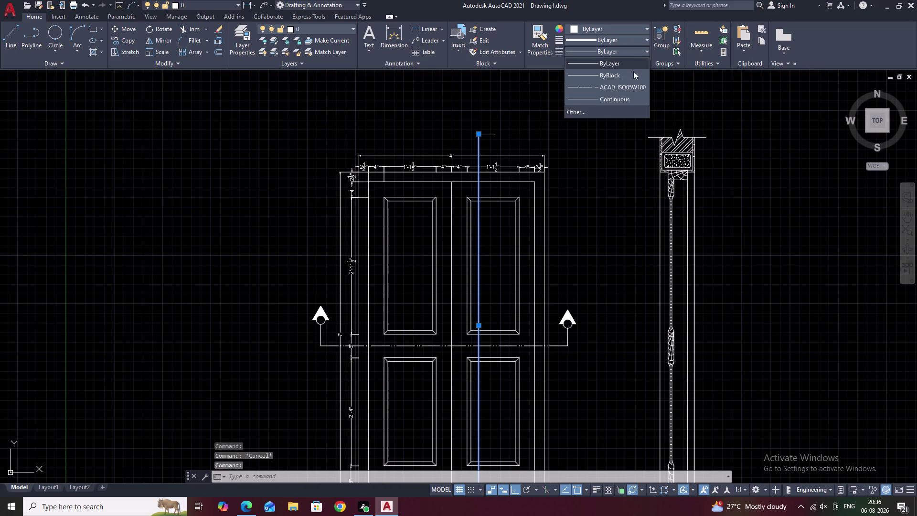
Copy the left section marker to a new spot further left of the door elevation.
click(631, 88)
key(Escape)
scroll(up, 3)
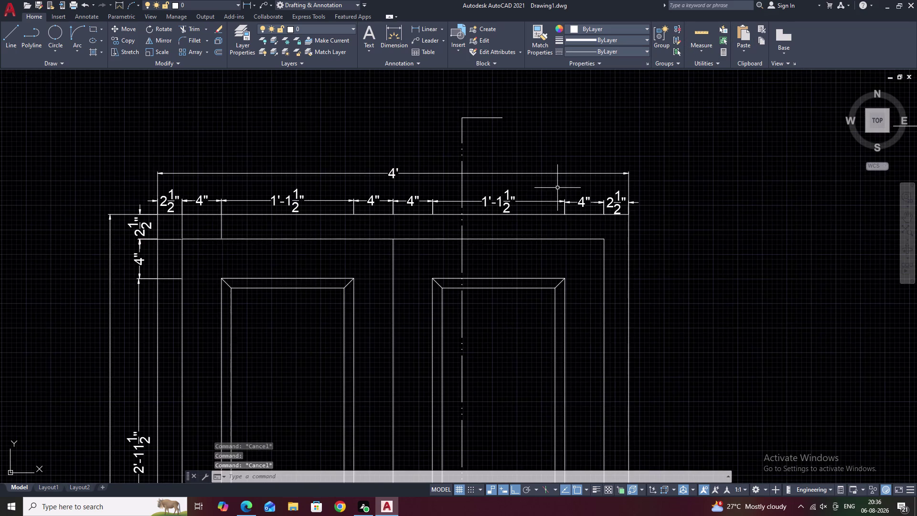
scroll(down, 3)
middle_drag(576, 207, 595, 128)
scroll(up, 3)
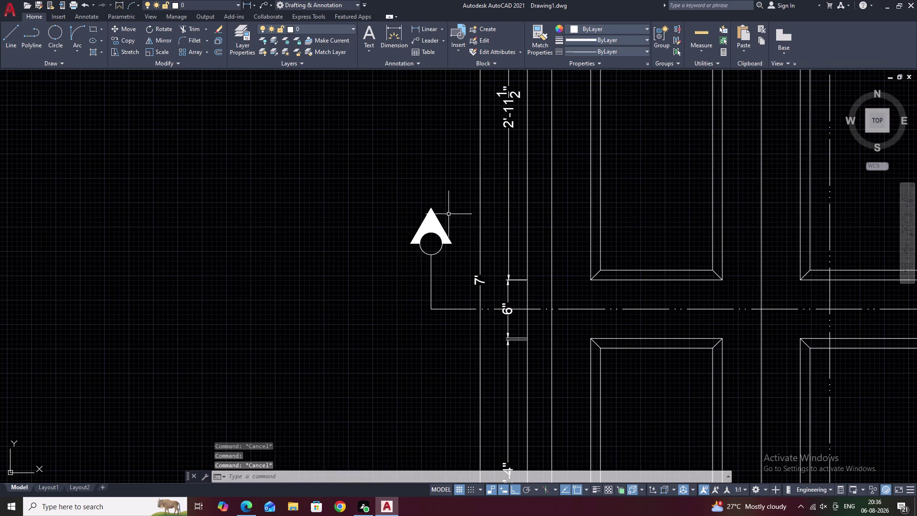
drag(448, 212, 426, 256)
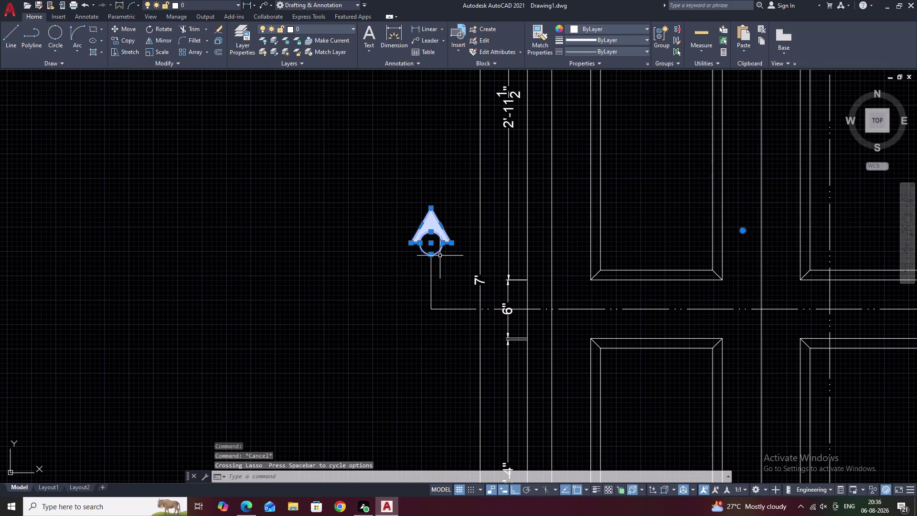
text(CO)
key(space)
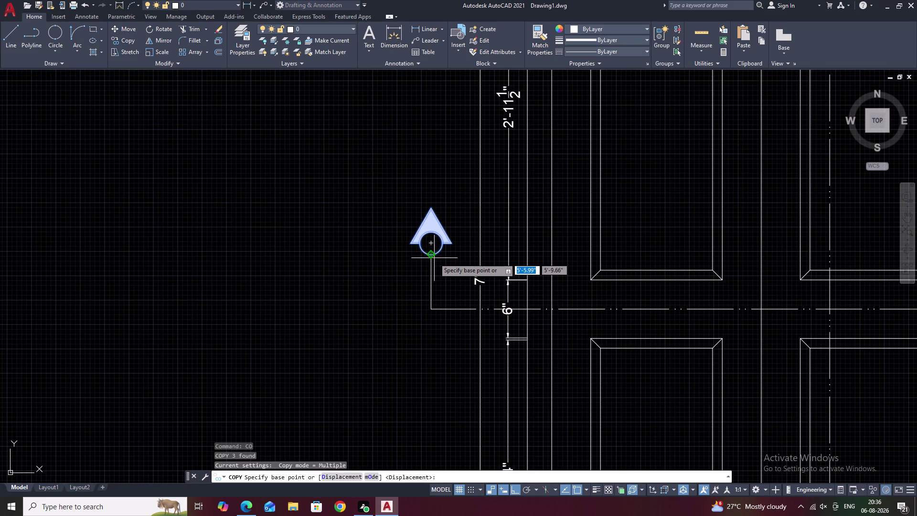
click(434, 256)
scroll(down, 3)
middle_drag(280, 208, 284, 235)
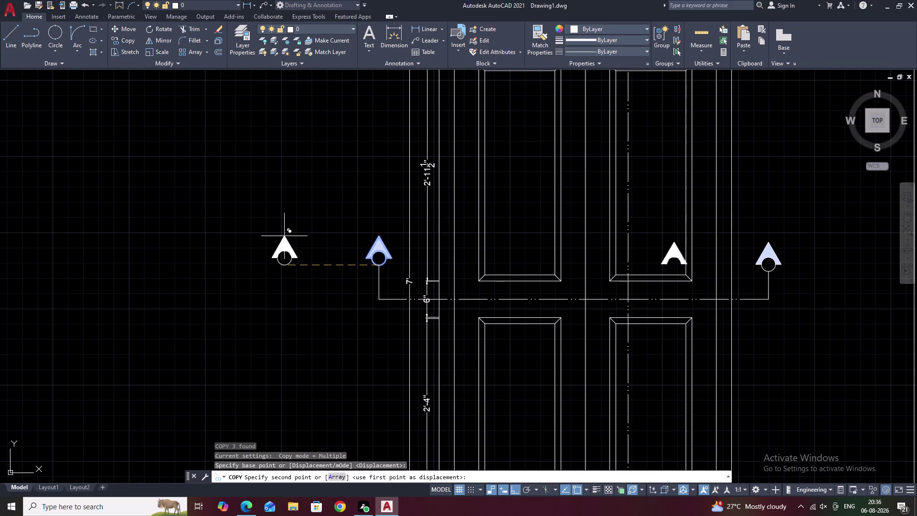
click(288, 236)
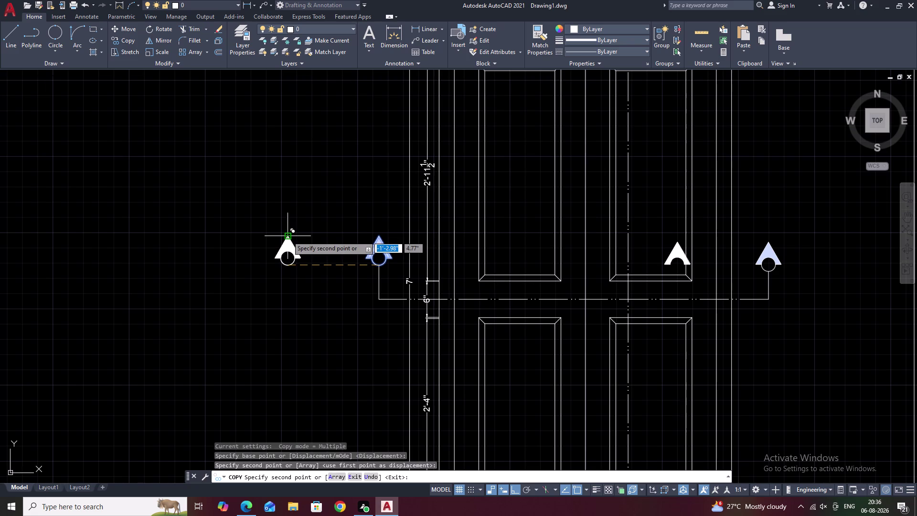
key(Escape)
Erase the stray solid fill and clear the selection.
scroll(up, 3)
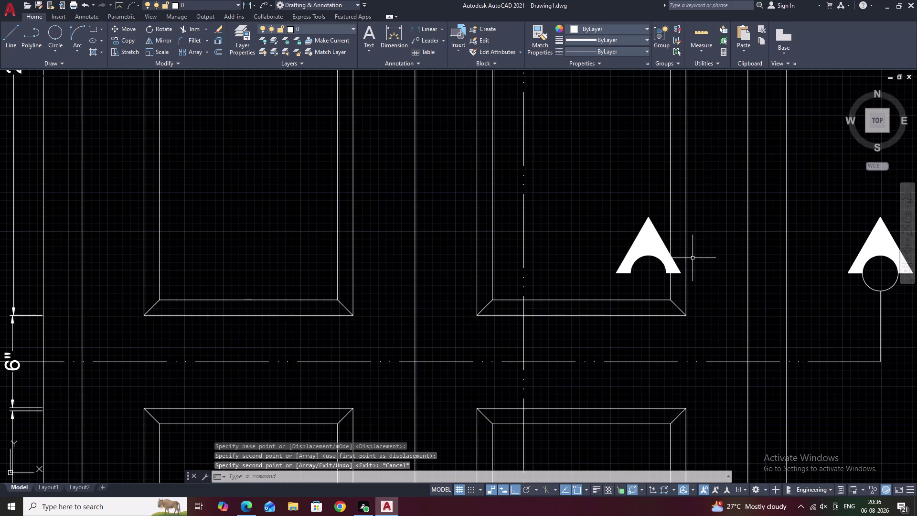
click(670, 266)
text(E)
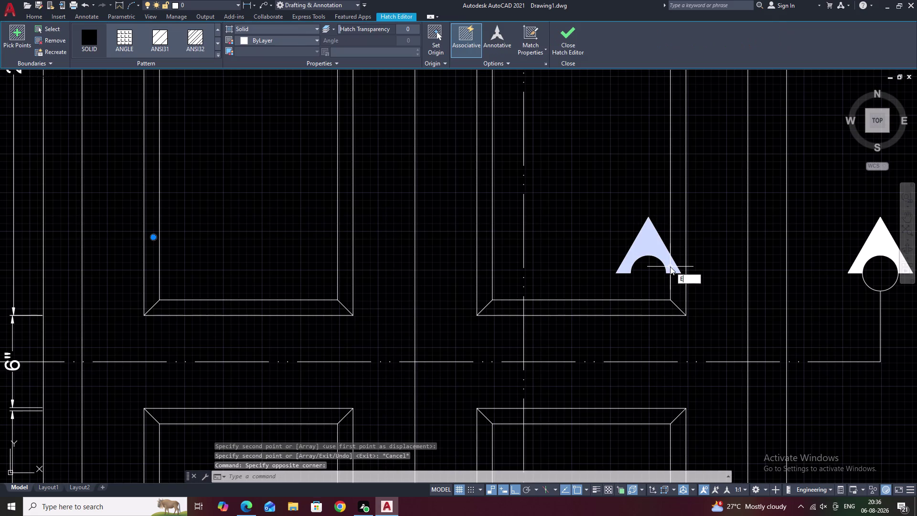
key(space)
scroll(down, 3)
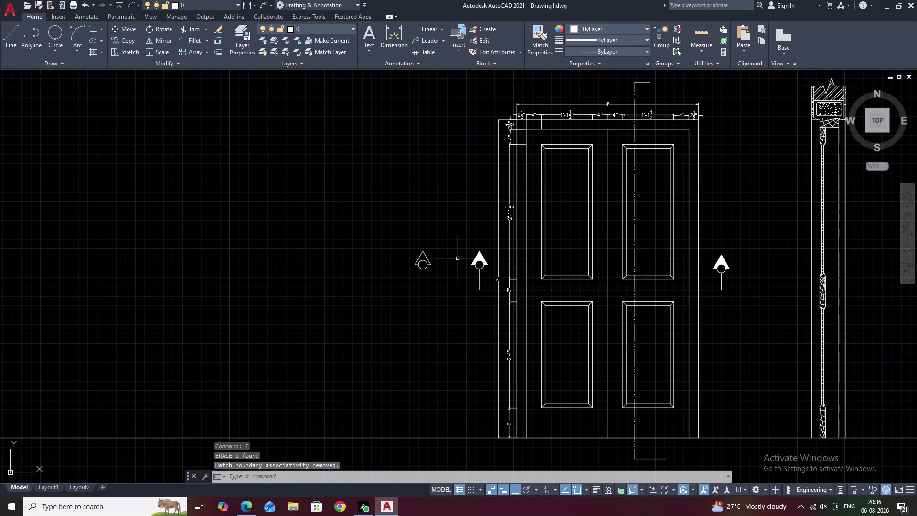
scroll(up, 3)
key(Escape)
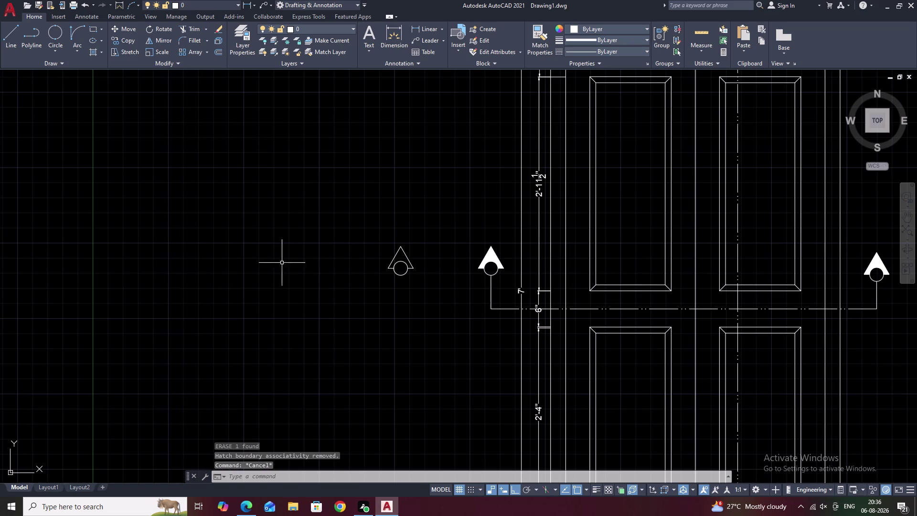
text(LA)
key(space)
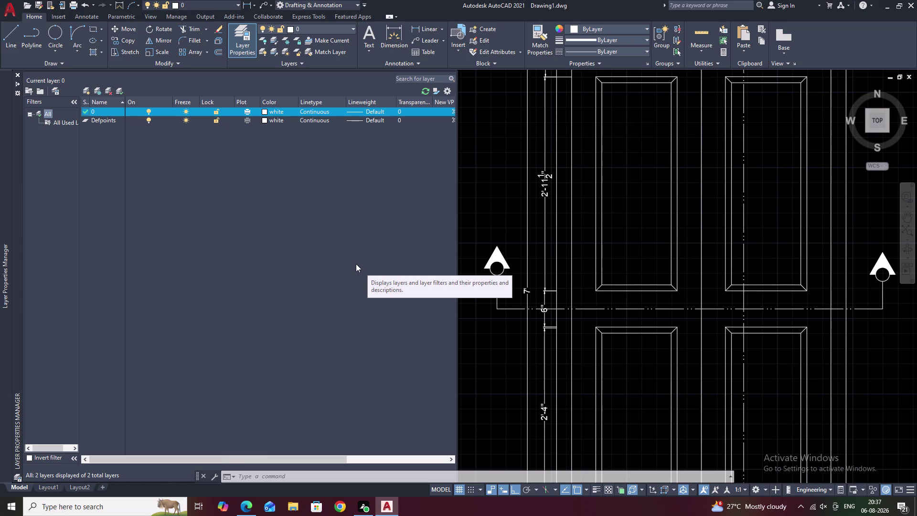
key(Escape)
click(14, 74)
scroll(down, 3)
middle_drag(361, 220, 321, 257)
scroll(up, 3)
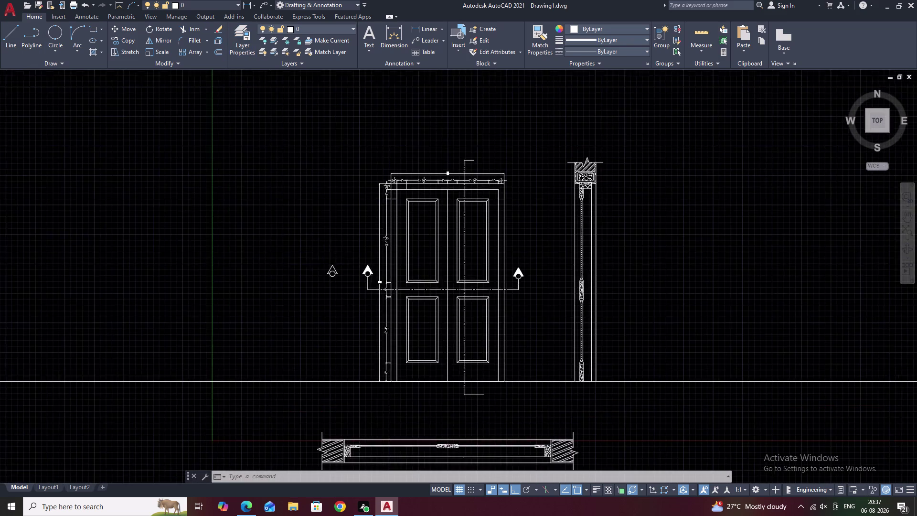
Rotate the unfilled section marker about its circle centre so it points right.
scroll(up, 3)
drag(339, 262, 331, 339)
key(r)
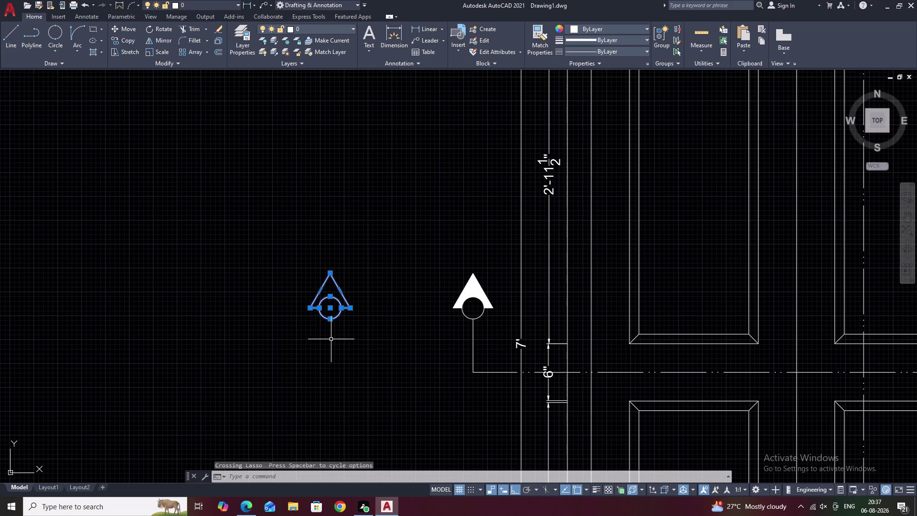
text(O)
key(space)
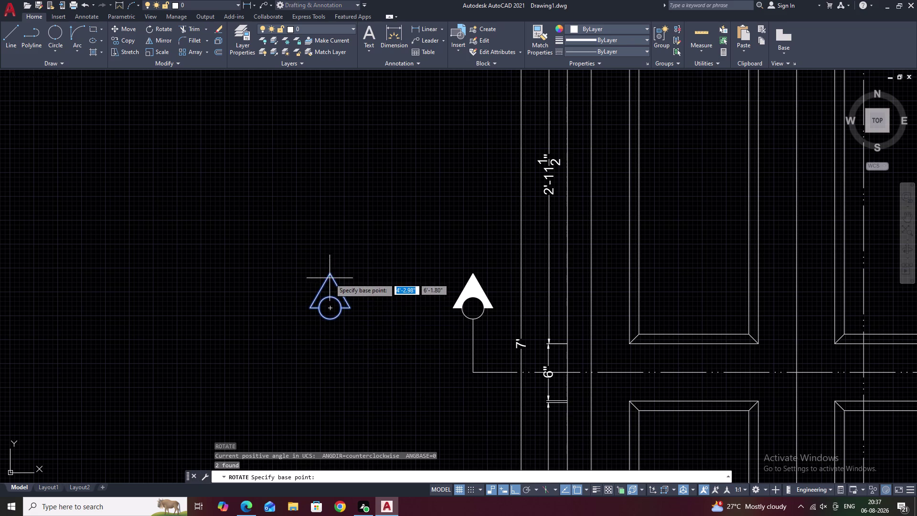
click(330, 275)
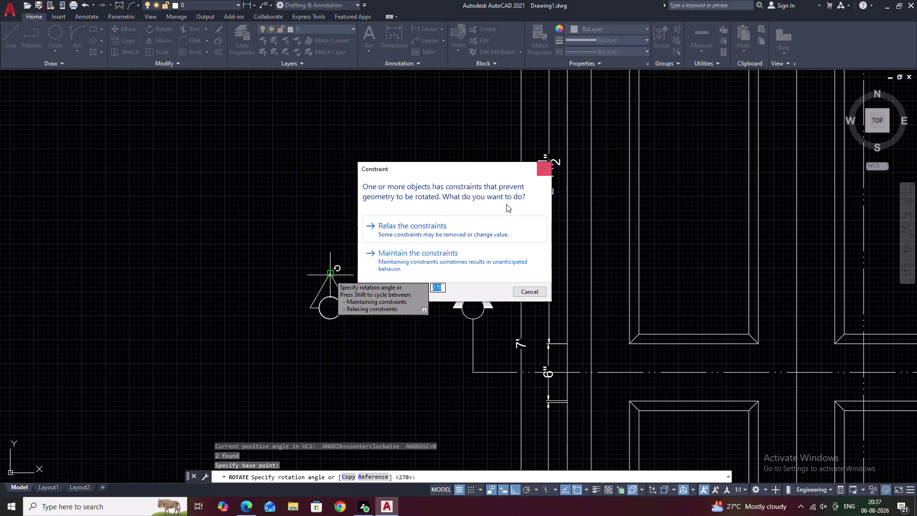
click(470, 236)
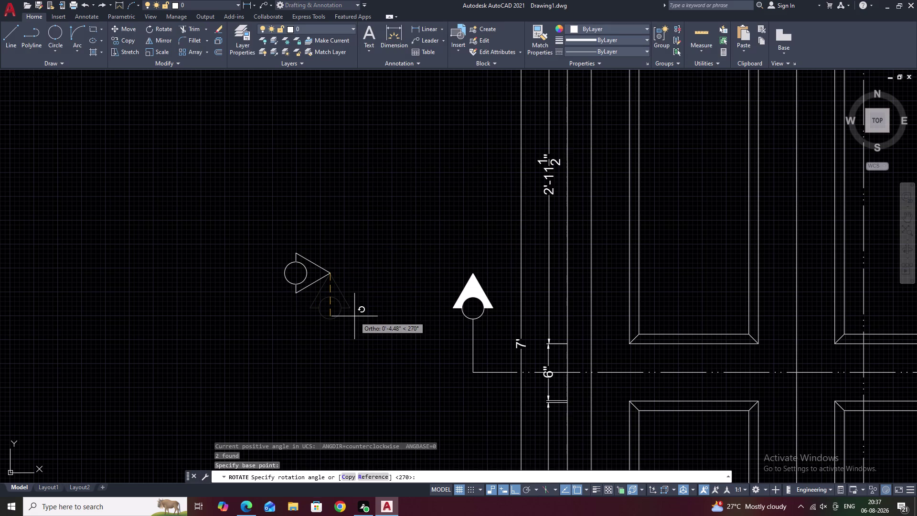
click(354, 316)
key(Escape)
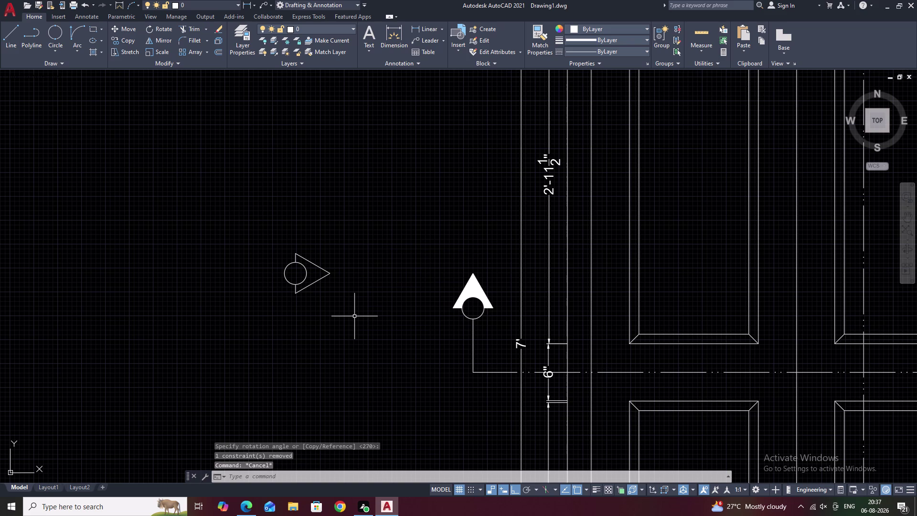
Copy the rotated marker to two spots near the top of the door, with ortho off.
drag(353, 245, 283, 313)
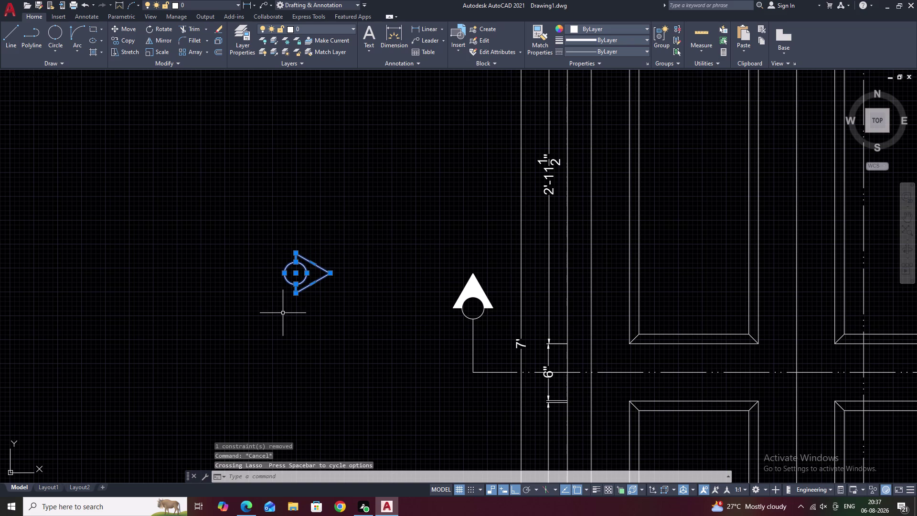
text(CO)
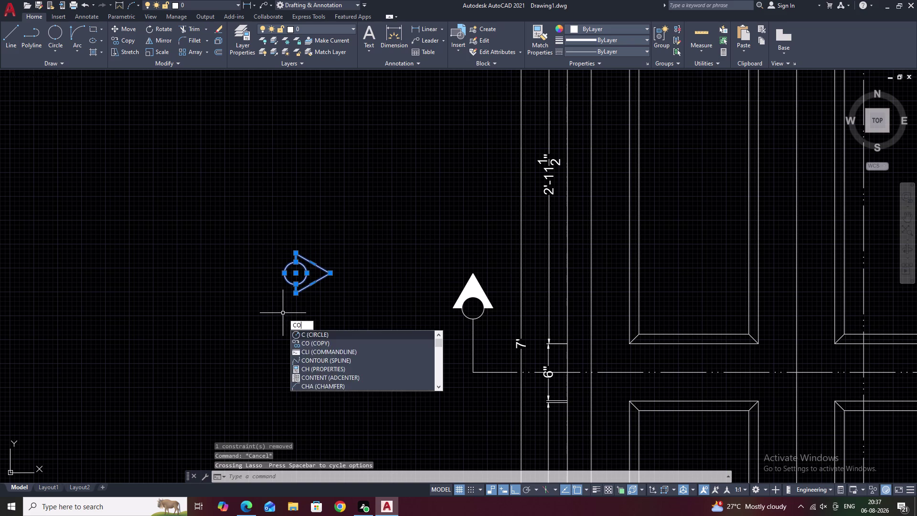
key(space)
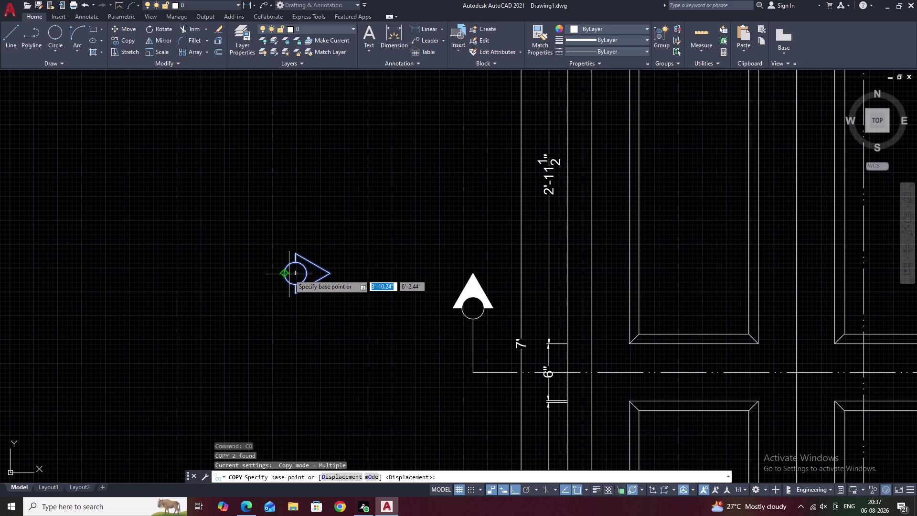
click(285, 275)
scroll(down, 3)
middle_drag(315, 268, 285, 292)
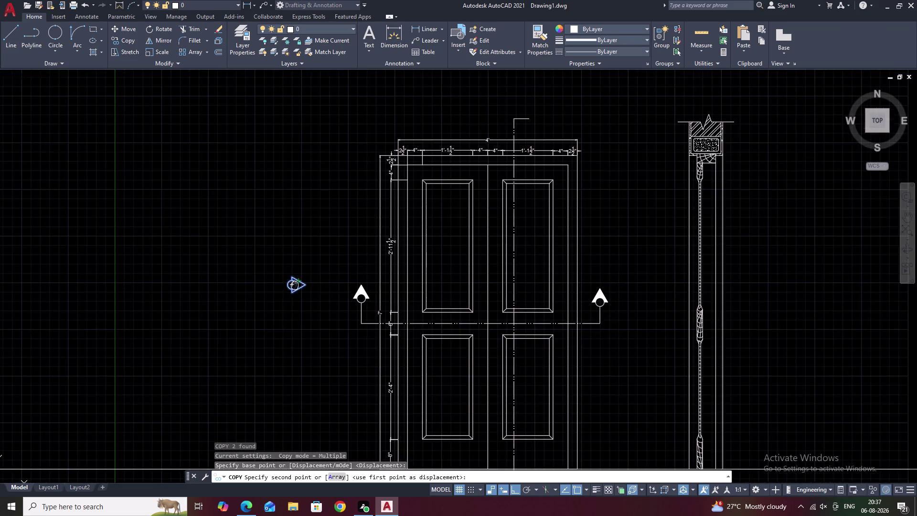
middle_drag(286, 292, 236, 312)
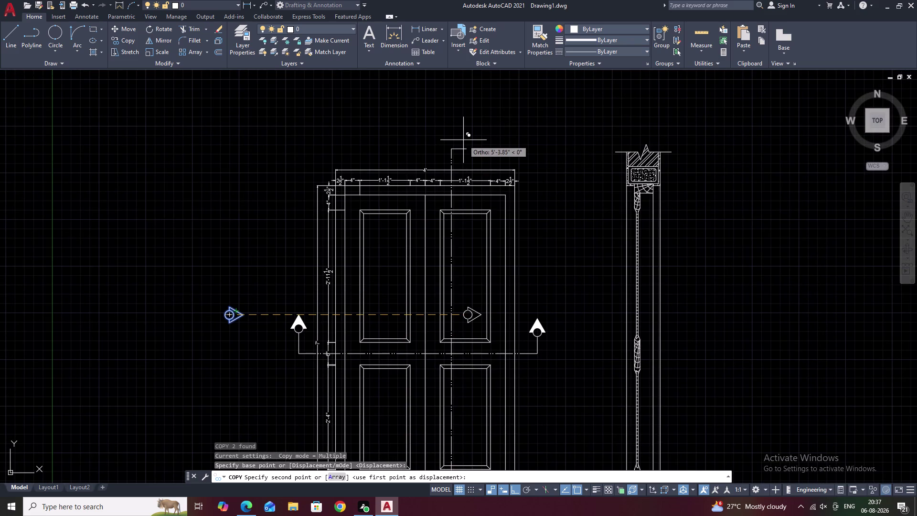
key(F8)
scroll(up, 3)
scroll(up, 3)
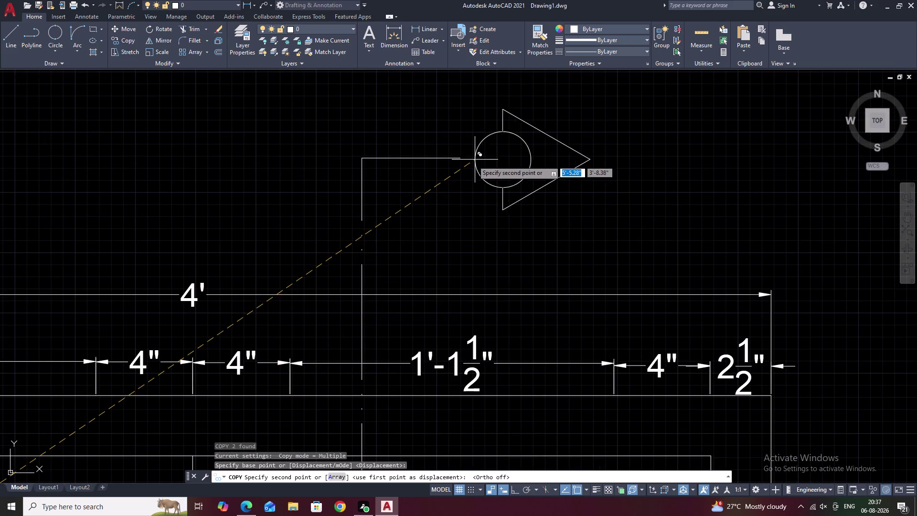
click(462, 158)
scroll(down, 3)
middle_drag(482, 190, 504, 25)
middle_drag(525, 240, 536, 0)
middle_drag(518, 318, 551, 10)
middle_drag(548, 263, 557, 85)
scroll(up, 3)
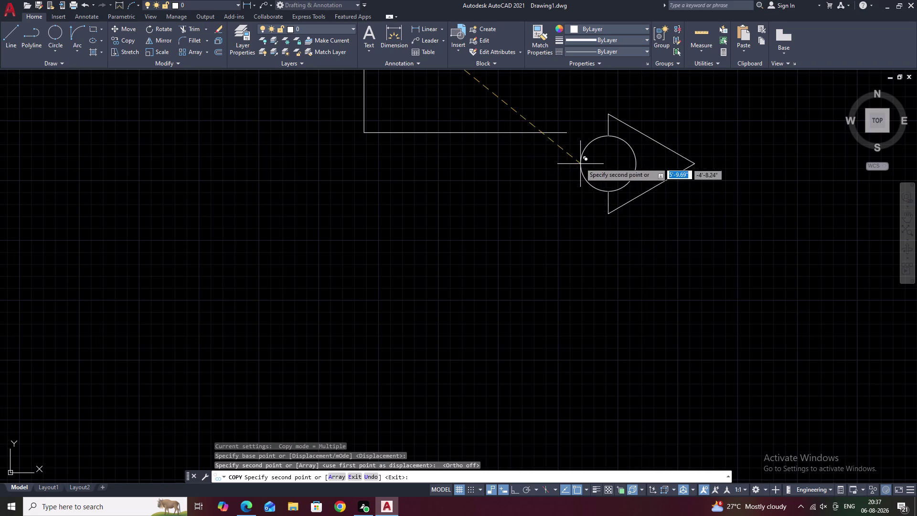
click(565, 134)
scroll(down, 3)
key(Escape)
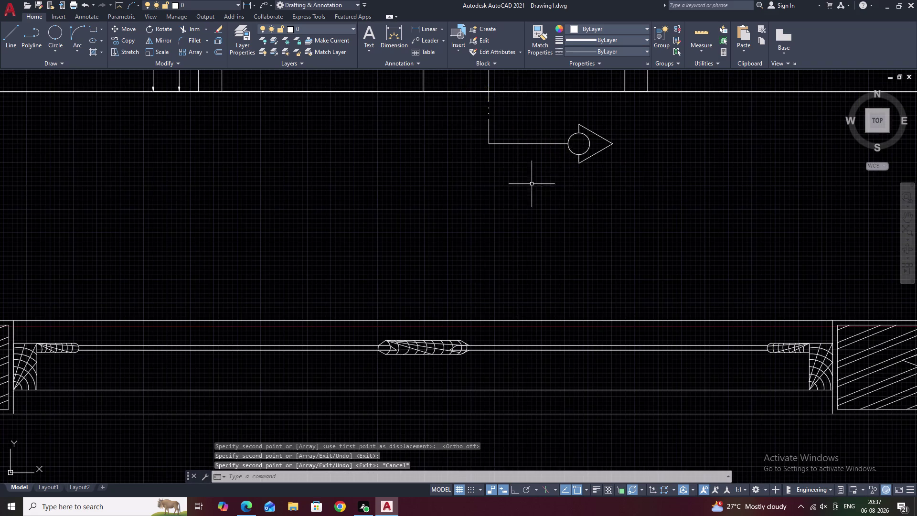
Erase the duplicate markers near the plan section.
scroll(down, 3)
middle_drag(507, 186, 509, 228)
middle_drag(470, 109, 471, 184)
drag(383, 152, 362, 183)
text(E)
key(space)
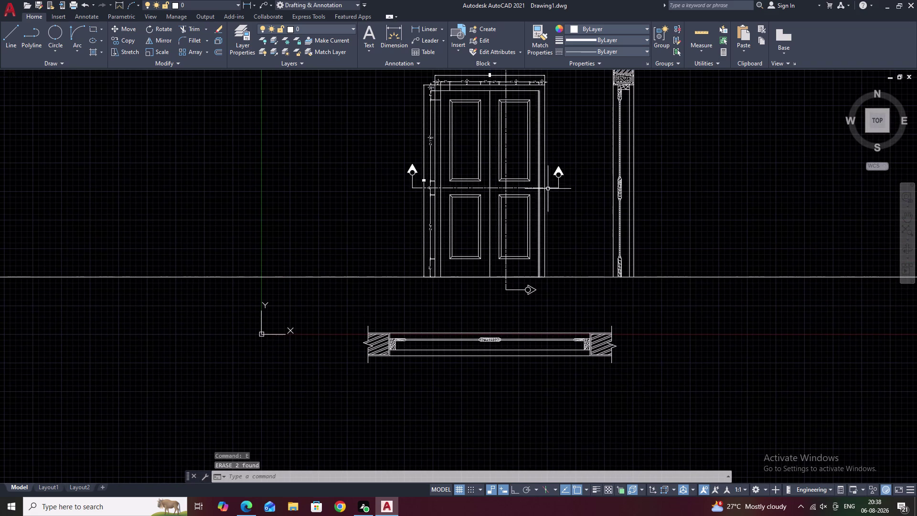
Fill the marker triangles with a SOLID hatch, including the arrowhead above the door.
text(H)
key(space)
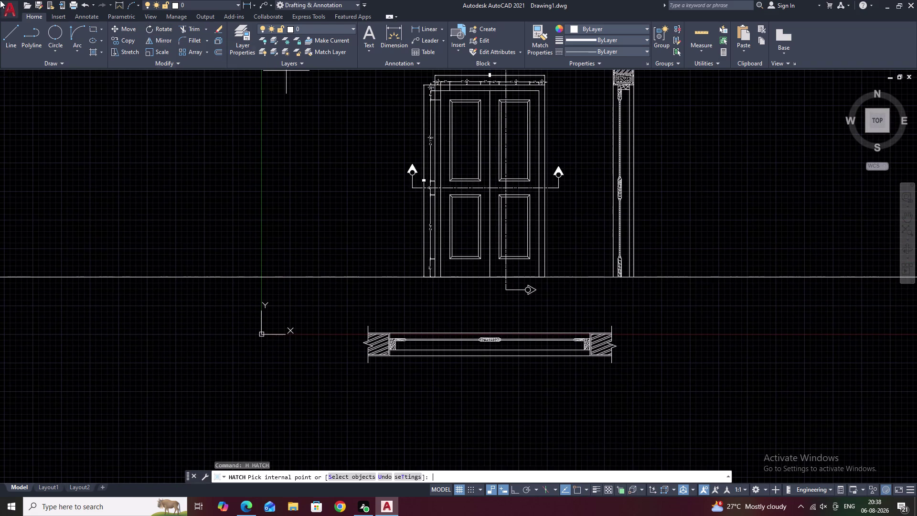
click(85, 35)
scroll(up, 3)
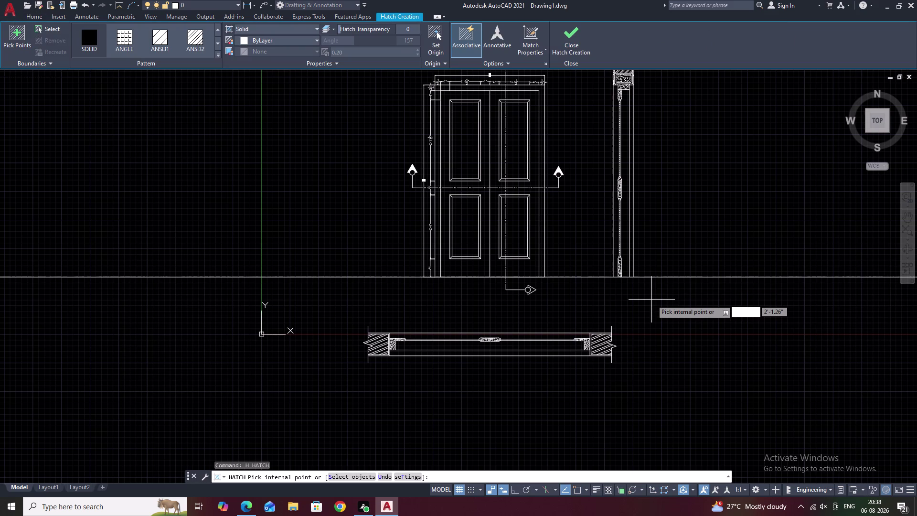
scroll(up, 3)
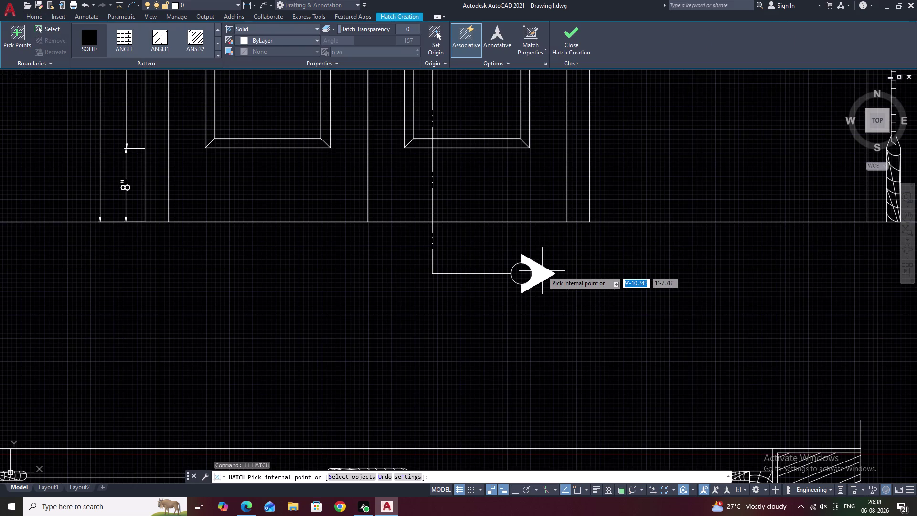
click(543, 271)
scroll(down, 3)
middle_drag(553, 265, 551, 341)
middle_drag(605, 111, 588, 286)
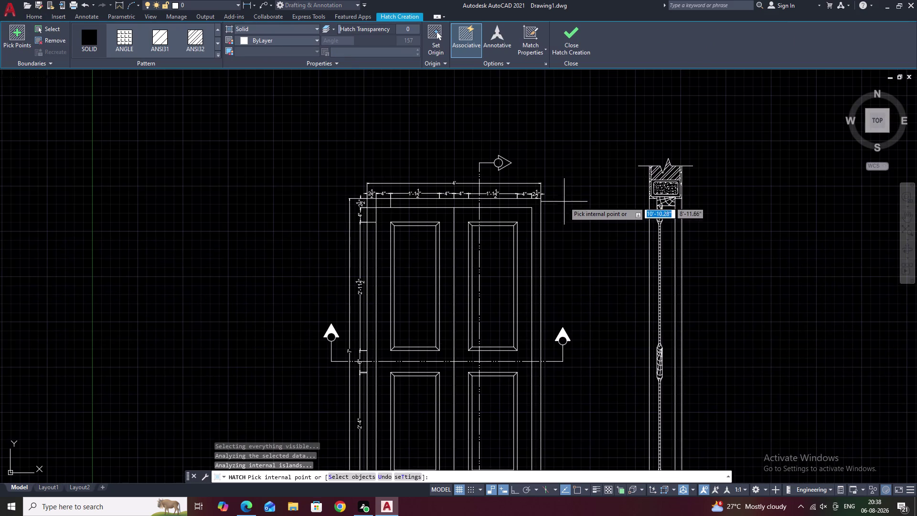
scroll(up, 3)
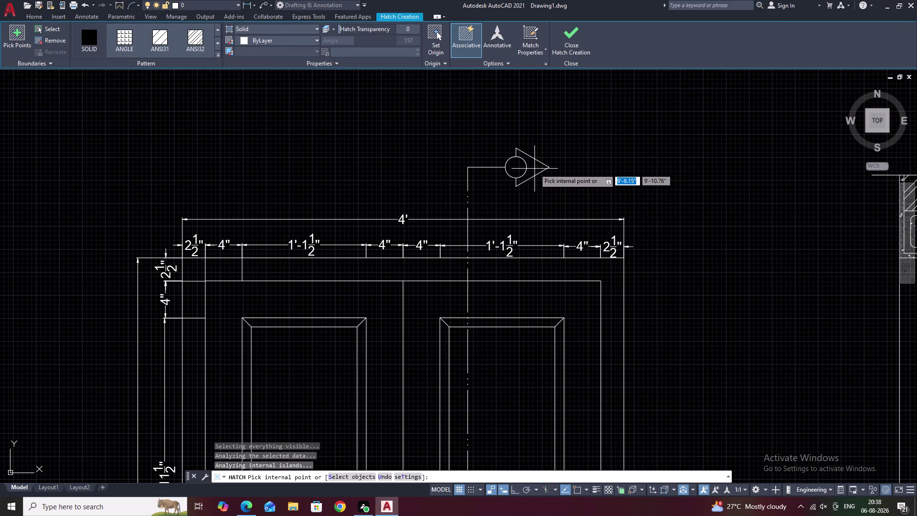
click(532, 168)
key(Escape)
key(Escape)
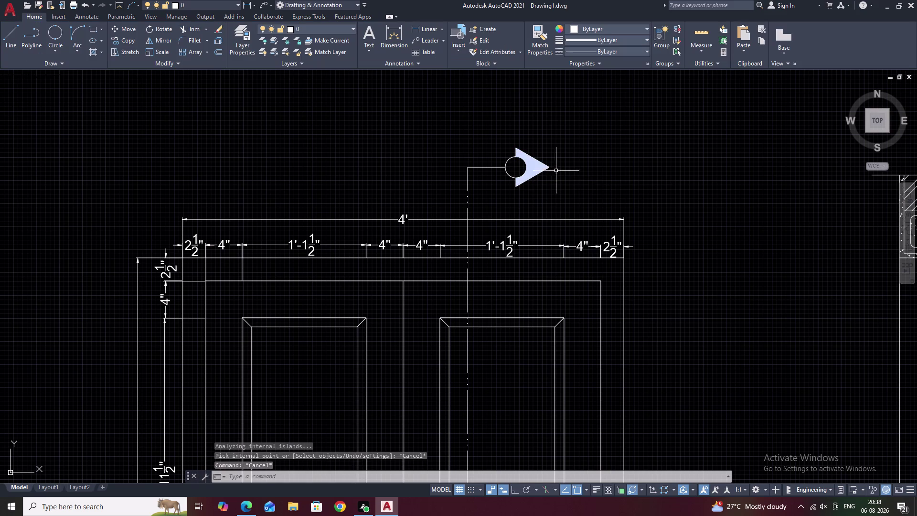
Change the Standard text style height, first entering 5, then 4.
text(T)
key(space)
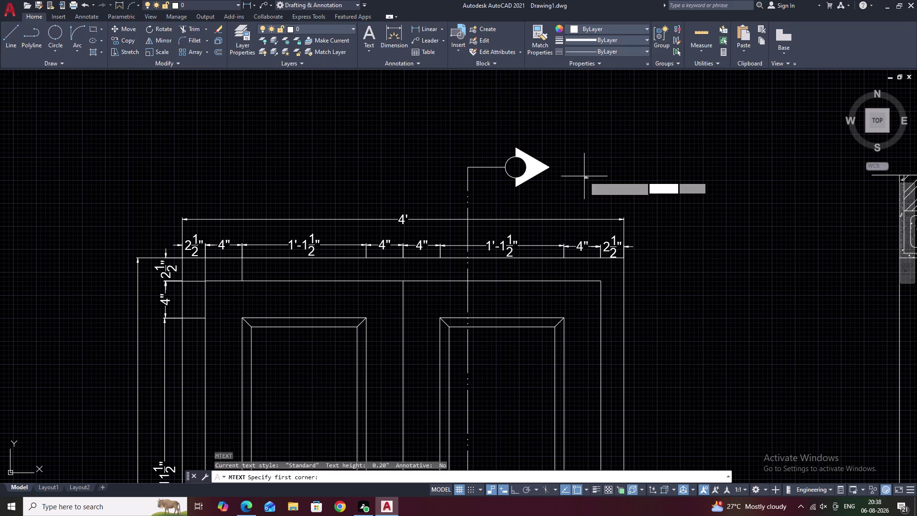
key(Escape)
text(S)
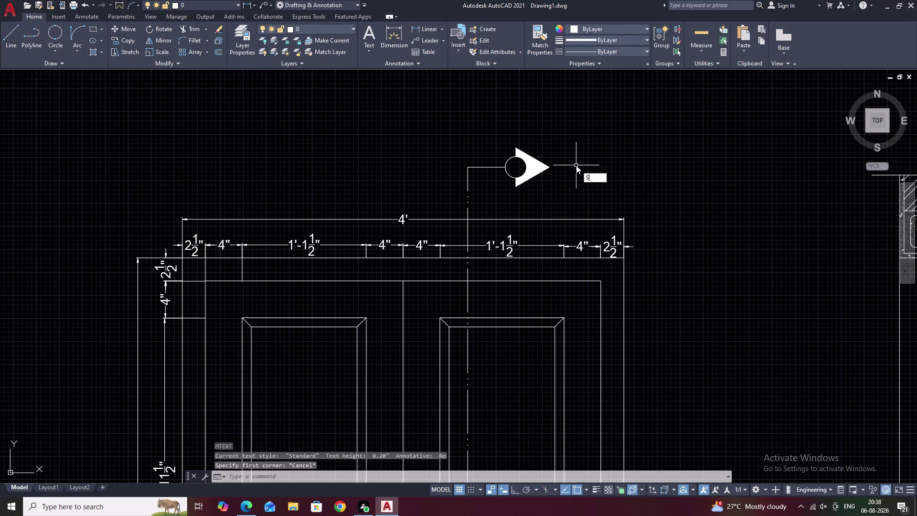
text(TY)
key(space)
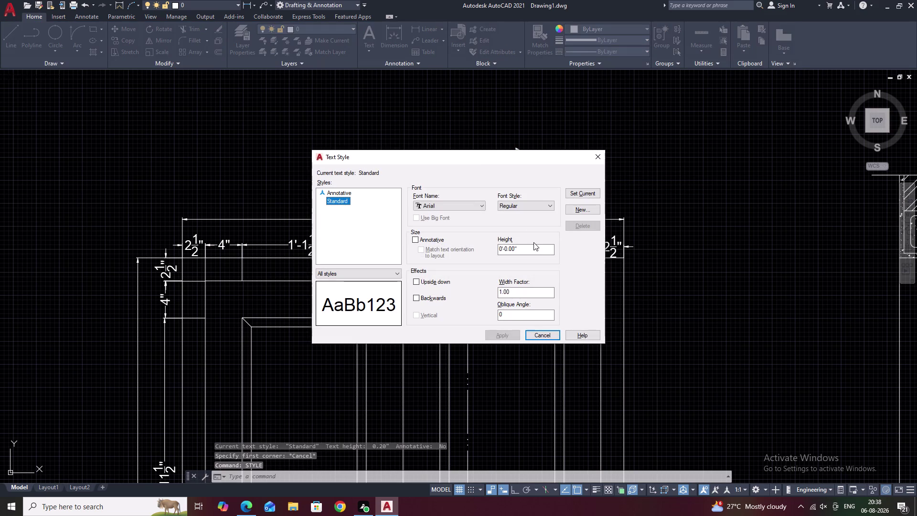
drag(525, 251, 467, 247)
key(BackSpace)
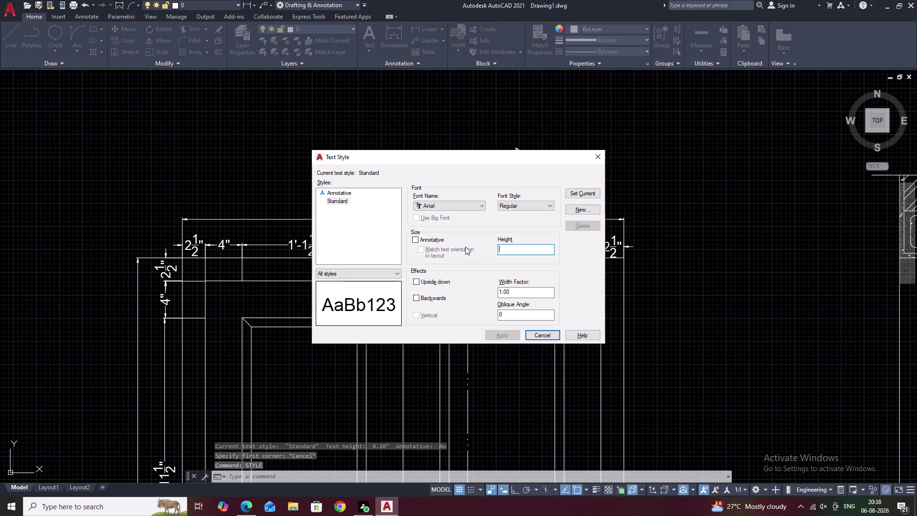
key(5)
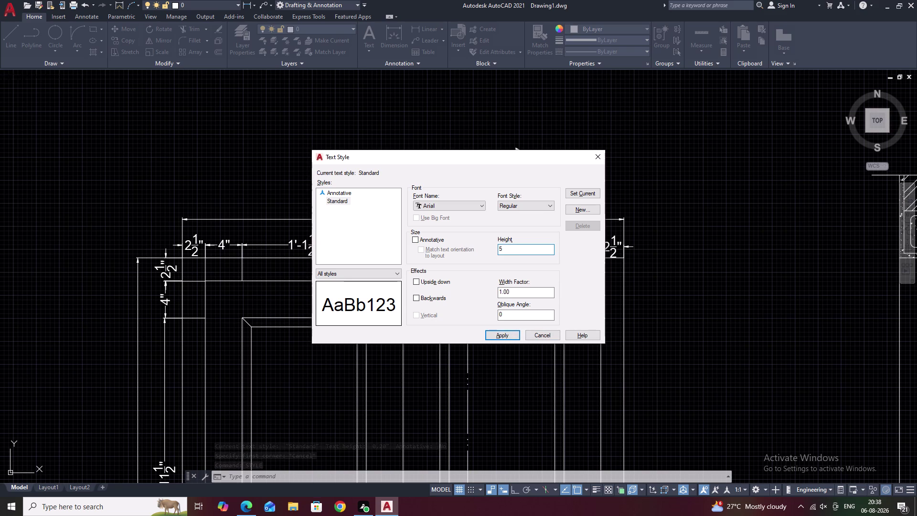
key(BackSpace)
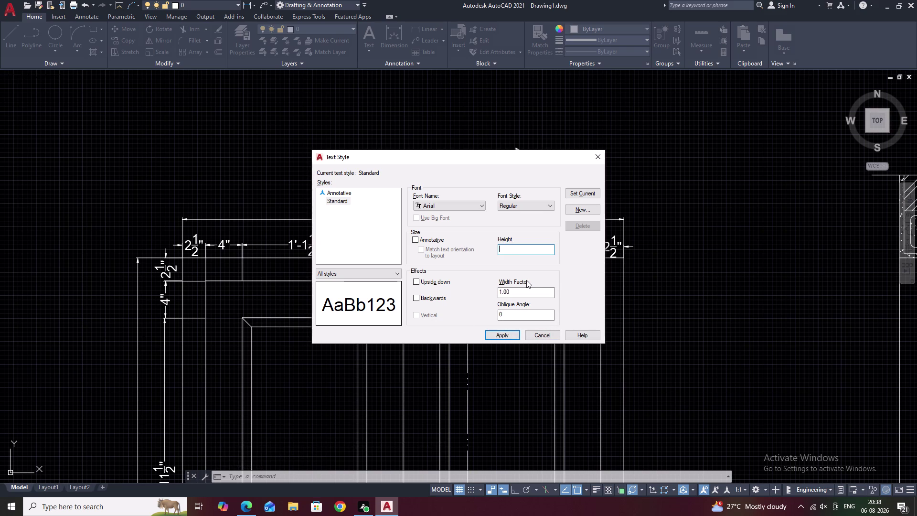
key(4)
click(498, 331)
right_click(499, 331)
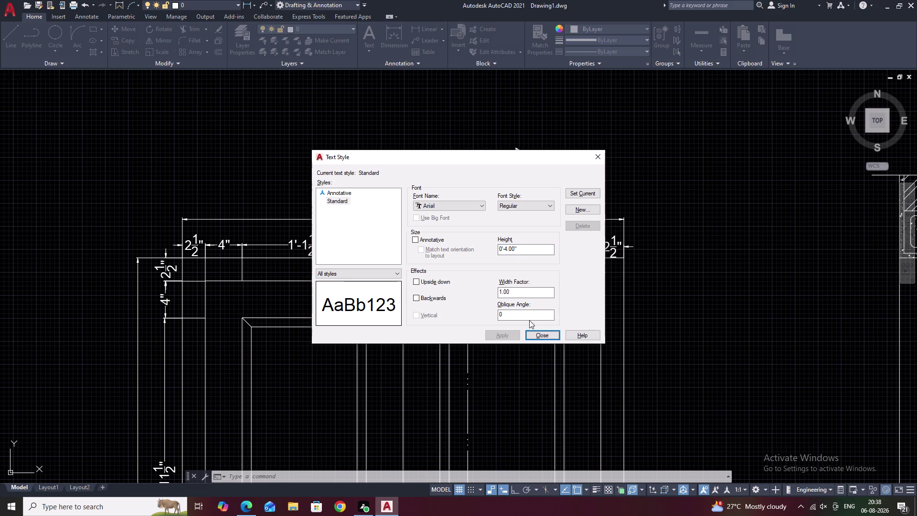
click(599, 158)
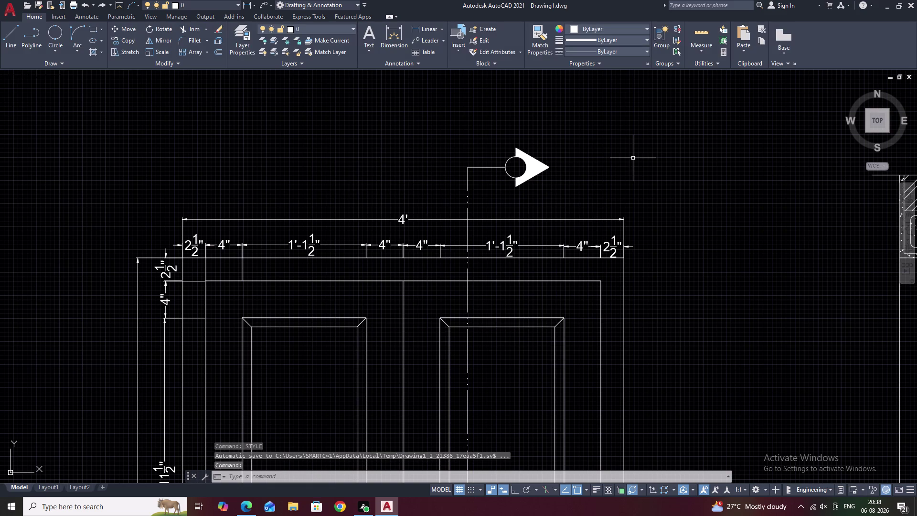
Reopen the text style, set height to 2, apply and close.
text(T)
key(space)
key(Escape)
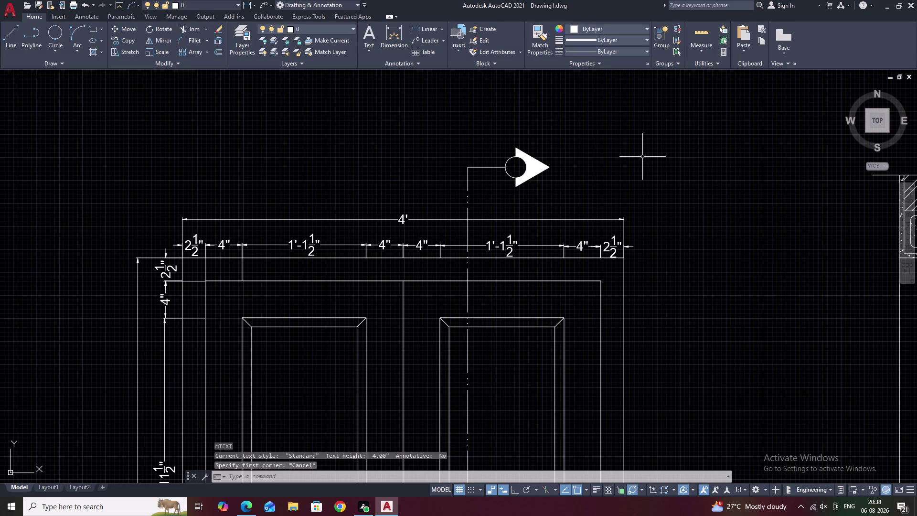
text(STY)
key(space)
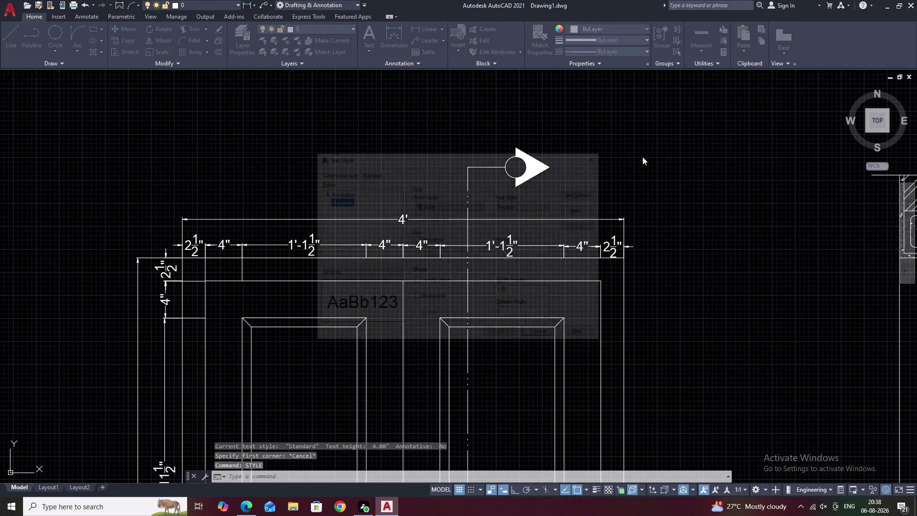
drag(534, 249, 489, 252)
key(BackSpace)
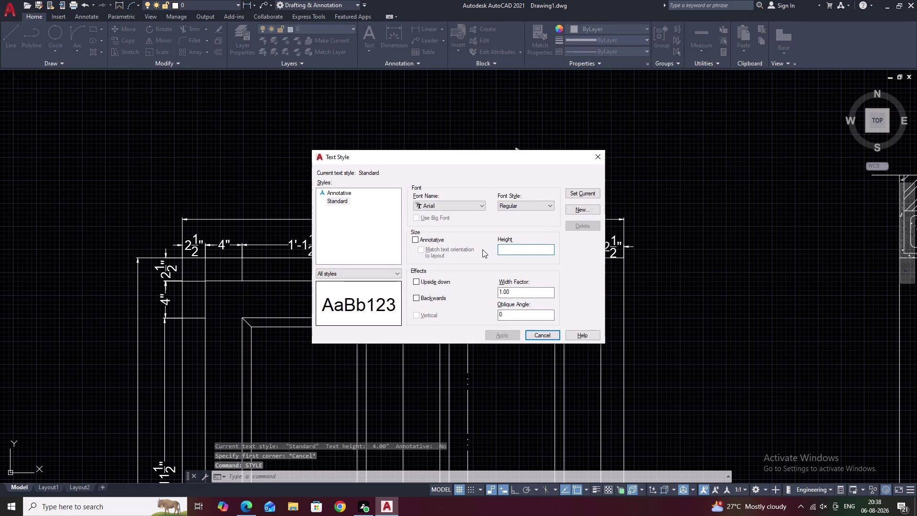
key(2)
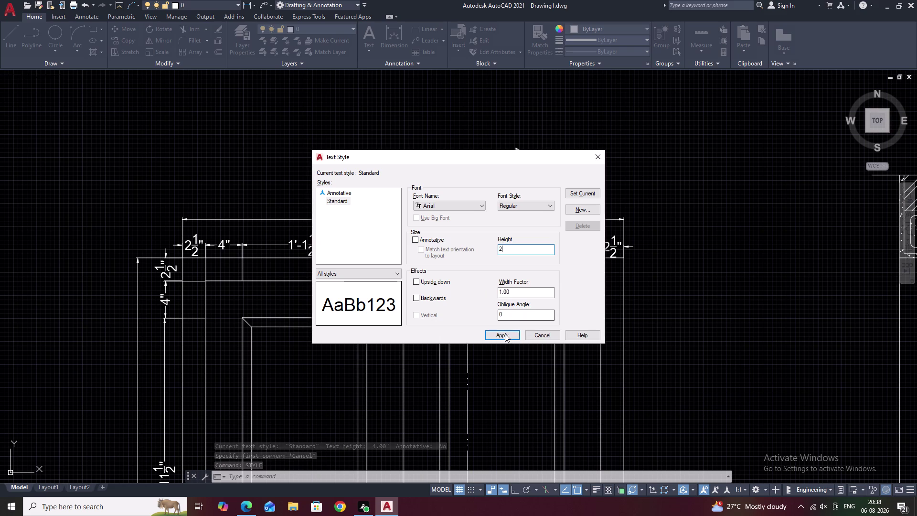
click(504, 334)
click(599, 157)
key(Escape)
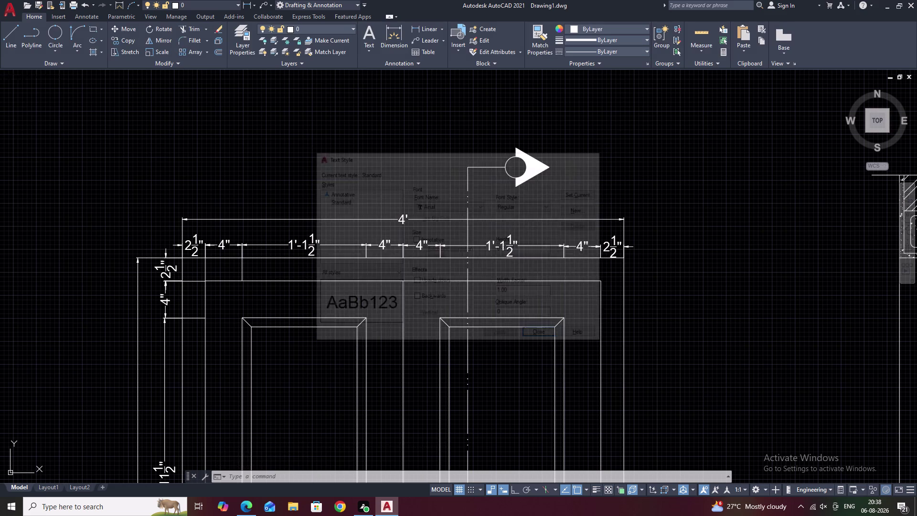
text(T)
key(space)
Draw a multiline text box beside the arrowhead and type the letter A.
scroll(up, 3)
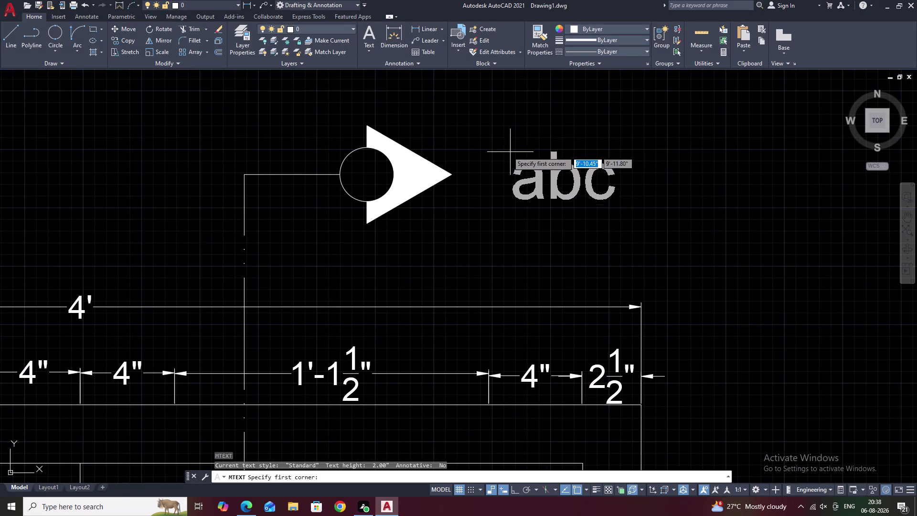
drag(499, 151, 536, 159)
drag(538, 161, 548, 207)
right_drag(545, 183, 546, 189)
right_drag(547, 198, 548, 206)
click(549, 208)
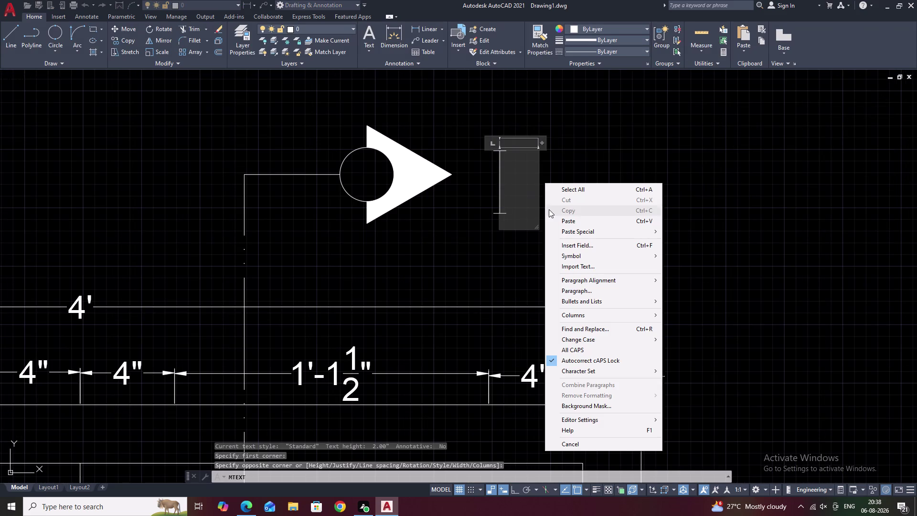
key(a)
text(A)
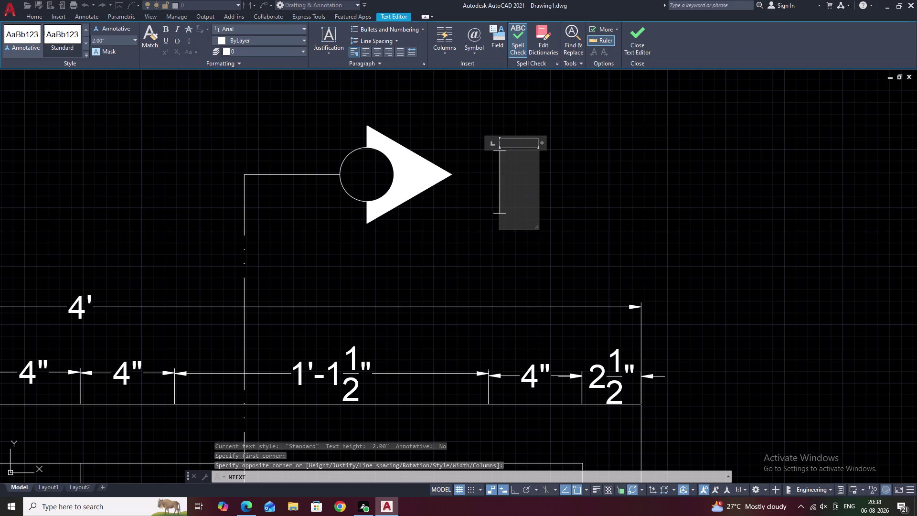
key(space)
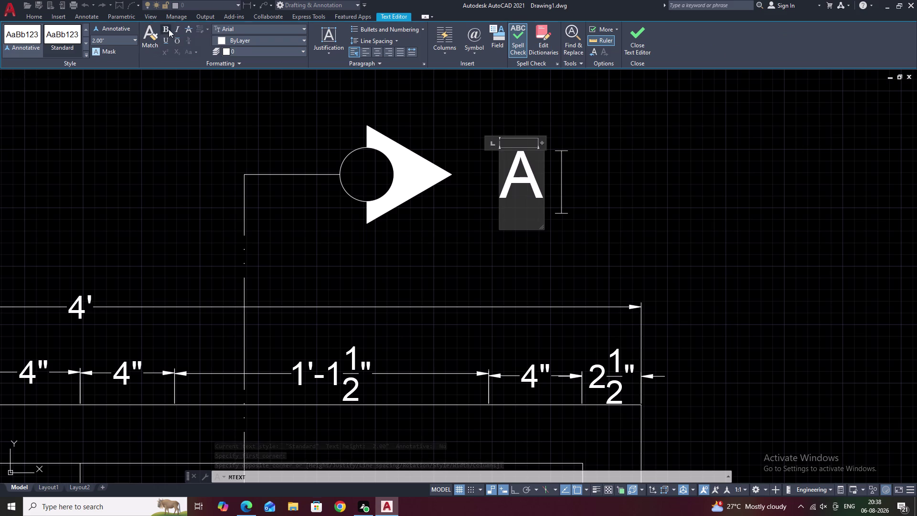
click(166, 30)
Make the letter A bold, close the editor and select the label.
drag(537, 168, 503, 169)
click(167, 29)
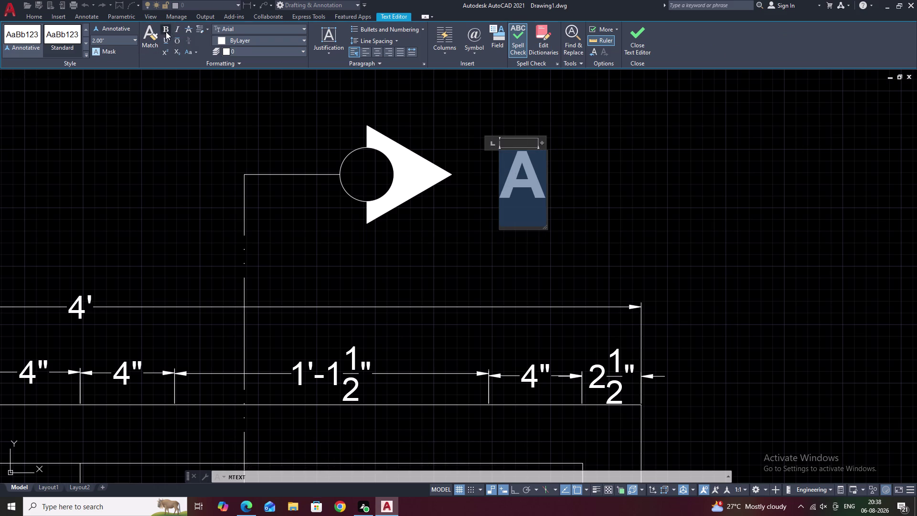
click(167, 40)
key(Escape)
scroll(down, 3)
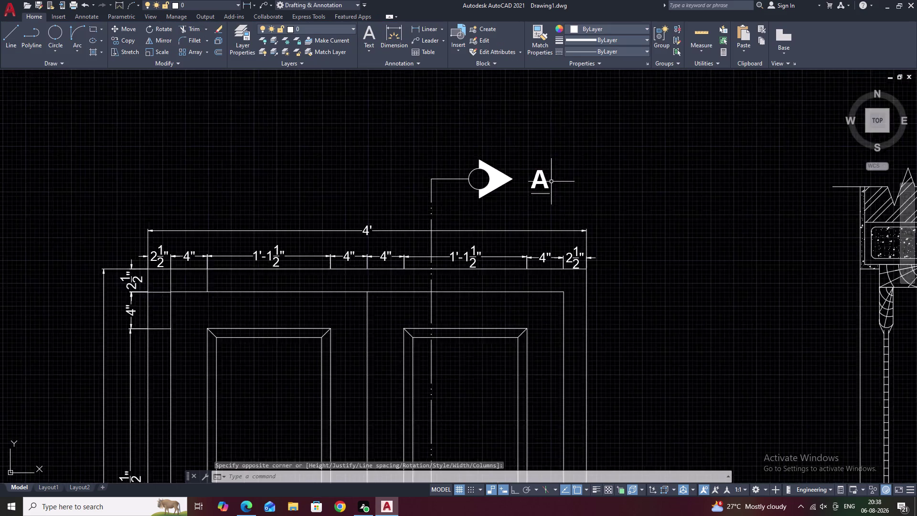
drag(554, 173, 536, 199)
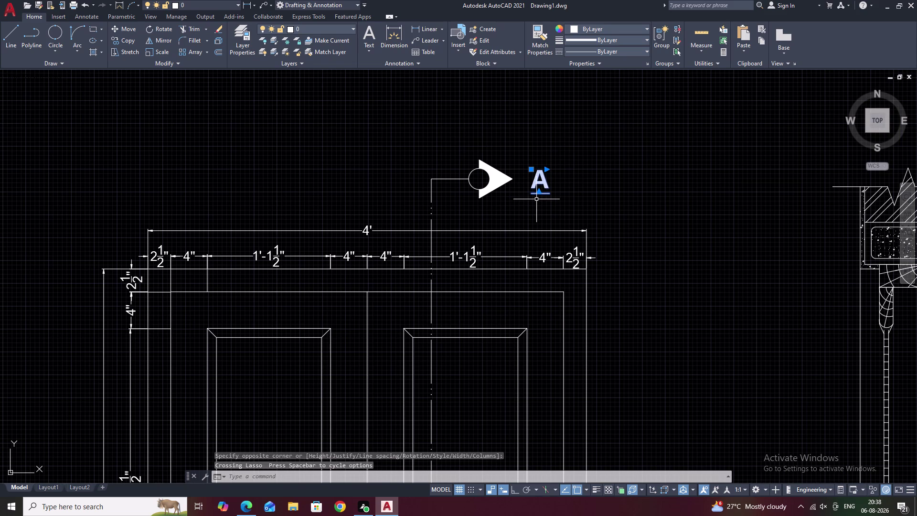
key(x)
key(BackSpace)
text(CO)
key(space)
scroll(up, 3)
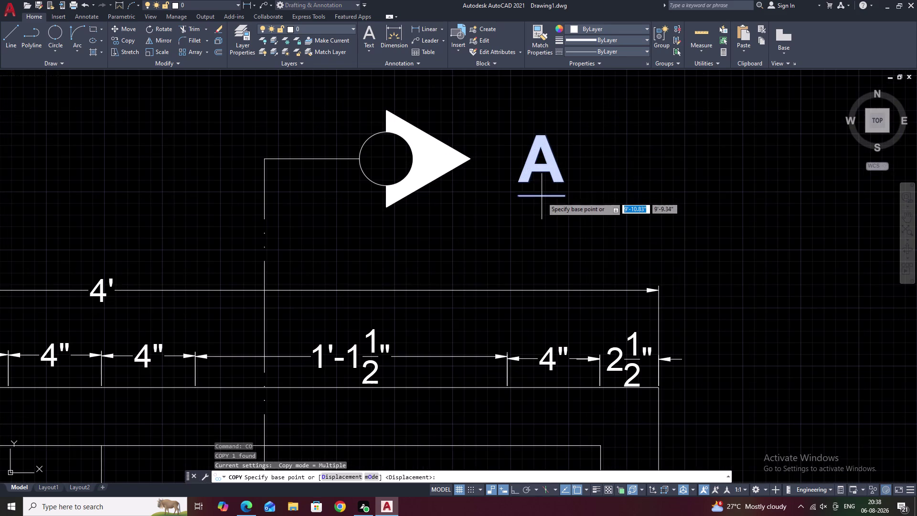
Cancel the copy of the A label after picking its base point.
click(542, 197)
scroll(down, 3)
middle_drag(543, 220, 576, 120)
middle_drag(599, 301, 626, 166)
middle_drag(614, 366, 635, 95)
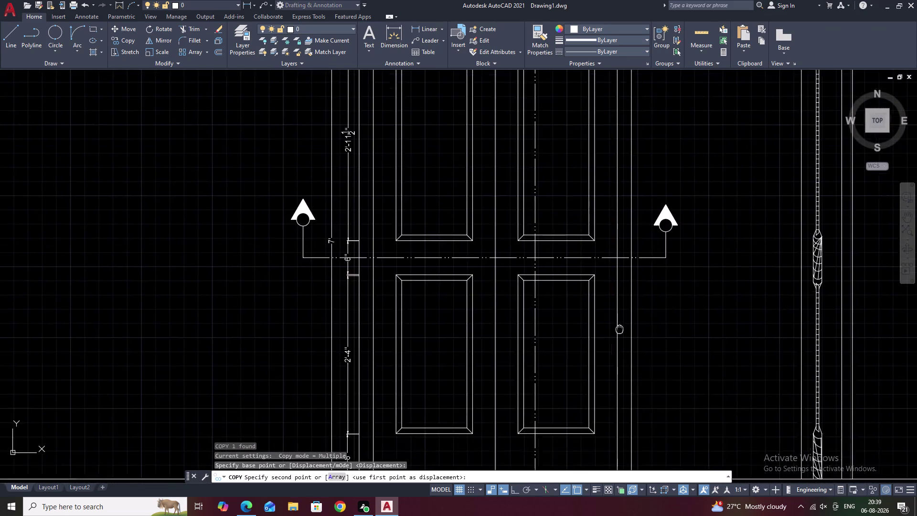
middle_drag(634, 95, 636, 93)
middle_drag(634, 257, 642, 202)
scroll(up, 3)
click(653, 193)
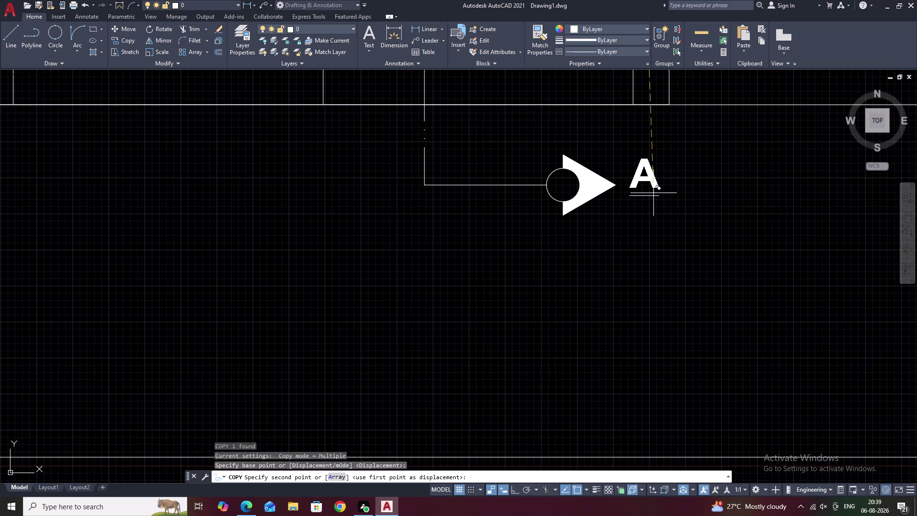
key(Escape)
Start a new multiline text beside the upward-pointing section marker.
scroll(down, 3)
middle_drag(682, 220, 573, 302)
scroll(down, 3)
middle_drag(596, 138, 558, 272)
scroll(up, 3)
middle_drag(544, 159, 560, 225)
text(T)
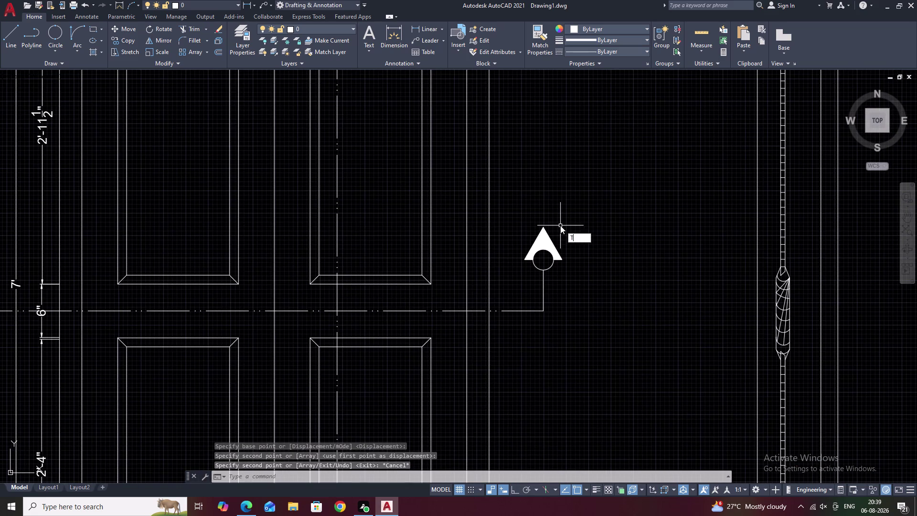
key(space)
scroll(up, 3)
Write the letter B in a text box above the section marker.
drag(480, 123, 539, 164)
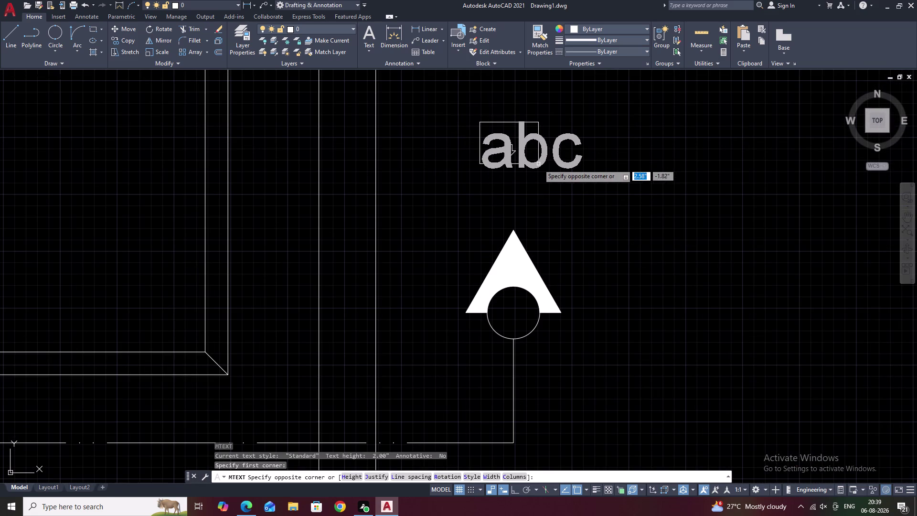
click(538, 164)
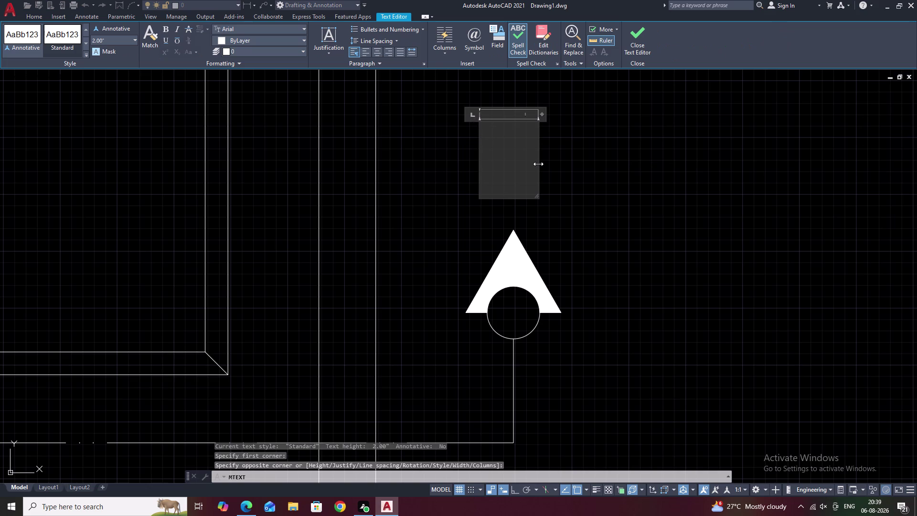
key(b)
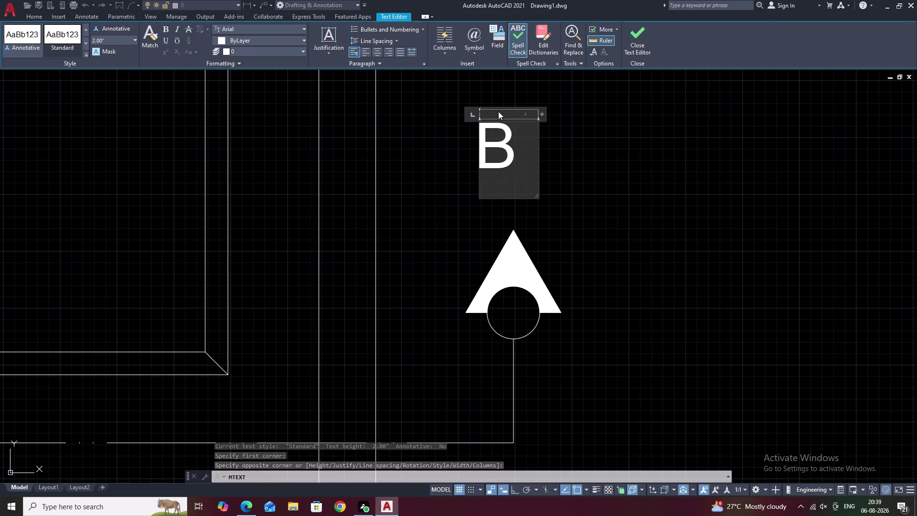
Make the B label bold.
drag(522, 132, 474, 138)
click(168, 28)
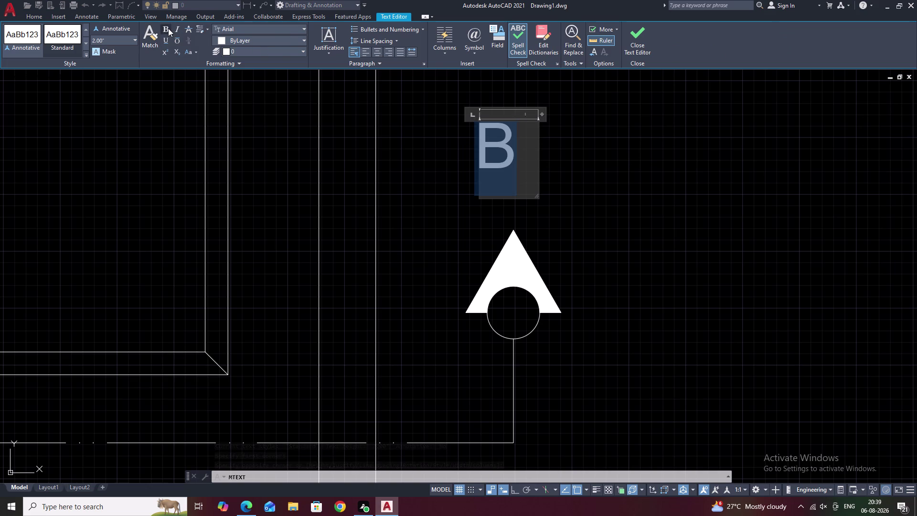
double_click(168, 40)
key(Escape)
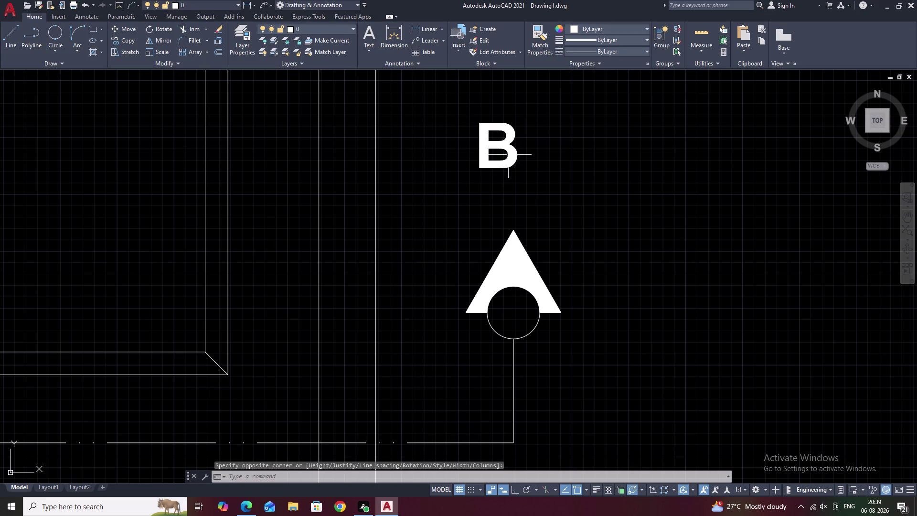
double_click(507, 154)
drag(516, 150, 478, 150)
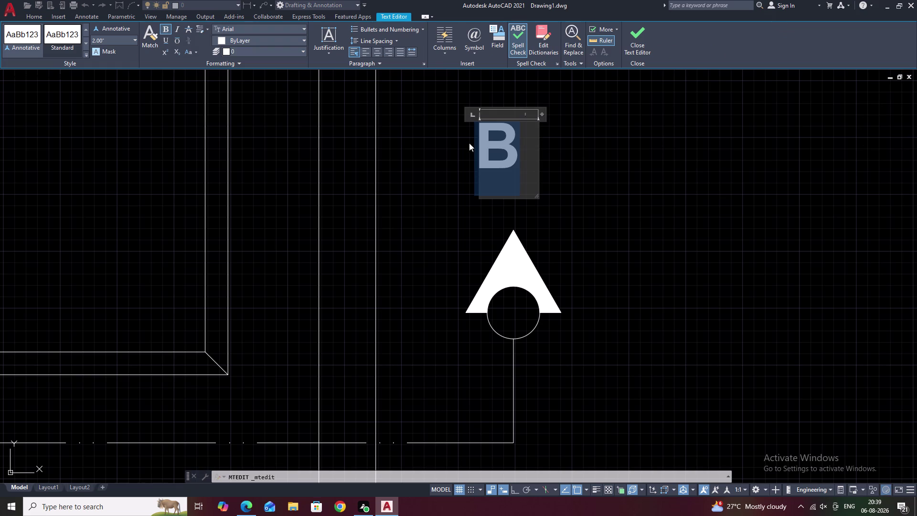
click(166, 38)
key(Escape)
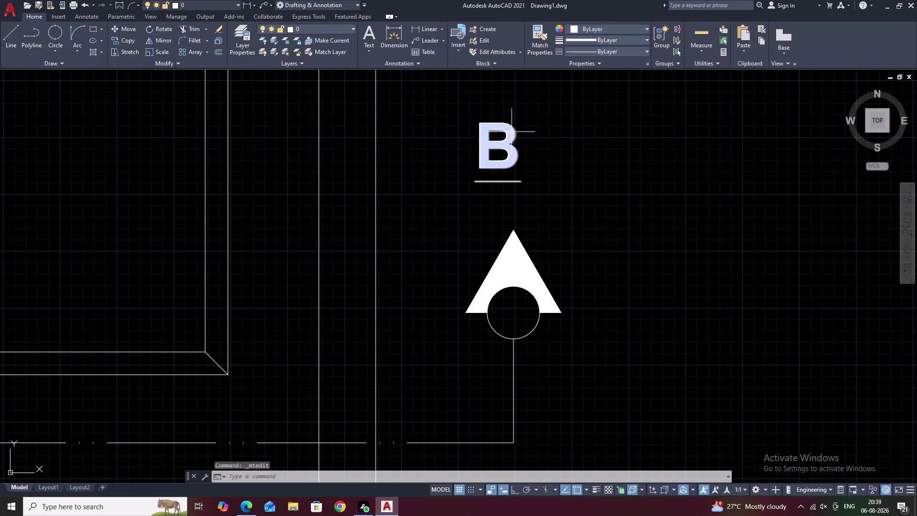
Move the B label so it sits centred above the section arrow.
drag(513, 130, 485, 175)
text(M)
key(space)
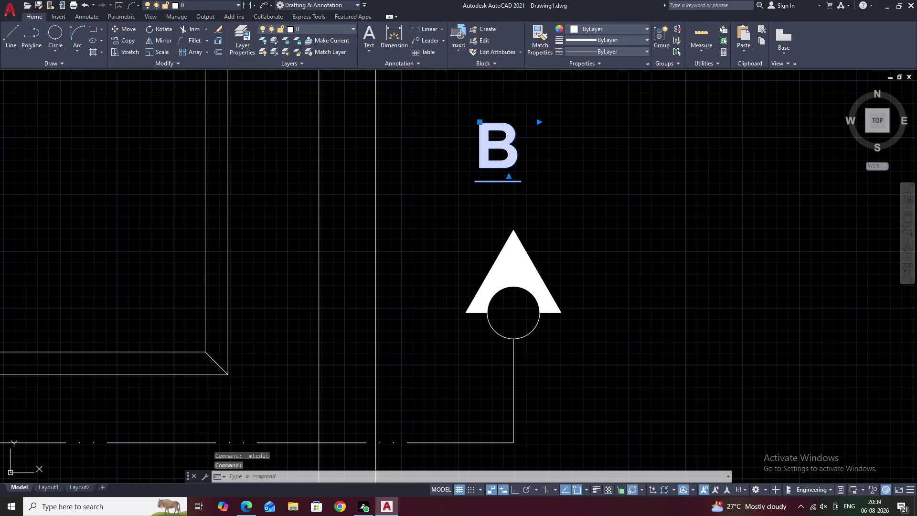
click(498, 183)
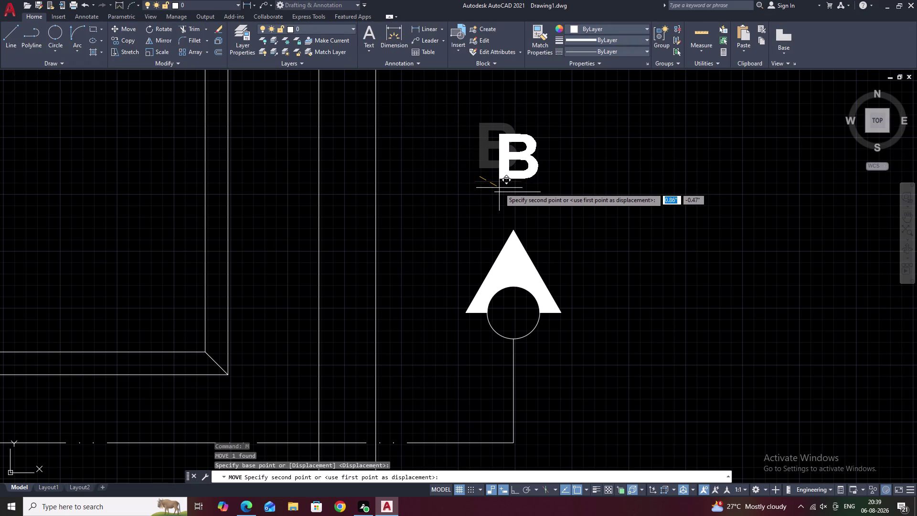
double_click(499, 188)
key(Escape)
Cancel an accidental circle command and begin copying the B label.
drag(565, 144, 502, 178)
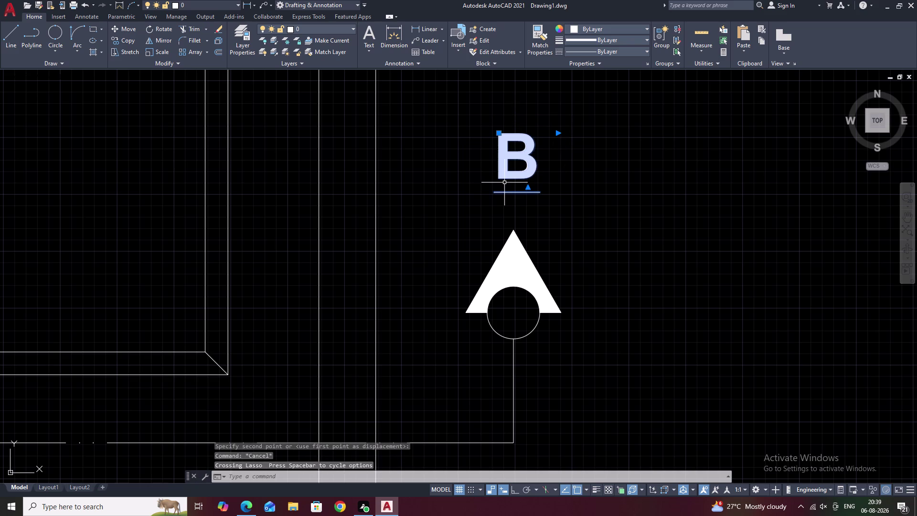
text(CI)
key(space)
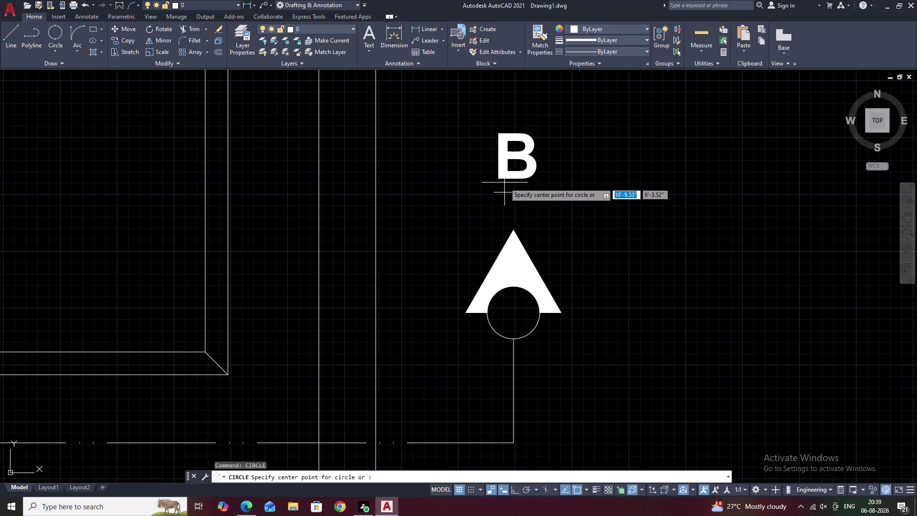
key(Escape)
key(c)
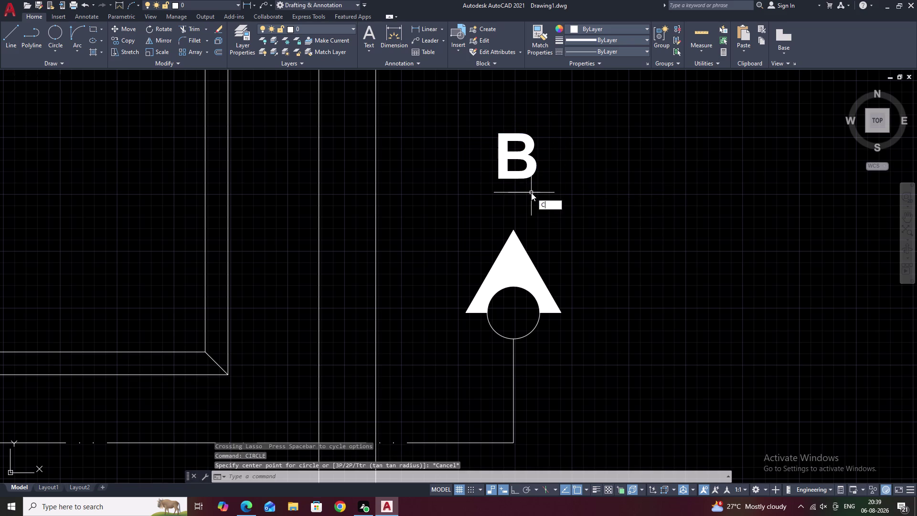
text(O)
key(space)
click(520, 172)
right_click(518, 168)
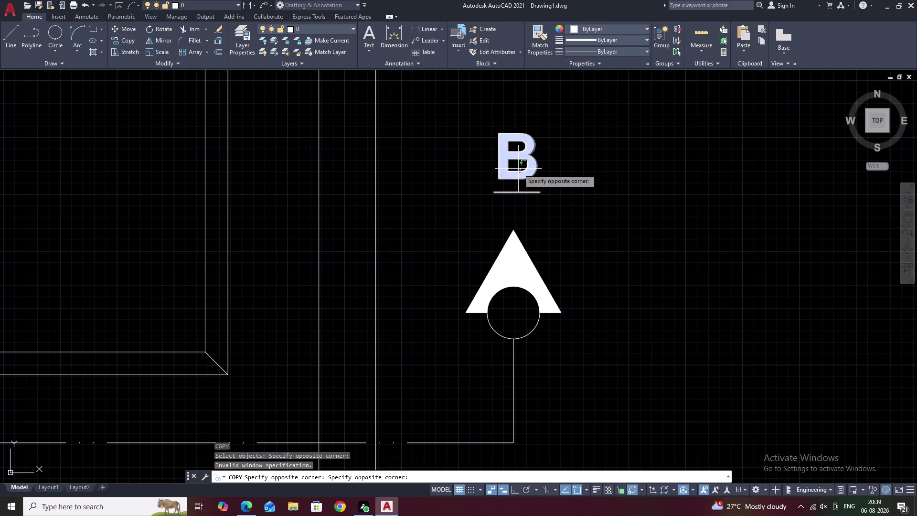
Restart the copy of the B label and pick its base point.
click(518, 193)
scroll(down, 3)
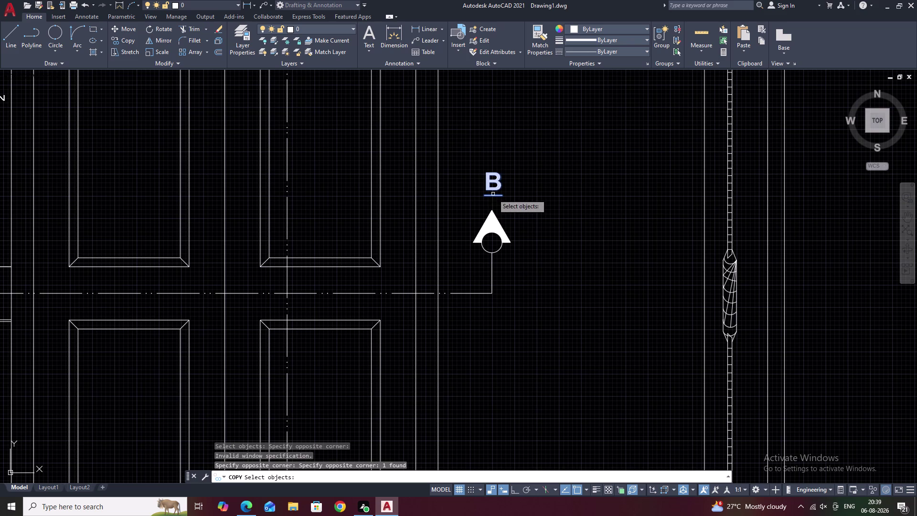
key(Escape)
drag(508, 162, 486, 188)
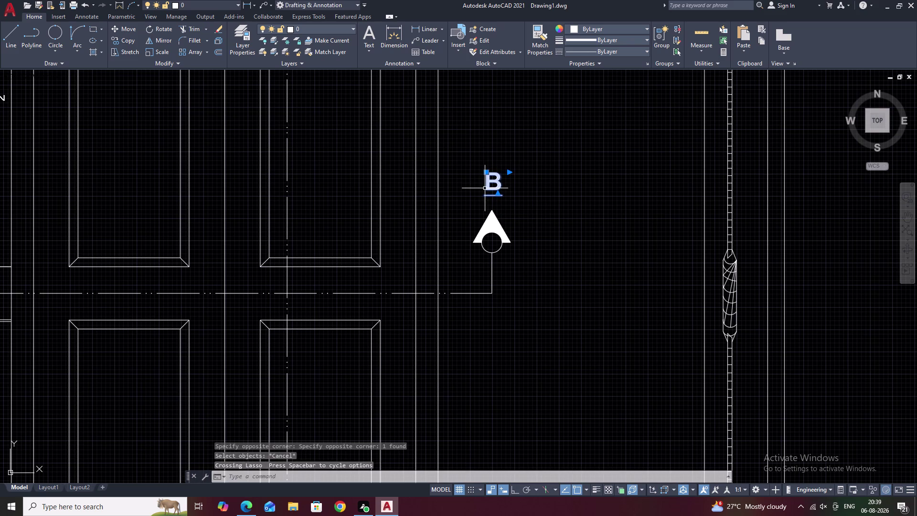
text(CO)
key(space)
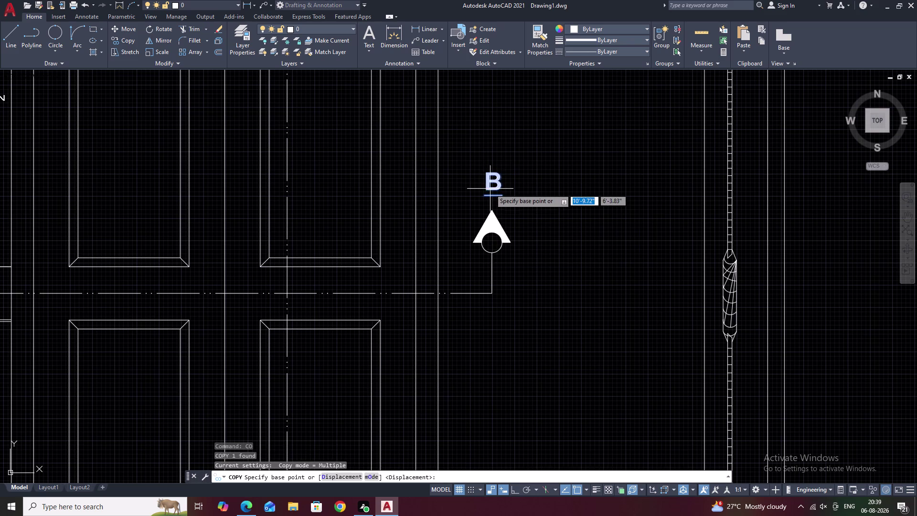
scroll(up, 3)
click(493, 197)
Place the copied B above the other section arrow.
scroll(down, 3)
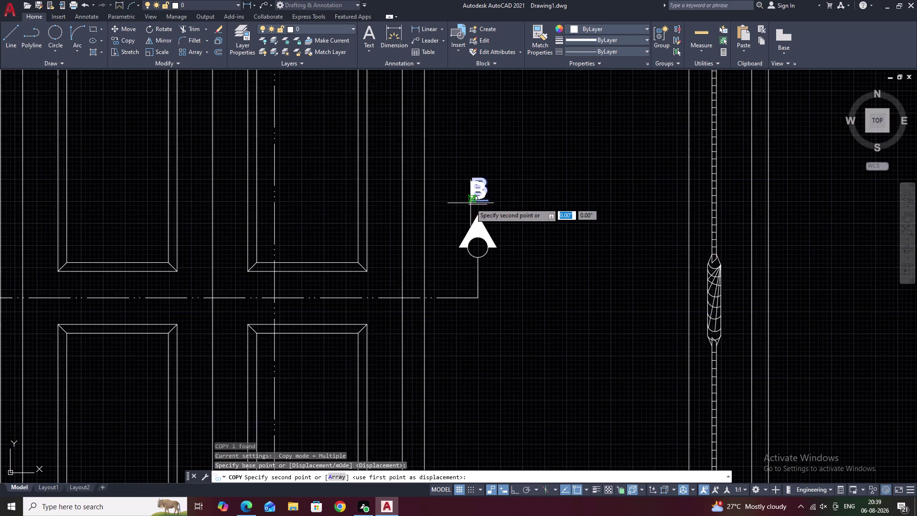
middle_drag(486, 198, 650, 174)
middle_drag(273, 188, 498, 187)
scroll(up, 3)
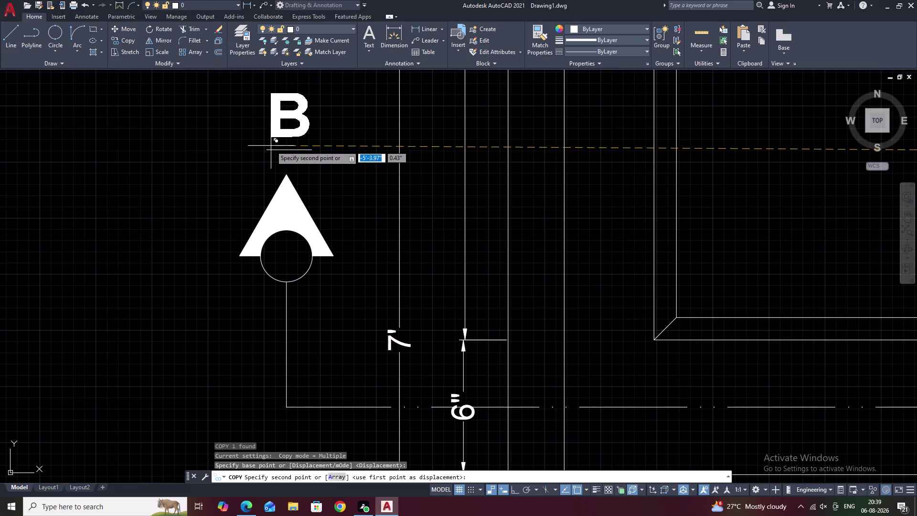
click(271, 145)
key(Escape)
Pan around the door elevation to check both B markers.
scroll(down, 3)
scroll(down, 3)
middle_drag(435, 186, 395, 224)
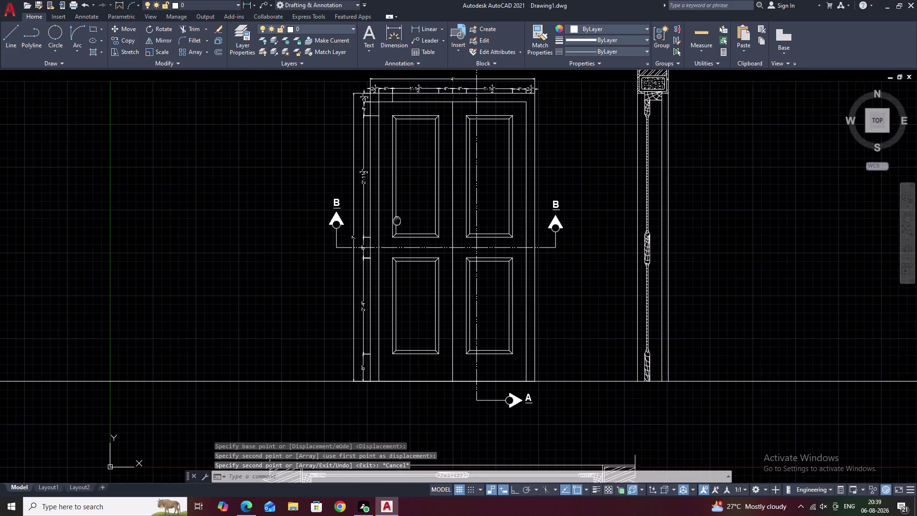
scroll(down, 3)
middle_drag(455, 219, 407, 235)
key(Escape)
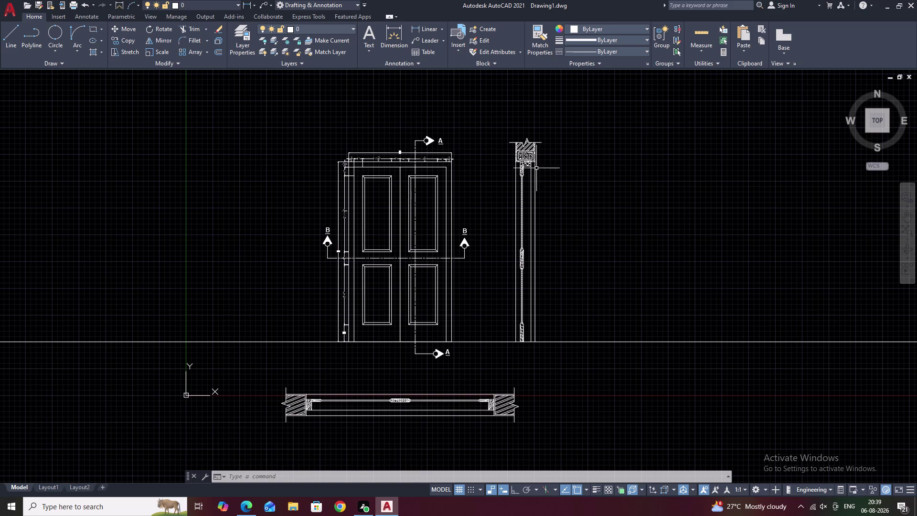
scroll(up, 3)
scroll(up, 3)
middle_drag(513, 211, 532, 195)
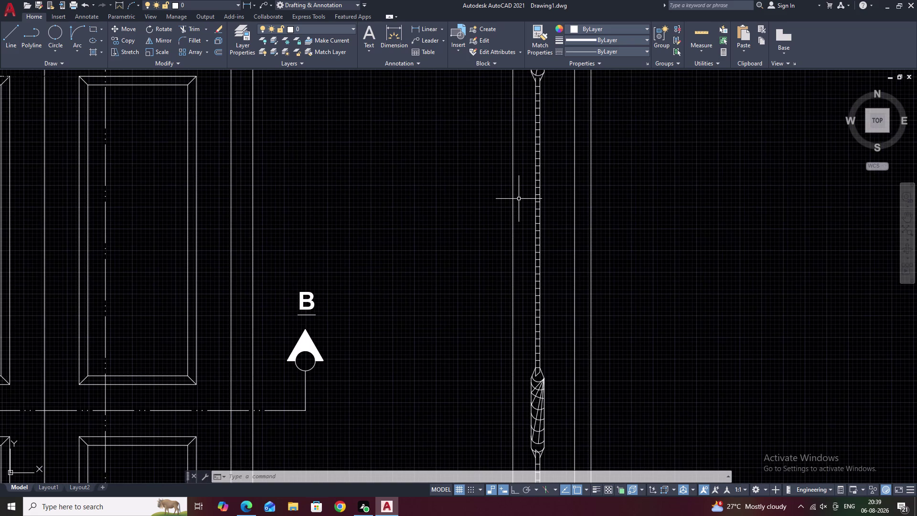
Create a new text style named style1 using the STYLE command.
text(ST)
text(Y)
key(space)
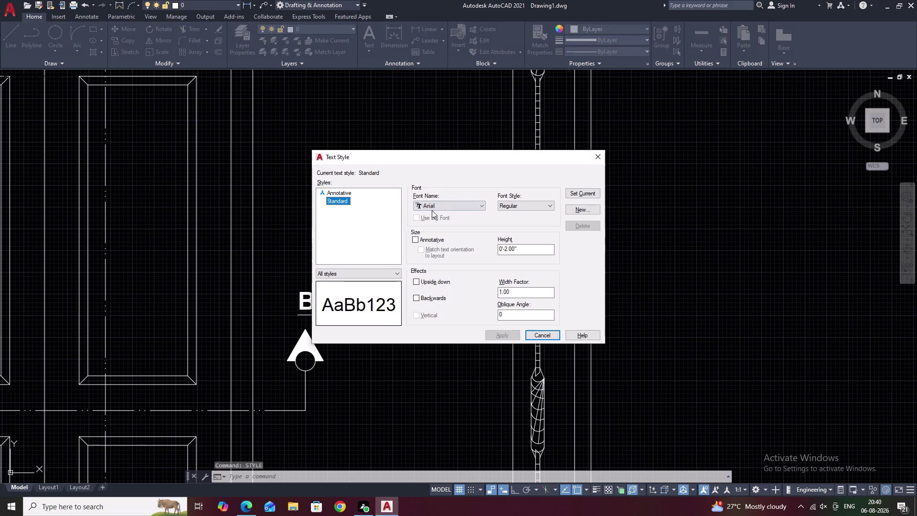
click(577, 210)
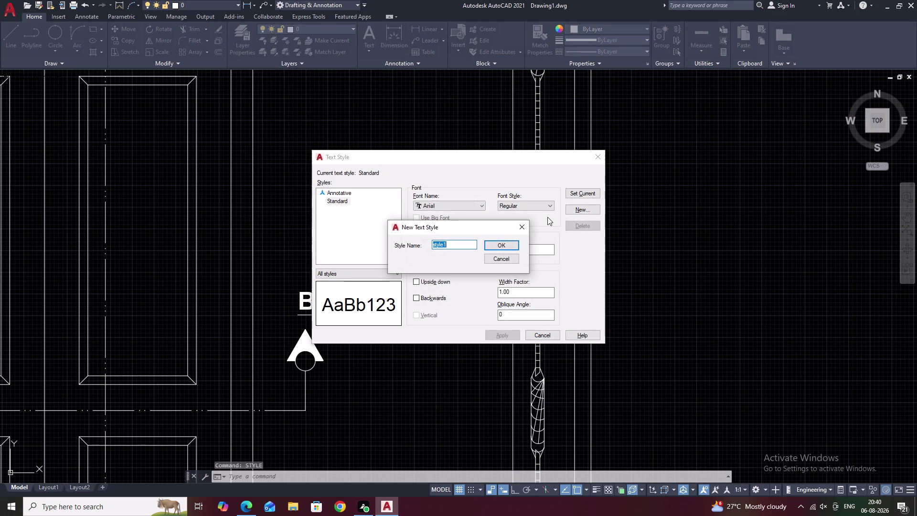
click(497, 245)
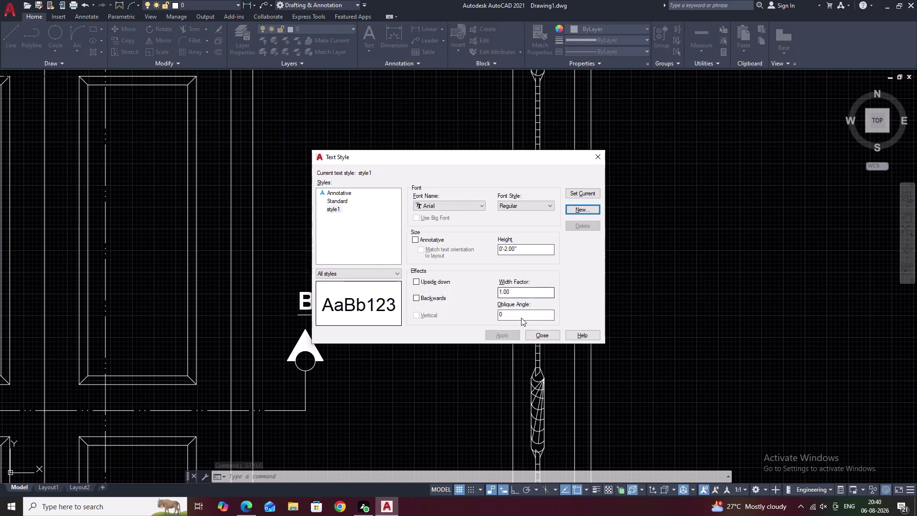
click(336, 211)
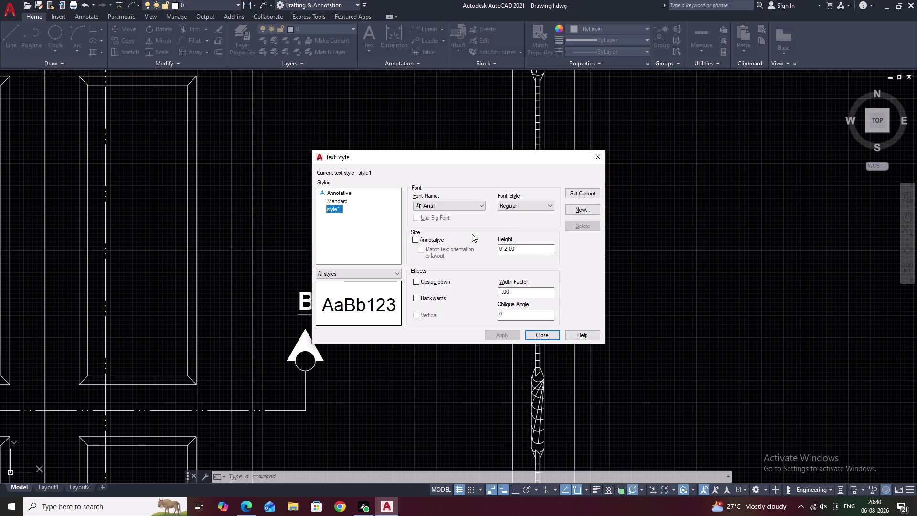
Set style1's text height to 1 inch, apply it, and close the dialog.
drag(523, 249, 475, 245)
key(BackSpace)
key(1)
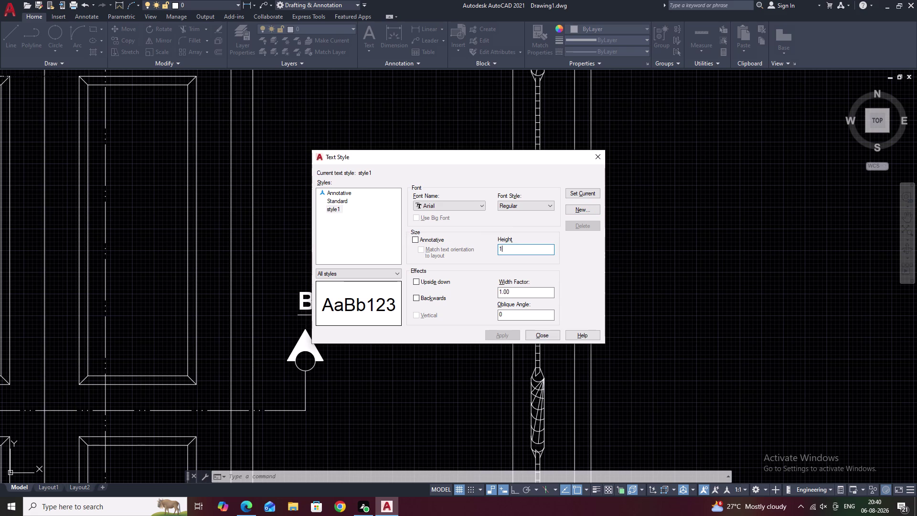
click(506, 335)
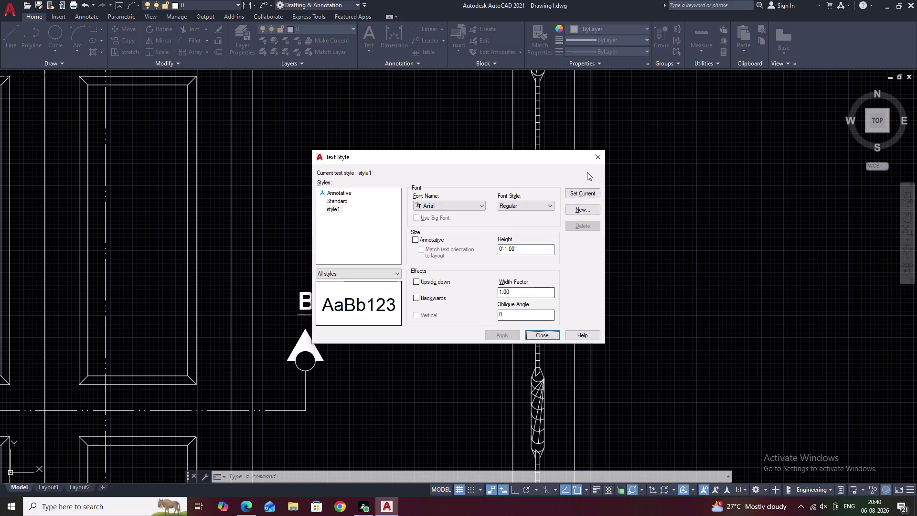
click(596, 160)
scroll(up, 3)
middle_drag(444, 172, 455, 233)
scroll(down, 3)
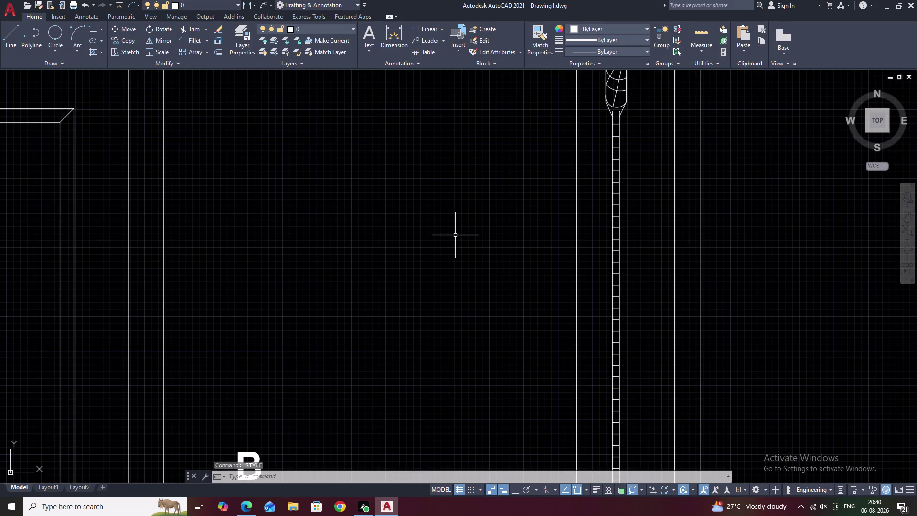
Write the OUTSIDE label in a multiline text box beside the door section.
text(T)
key(space)
scroll(down, 3)
middle_drag(478, 236, 456, 239)
scroll(up, 3)
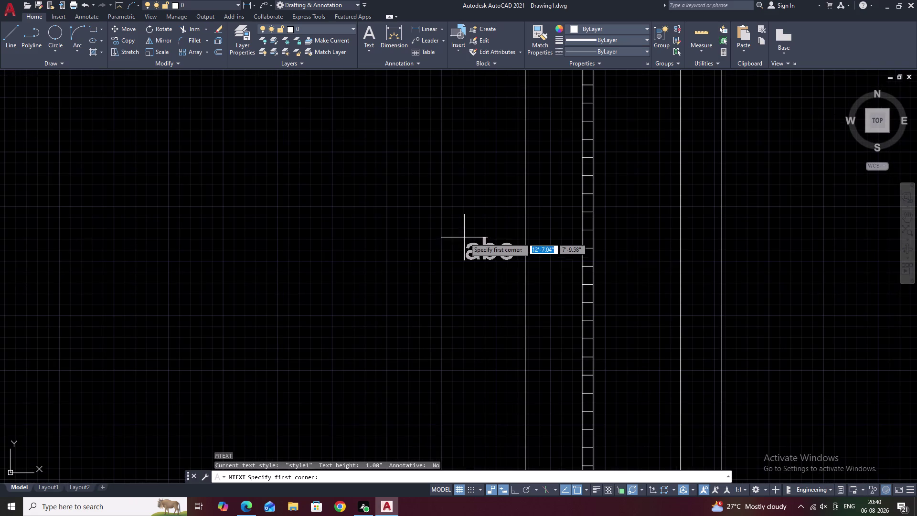
drag(442, 238, 565, 265)
click(565, 265)
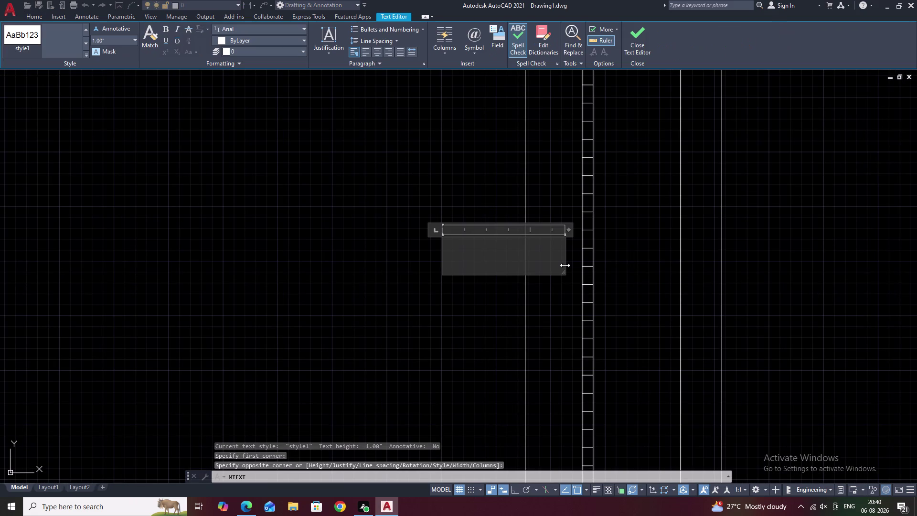
text(OUTS)
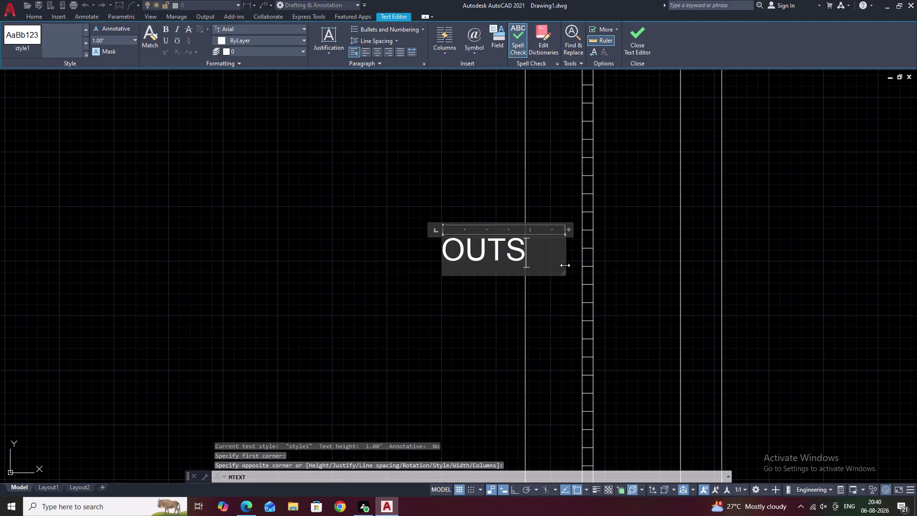
key(BackSpace)
key(BackSpace)
key(BackSpace)
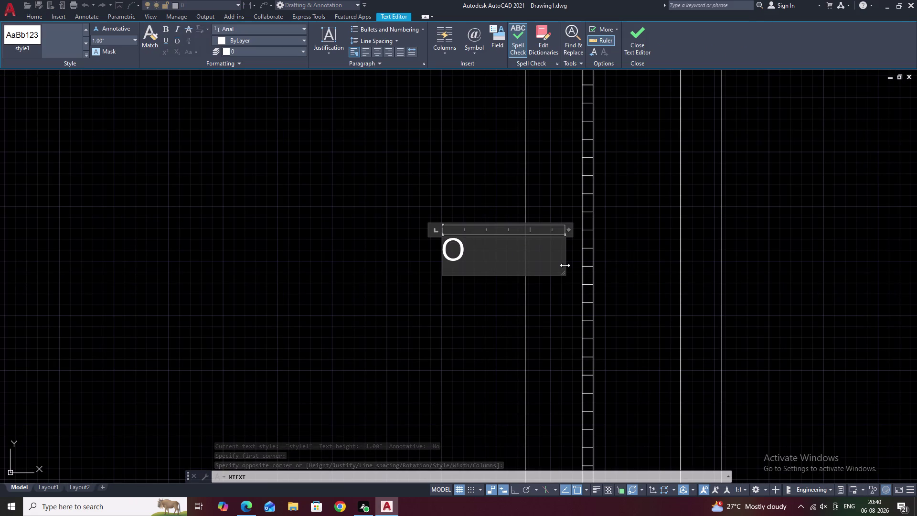
key(o)
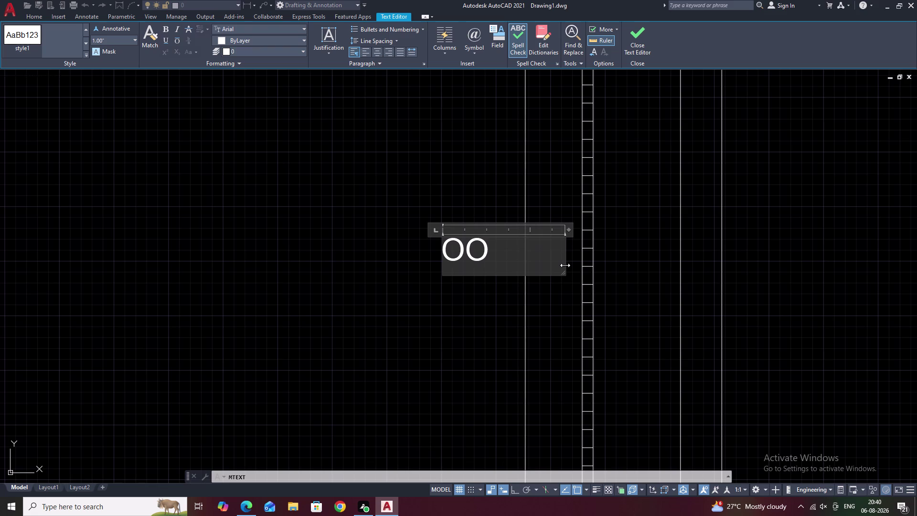
key(BackSpace)
text(UT)
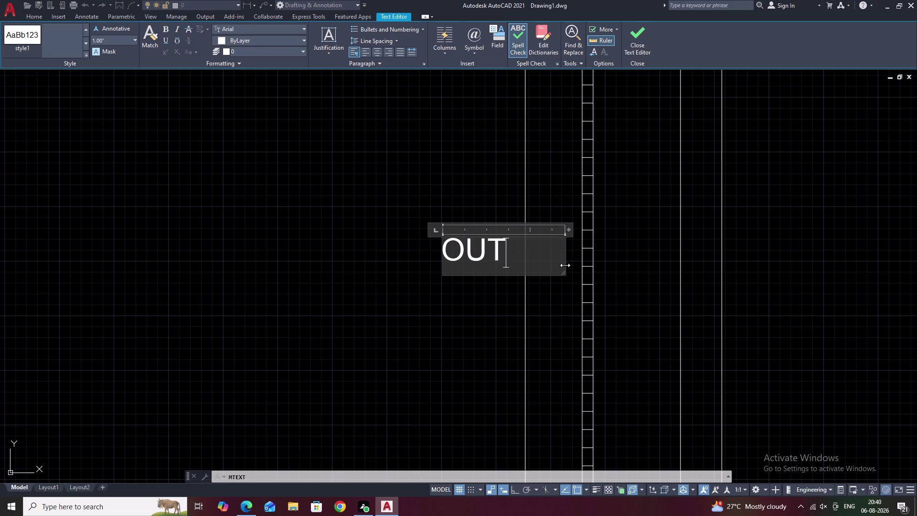
text(S)
key(i)
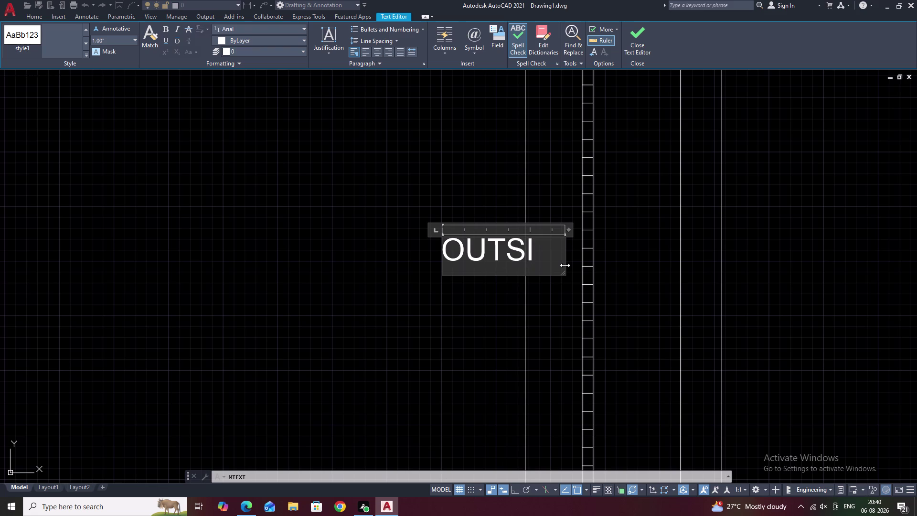
text(DE)
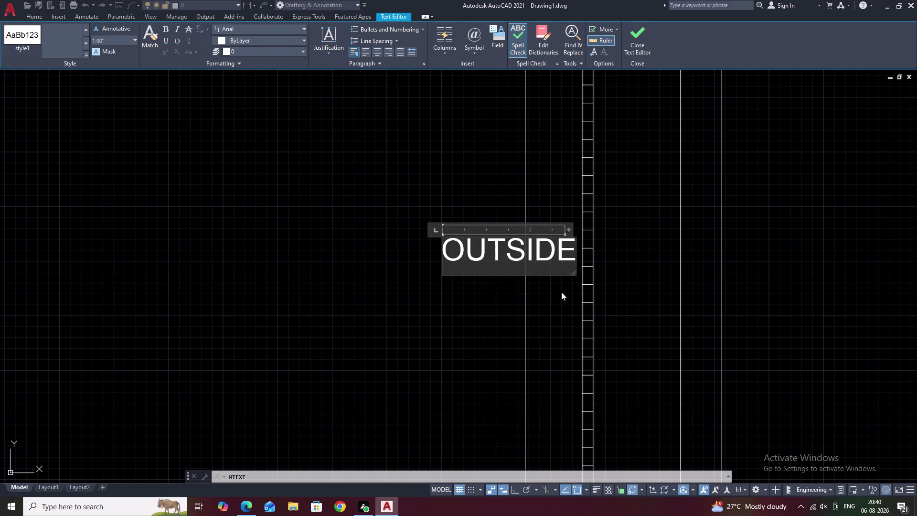
click(561, 292)
Move the OUTSIDE text slightly to the left.
scroll(up, 3)
click(550, 255)
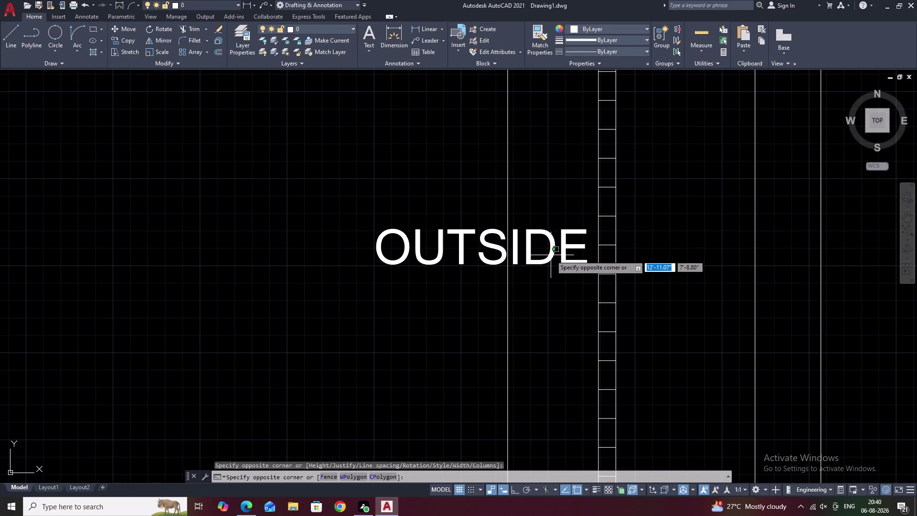
click(537, 263)
text(M)
key(space)
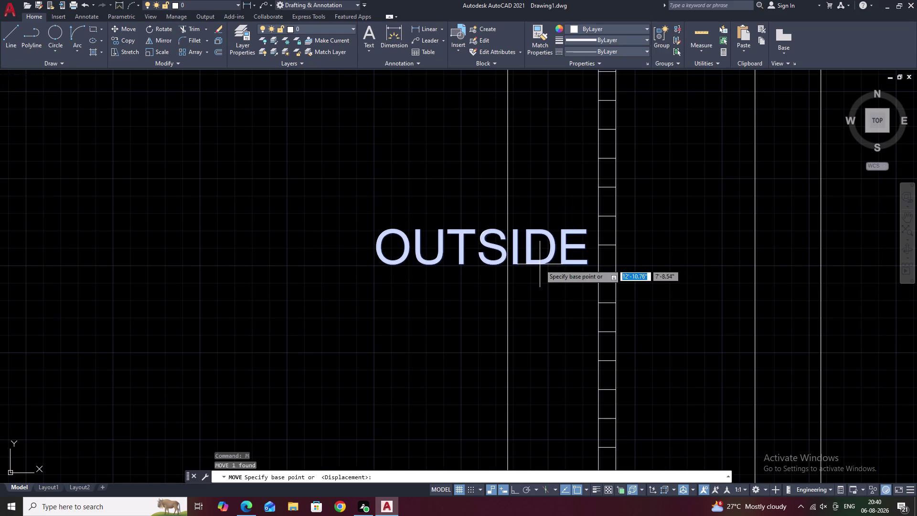
click(499, 262)
click(482, 264)
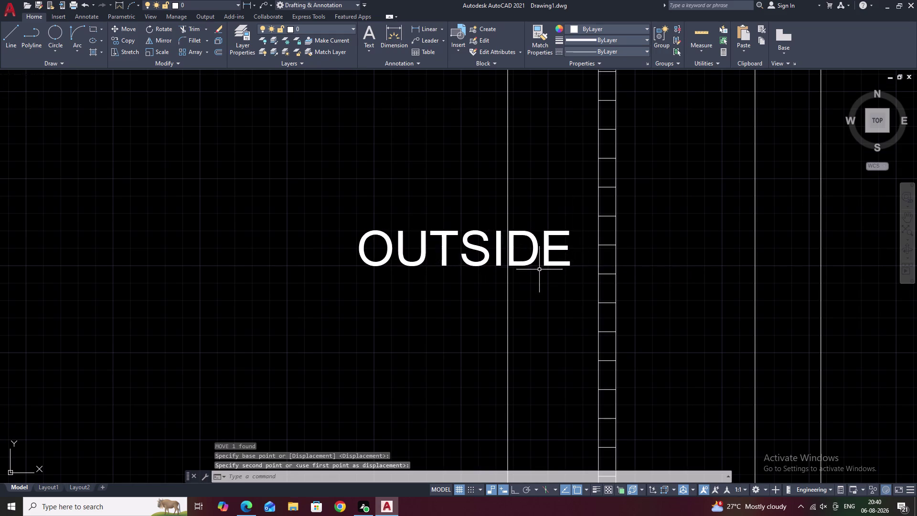
Pan to the door section and start a new multiline text note.
scroll(down, 3)
scroll(down, 3)
scroll(down, 3)
middle_drag(572, 294, 525, 294)
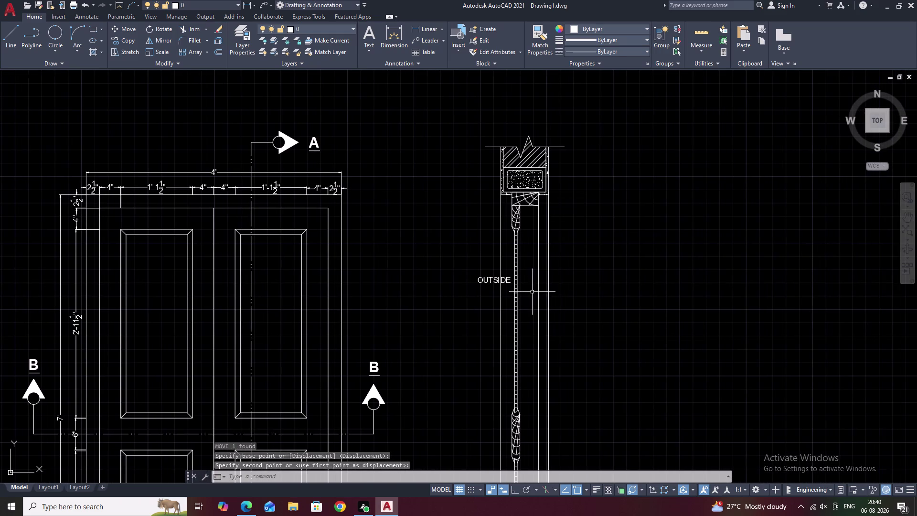
scroll(up, 3)
scroll(down, 3)
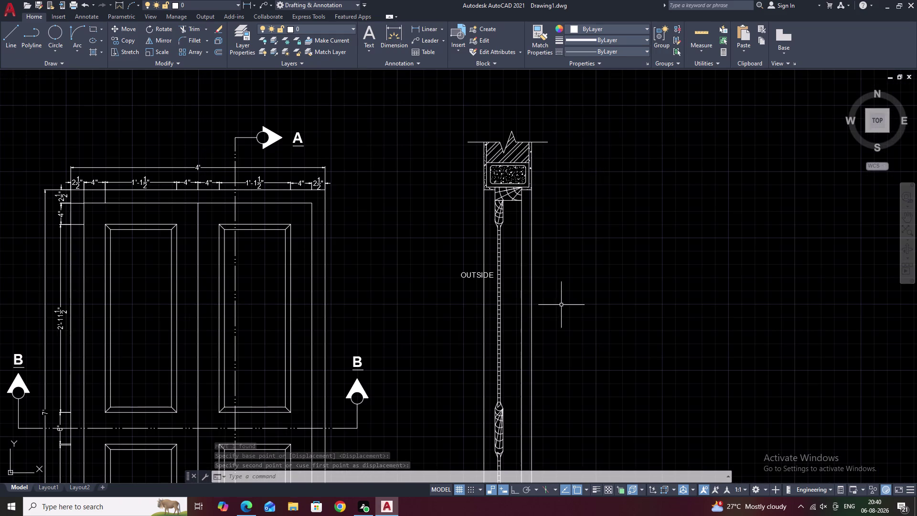
middle_drag(534, 305, 534, 281)
scroll(up, 3)
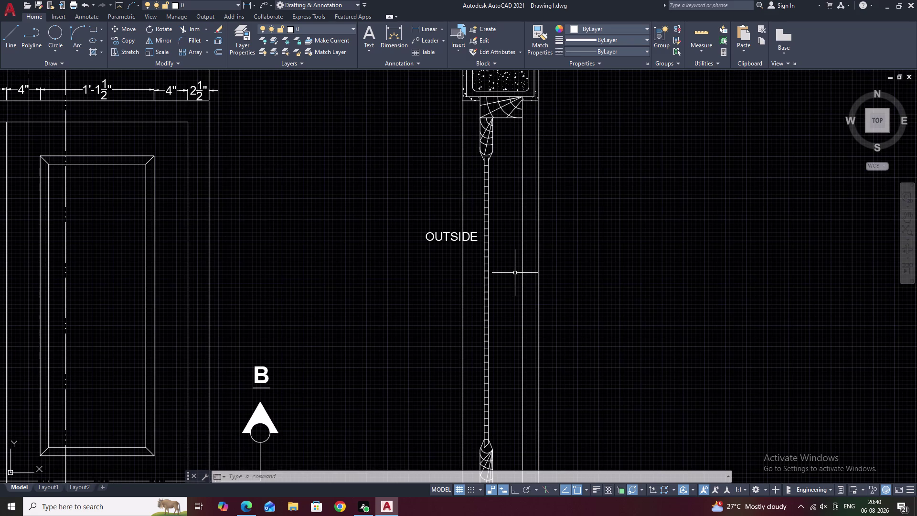
text(T)
key(space)
scroll(up, 3)
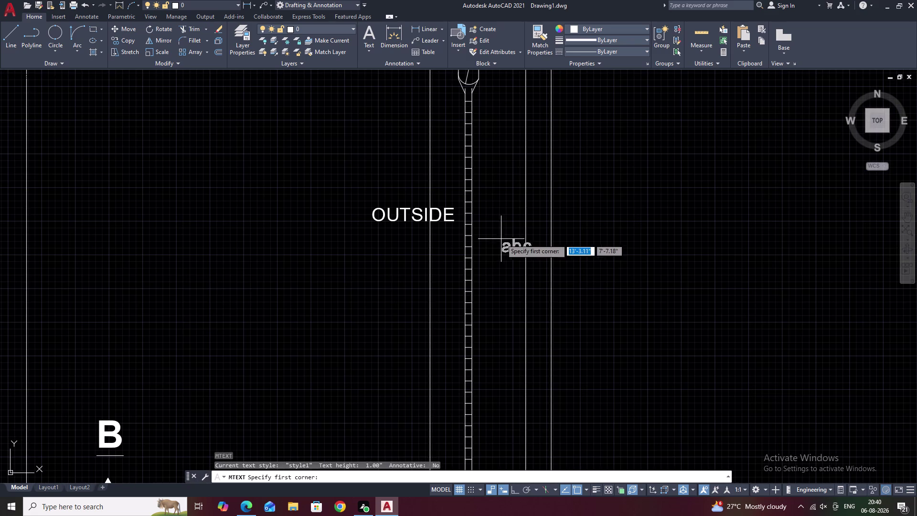
Abandon a failed text box attempt beside the section.
drag(499, 233, 511, 247)
click(529, 254)
drag(563, 258, 571, 260)
click(578, 261)
click(586, 261)
right_click(586, 261)
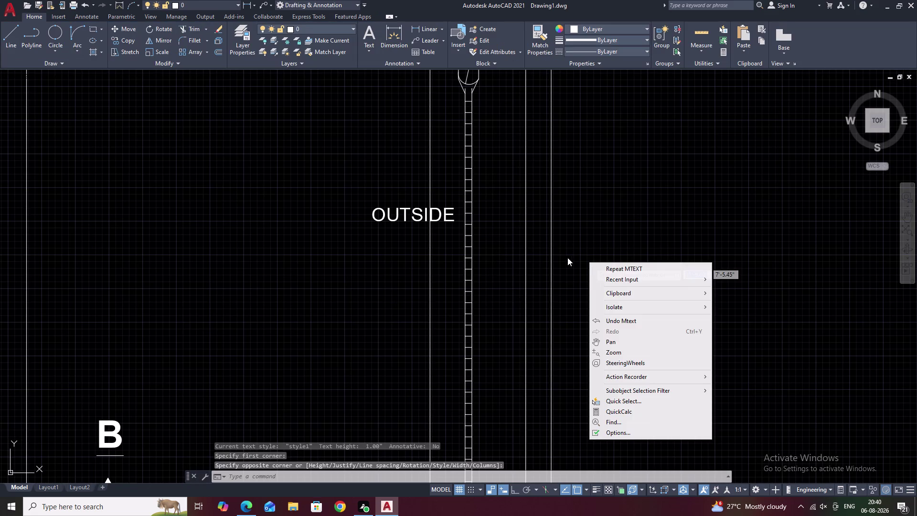
key(Escape)
key(space)
key(space)
key(Escape)
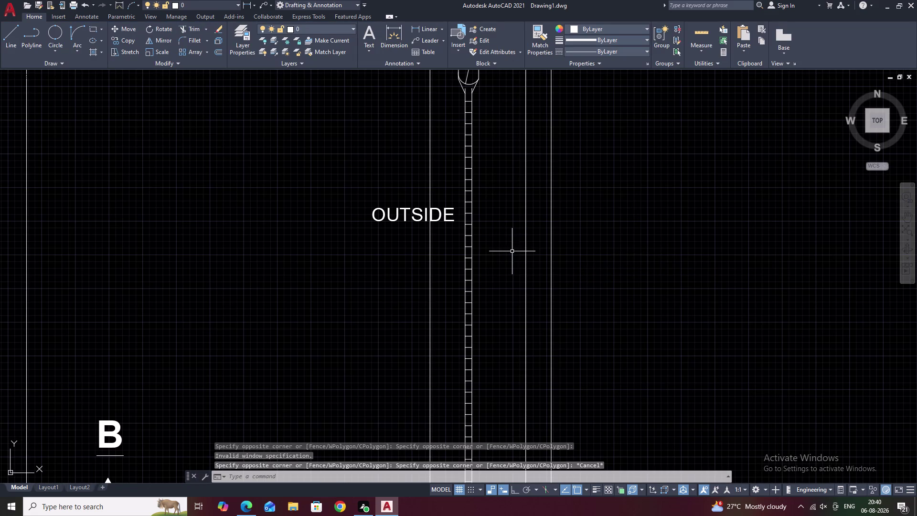
Write INSIDE in a new text box right of the door section.
text(T)
key(space)
drag(499, 248, 501, 248)
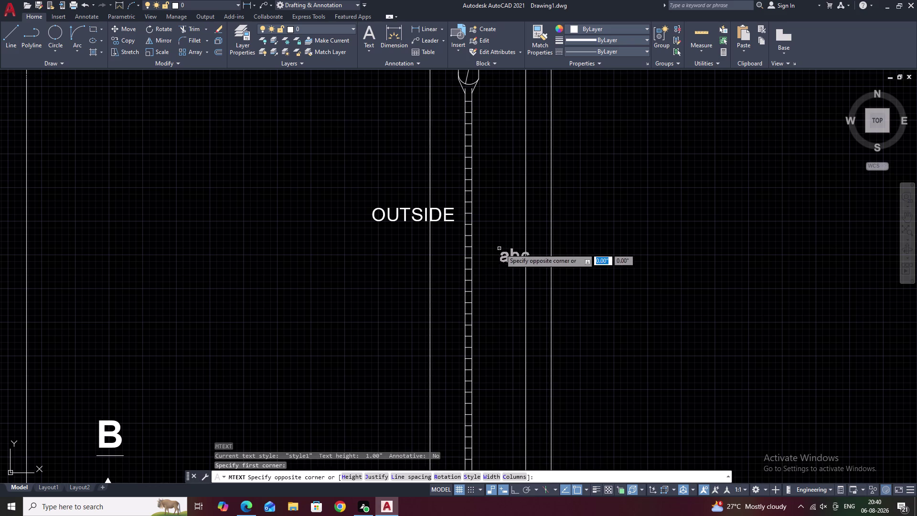
drag(501, 249, 551, 272)
double_click(554, 272)
text(I)
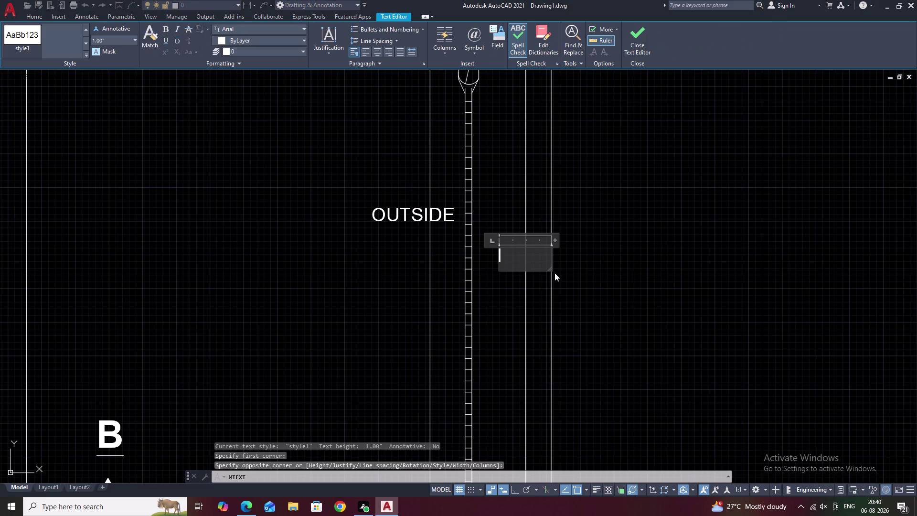
text(MSI)
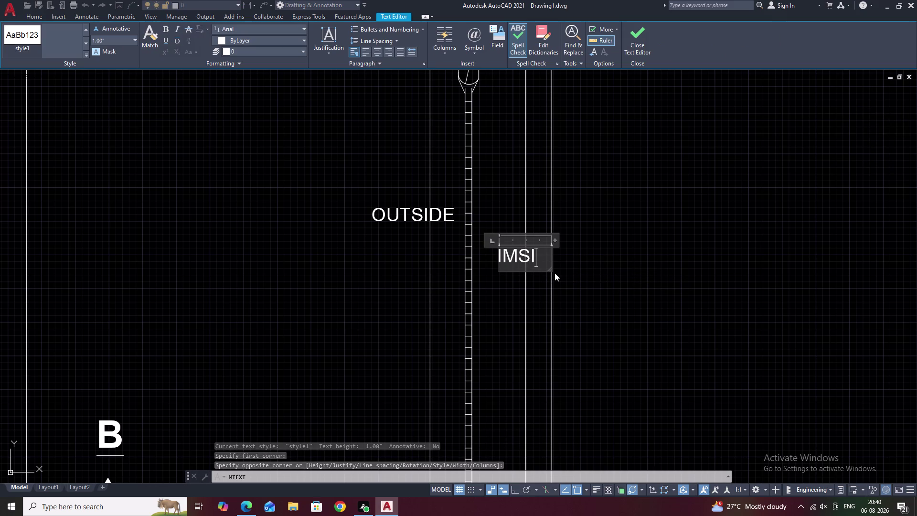
key(BackSpace)
key(BackSpace)
key(BackSpace)
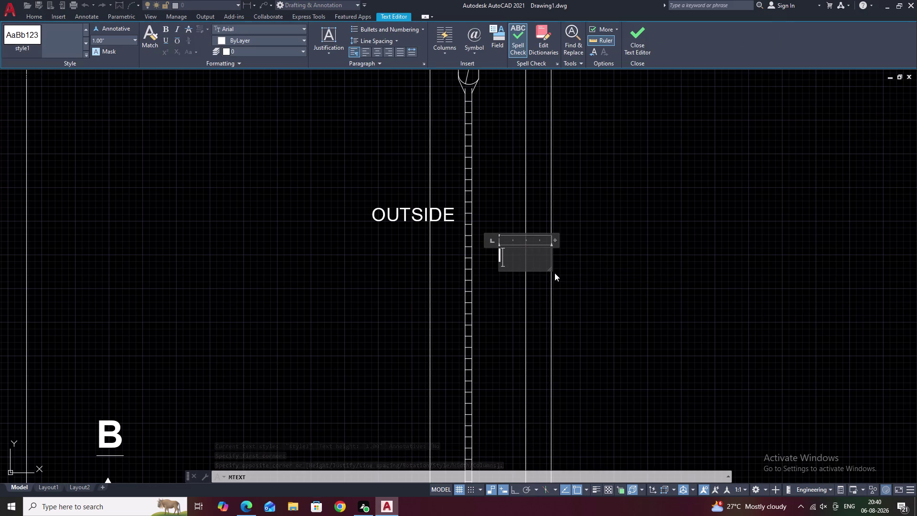
key(n)
key(d)
key(BackSpace)
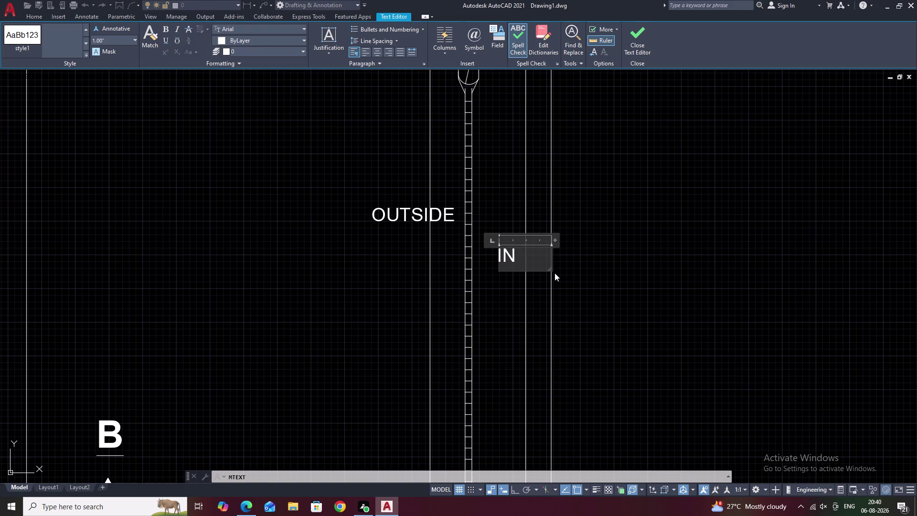
text(SIF)
key(BackSpace)
text(DE)
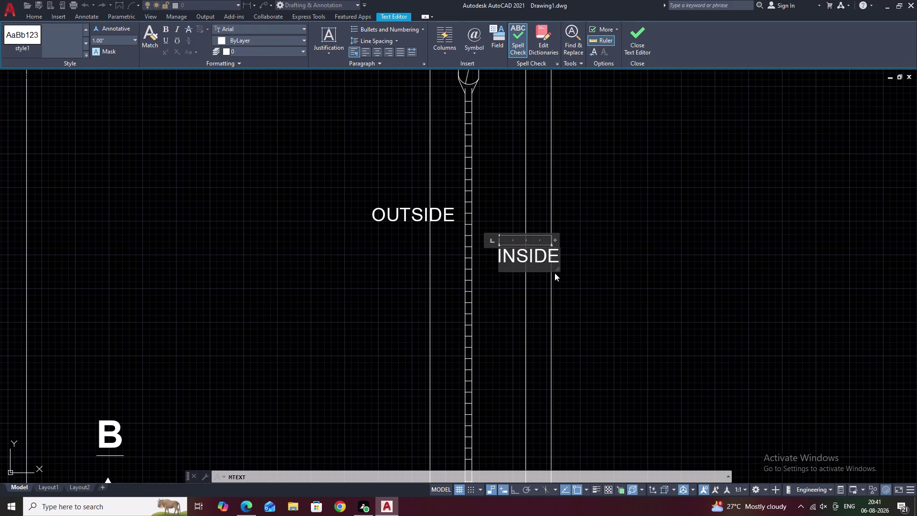
key(space)
click(565, 265)
key(Escape)
Pan around the door section and select the OUTSIDE label.
scroll(down, 3)
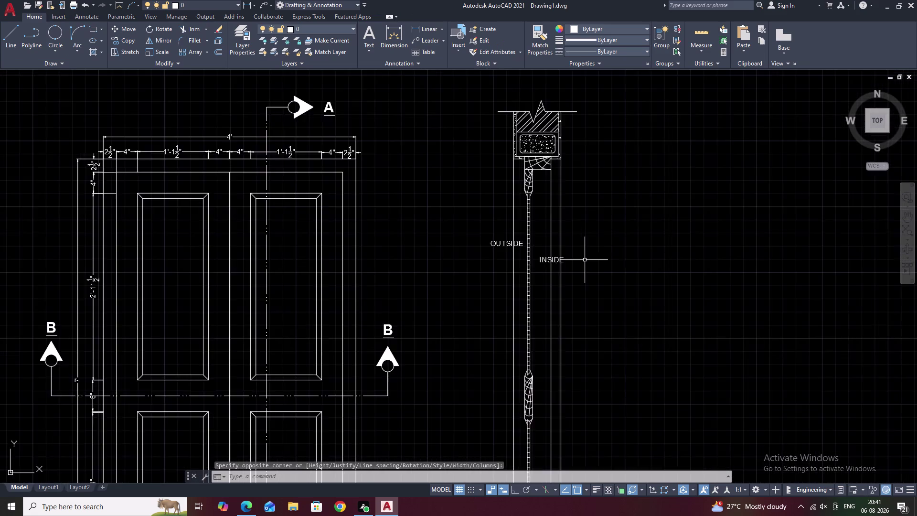
scroll(down, 3)
middle_drag(586, 259, 505, 263)
scroll(up, 3)
scroll(up, 3)
middle_drag(526, 260, 476, 270)
scroll(down, 3)
click(404, 265)
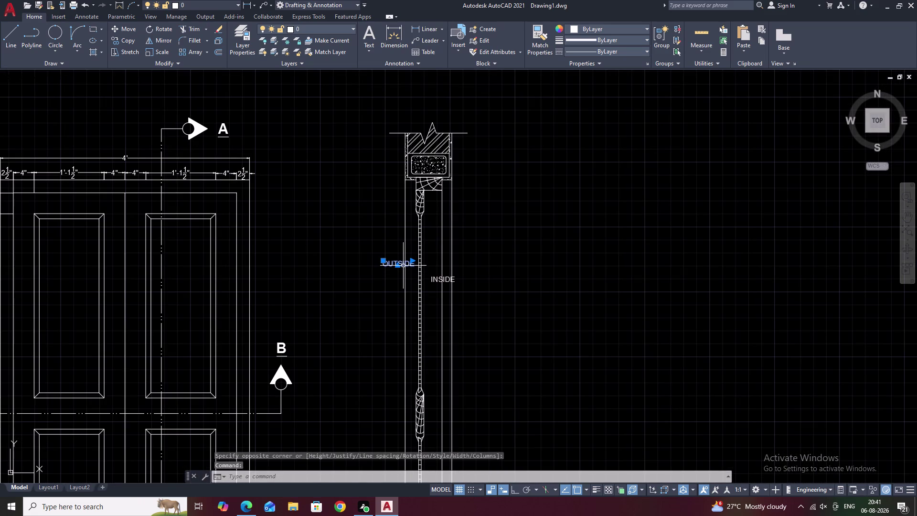
Copy the OUTSIDE label down beside the horizontal door section.
text(CO)
key(space)
scroll(up, 3)
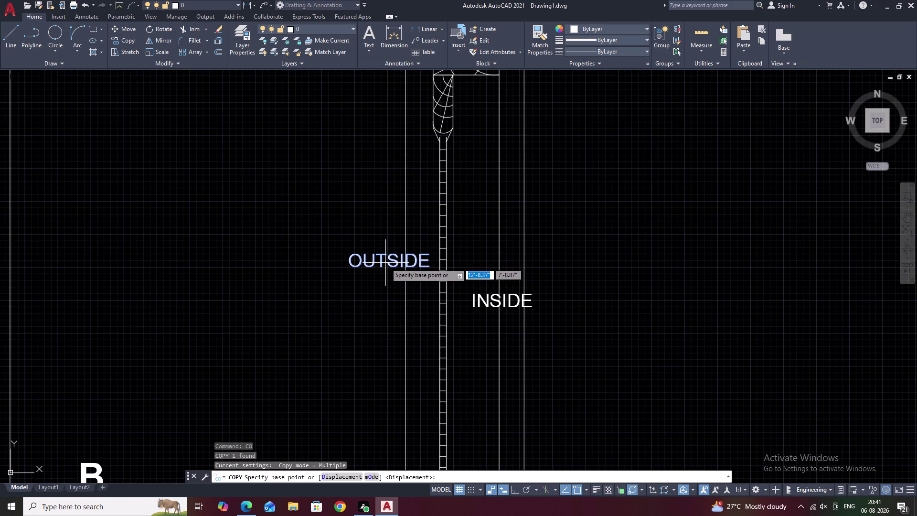
click(381, 267)
scroll(down, 3)
middle_drag(355, 299, 420, 190)
scroll(down, 3)
middle_drag(377, 317, 404, 249)
scroll(up, 3)
scroll(up, 3)
scroll(up, 3)
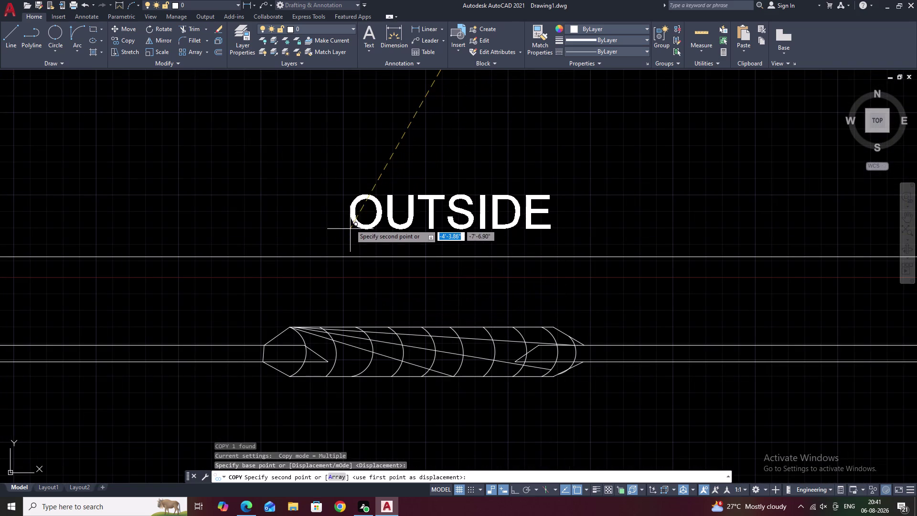
click(350, 224)
scroll(down, 3)
key(Escape)
Remove the stray letters from the INSIDE label text.
scroll(down, 3)
middle_drag(575, 199, 469, 311)
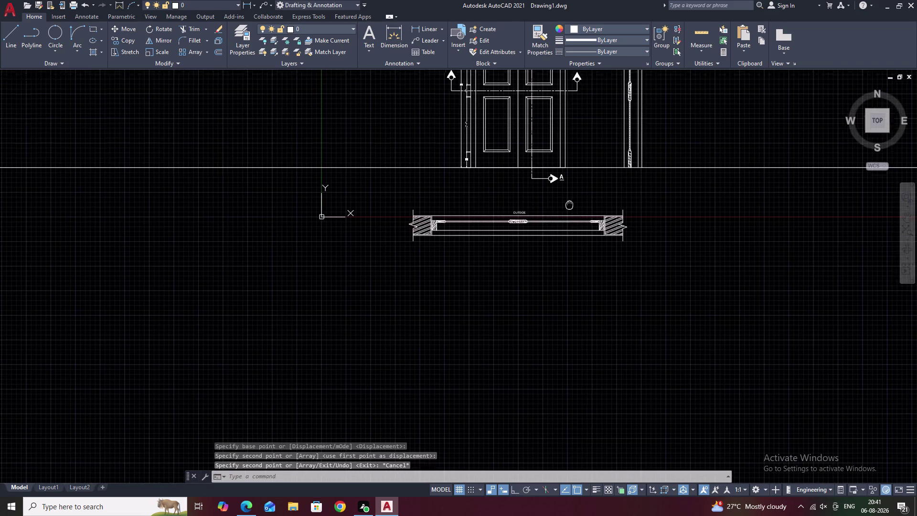
middle_drag(468, 311, 468, 312)
scroll(up, 3)
scroll(up, 3)
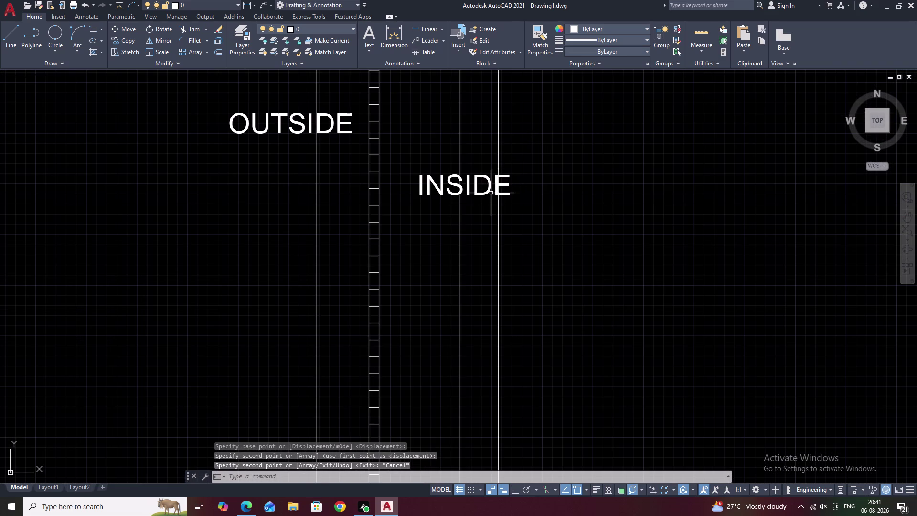
double_click(487, 194)
text(CO)
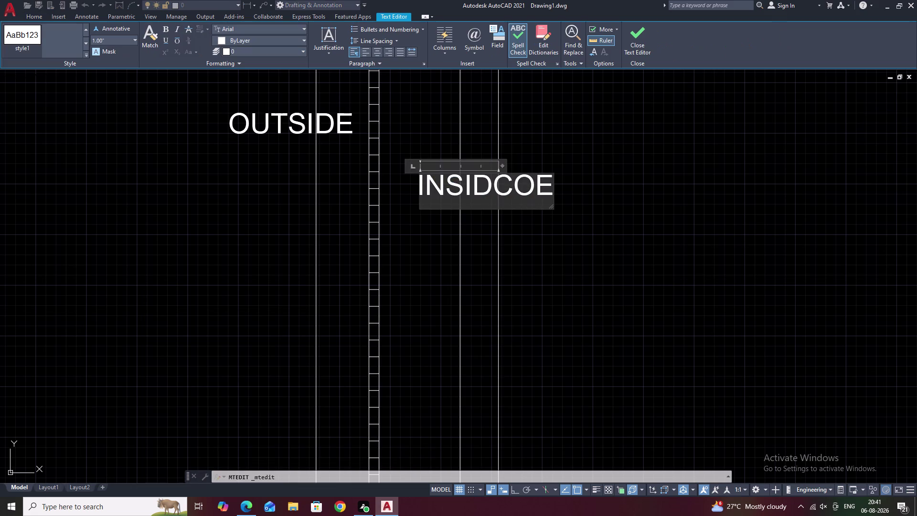
key(space)
key(ctrl+z)
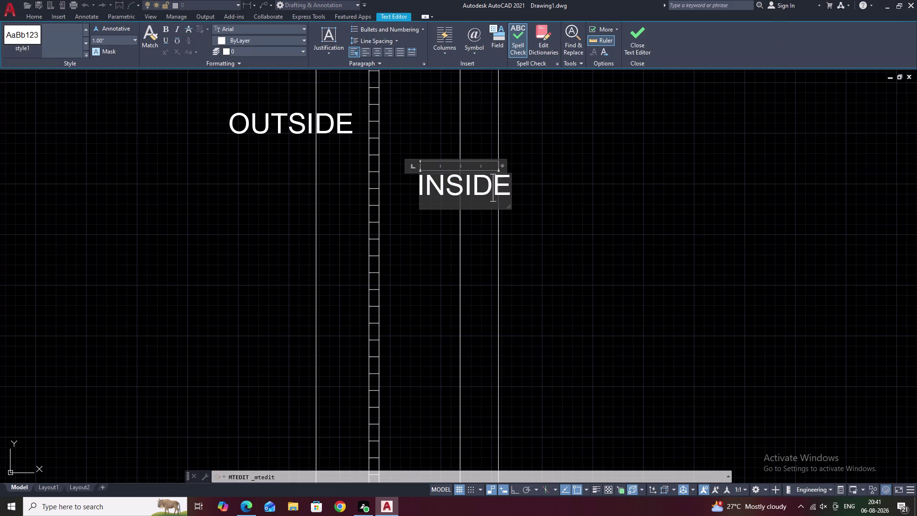
key(Escape)
Copy the INSIDE label to below the panel in the horizontal section.
click(482, 191)
text(C)
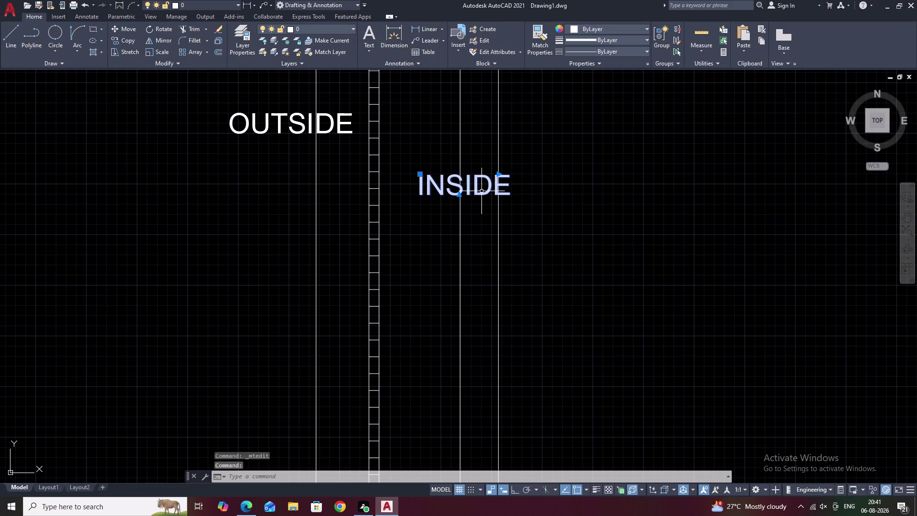
text(O)
key(space)
click(479, 193)
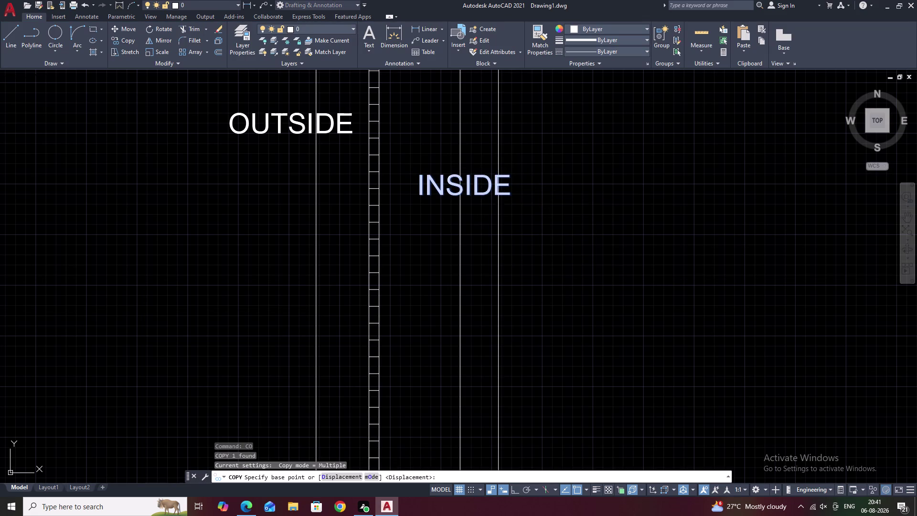
scroll(down, 3)
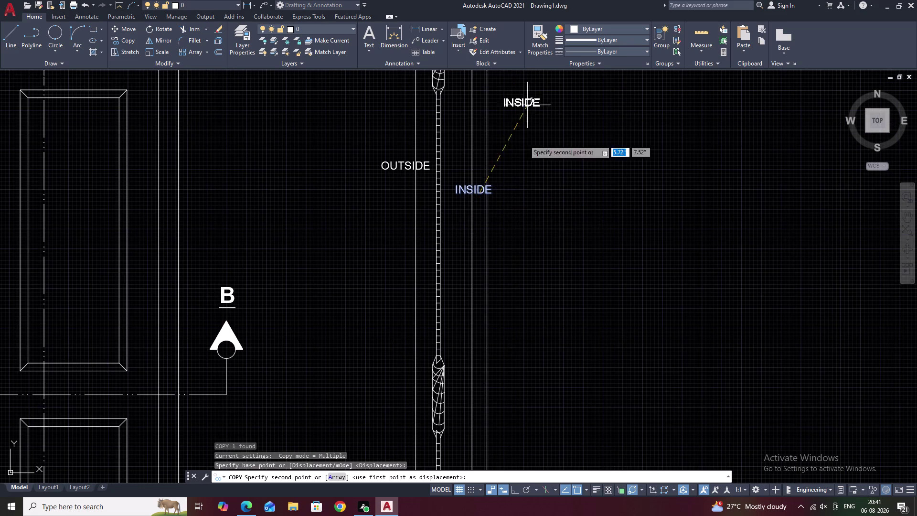
middle_drag(515, 215, 561, 67)
middle_drag(515, 296, 593, 27)
middle_drag(530, 305, 603, 40)
middle_drag(493, 324, 527, 200)
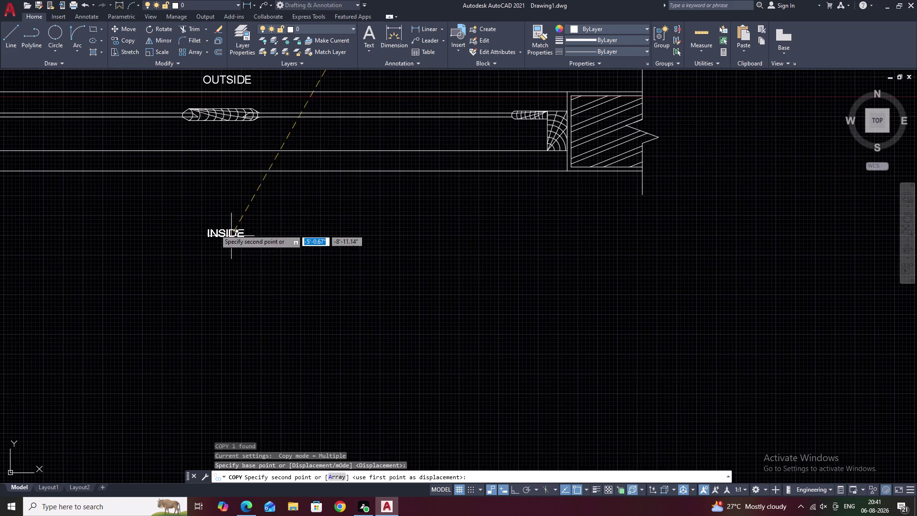
scroll(up, 3)
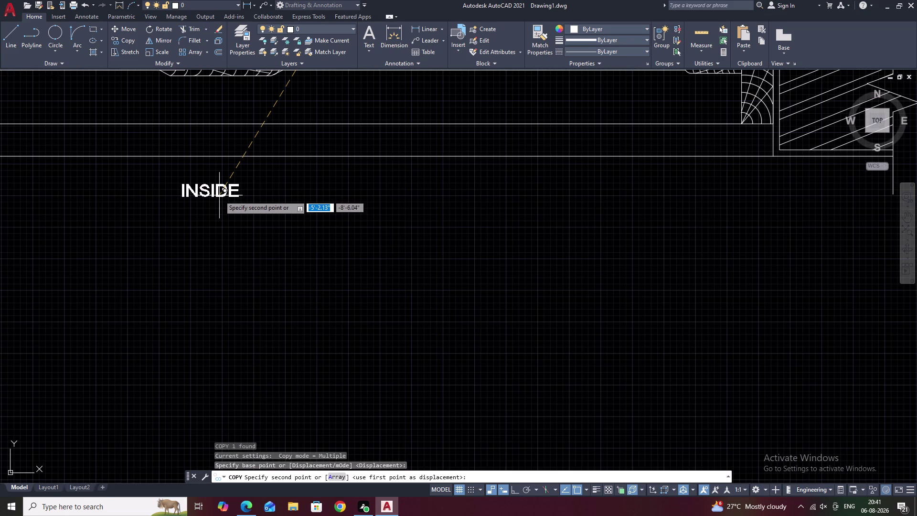
middle_drag(227, 145, 230, 248)
click(234, 213)
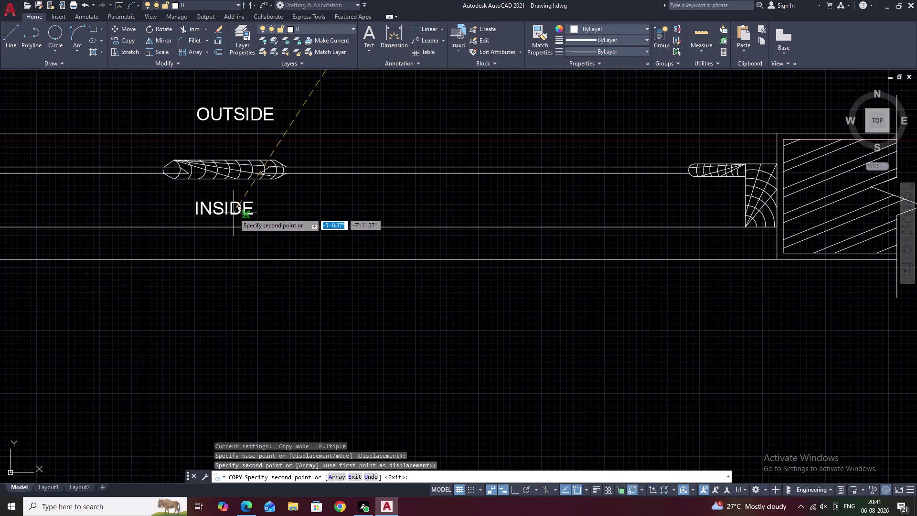
key(Escape)
Return the view to the vertical section and begin a leader note.
scroll(down, 3)
middle_drag(376, 241, 331, 311)
scroll(up, 3)
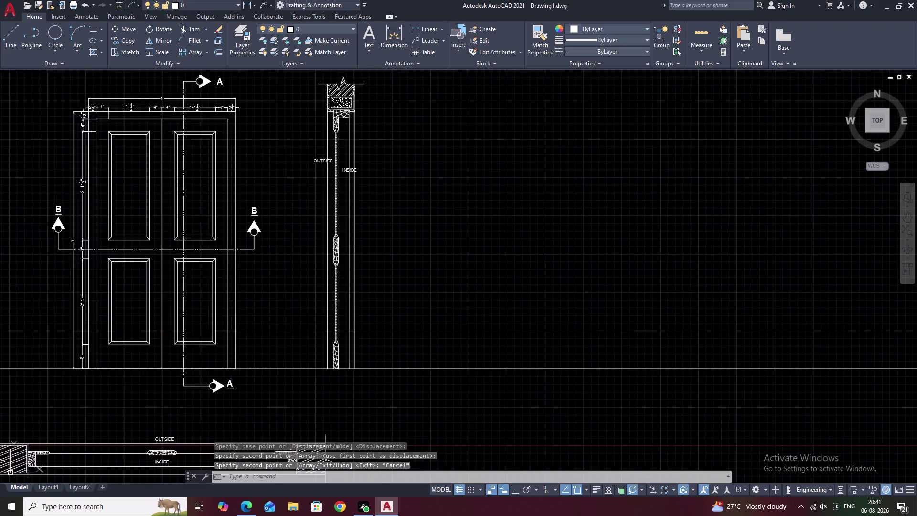
middle_drag(356, 231, 348, 350)
middle_drag(372, 267, 354, 339)
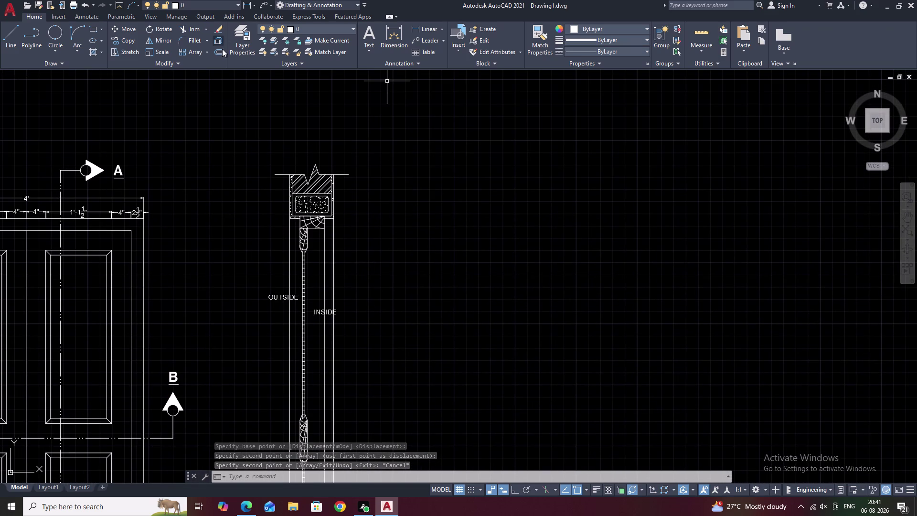
click(430, 42)
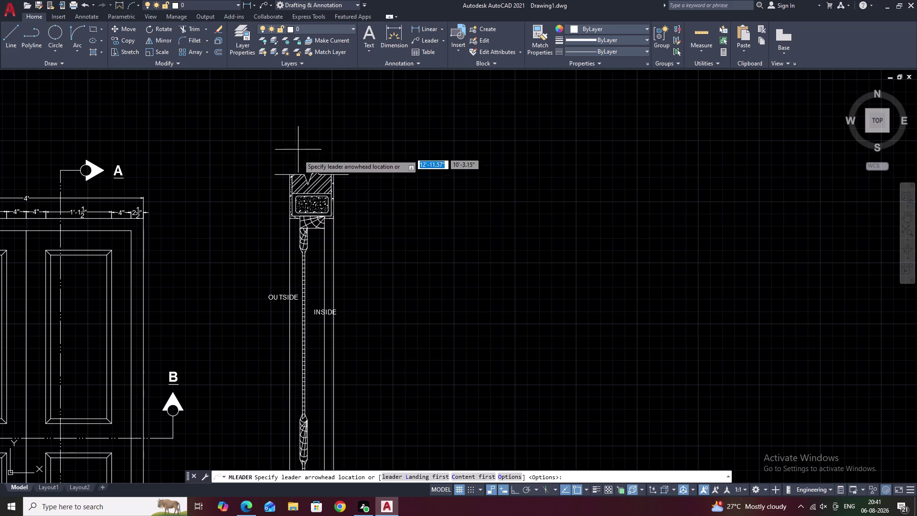
Point a leader at the section top with the note BRICK WALL -9", then start another leader.
click(325, 182)
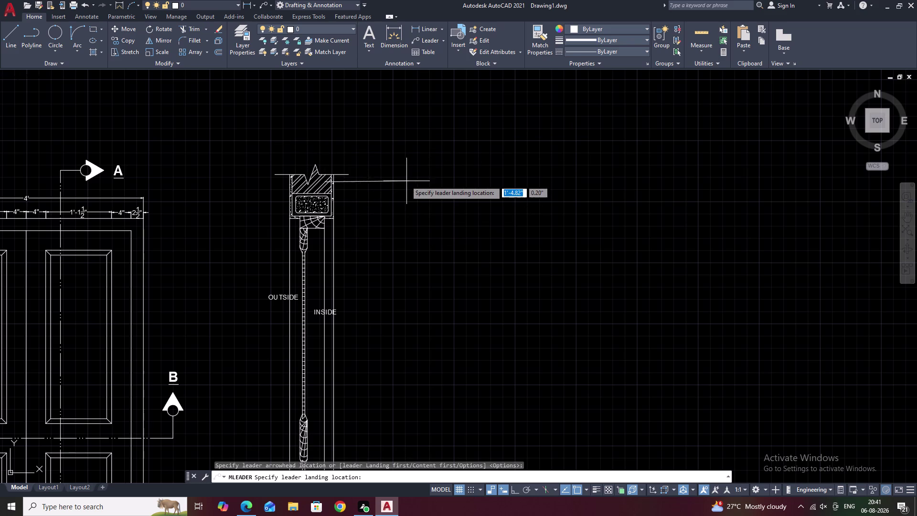
click(392, 182)
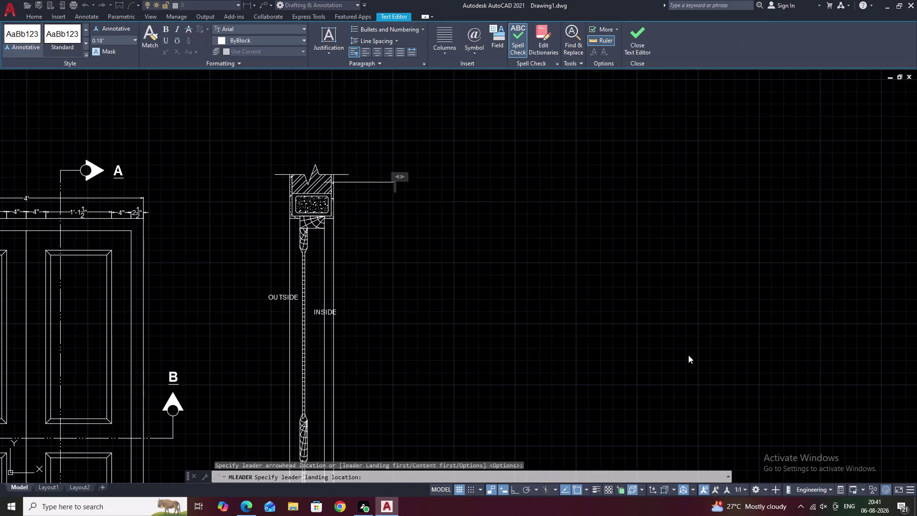
text(BRI)
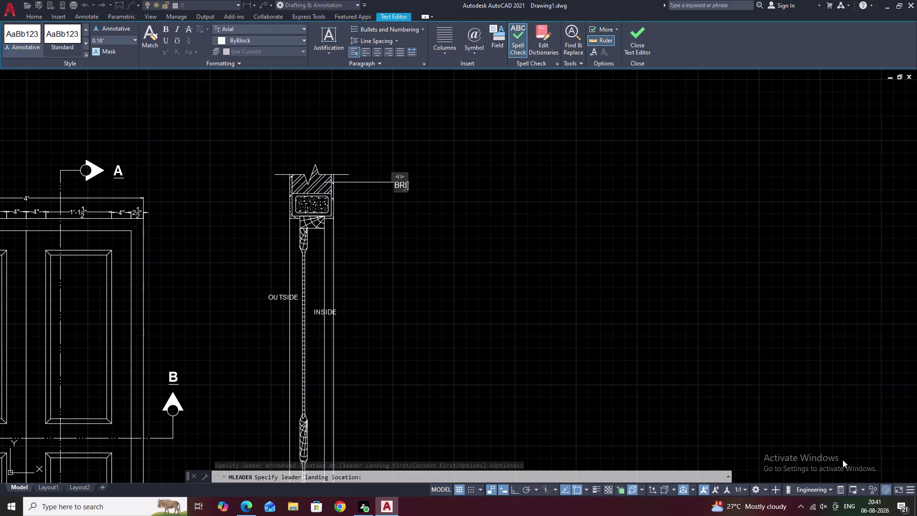
text(CK)
key(space)
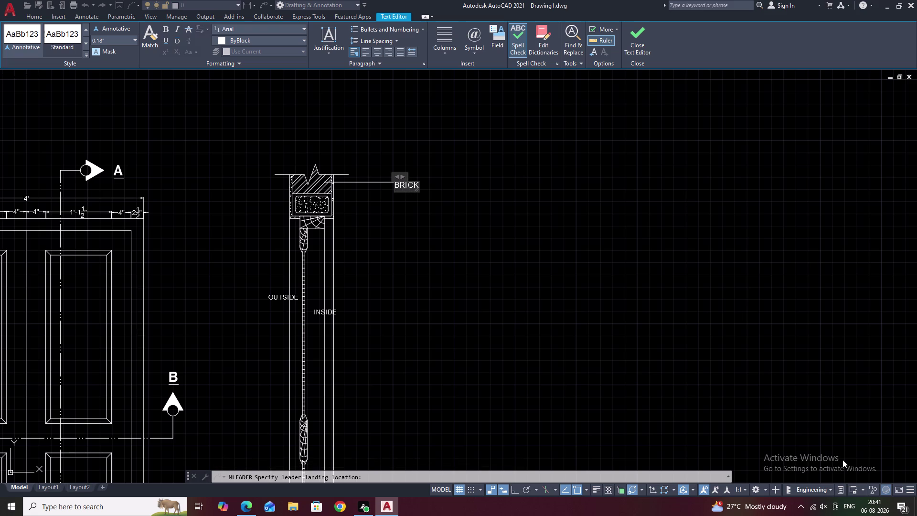
text(WALL)
key(space)
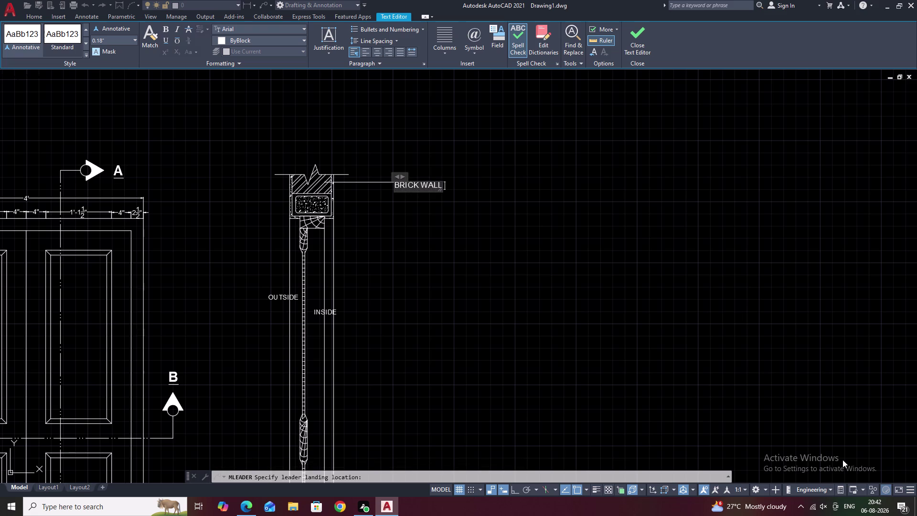
text(-9)
key(shift+quotedbl)
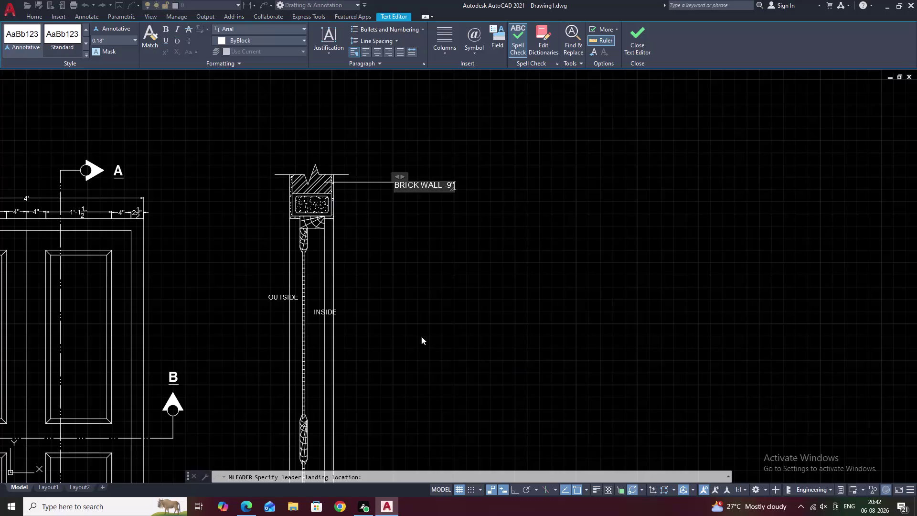
click(380, 222)
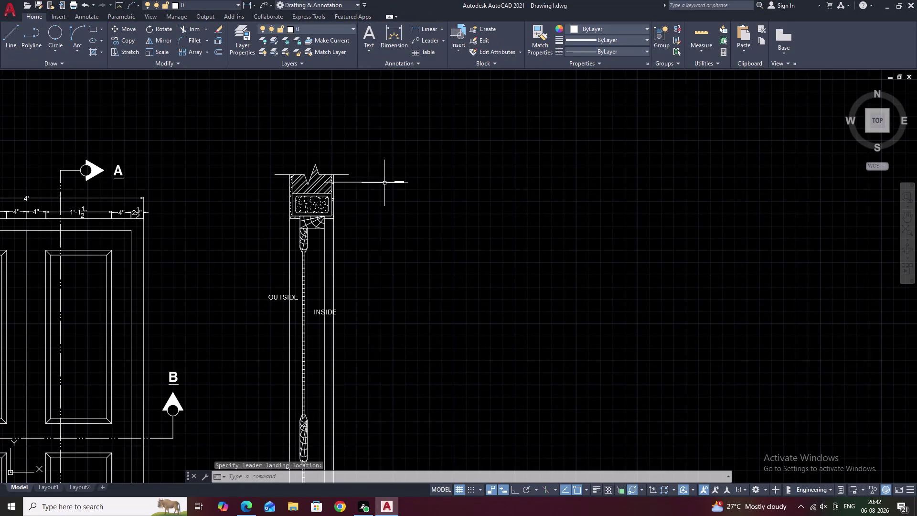
scroll(up, 3)
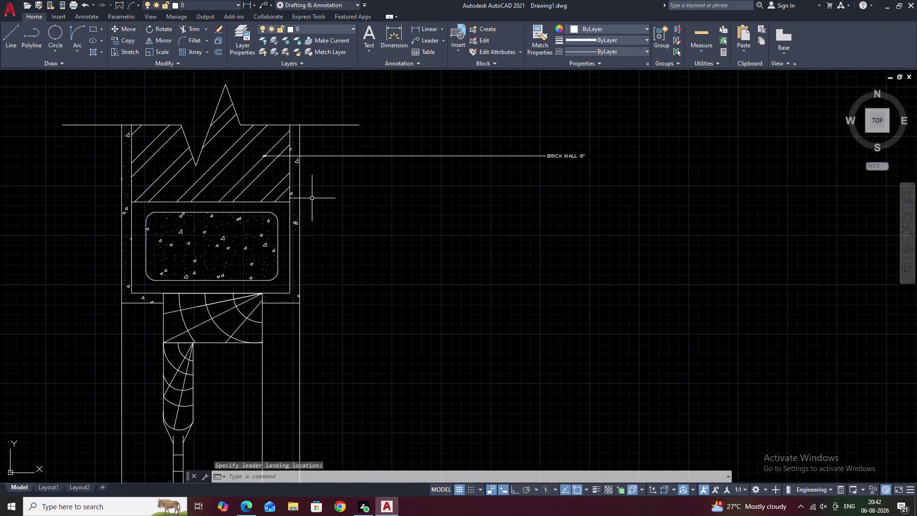
click(430, 42)
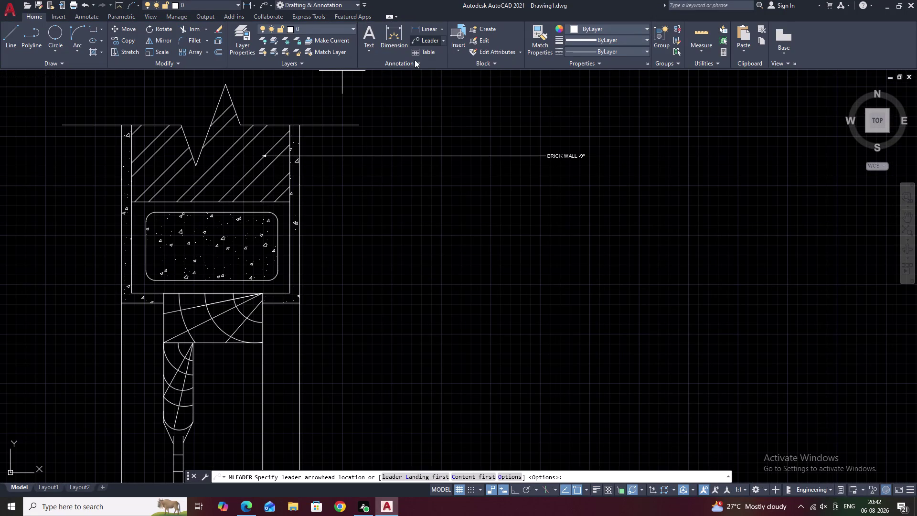
click(295, 182)
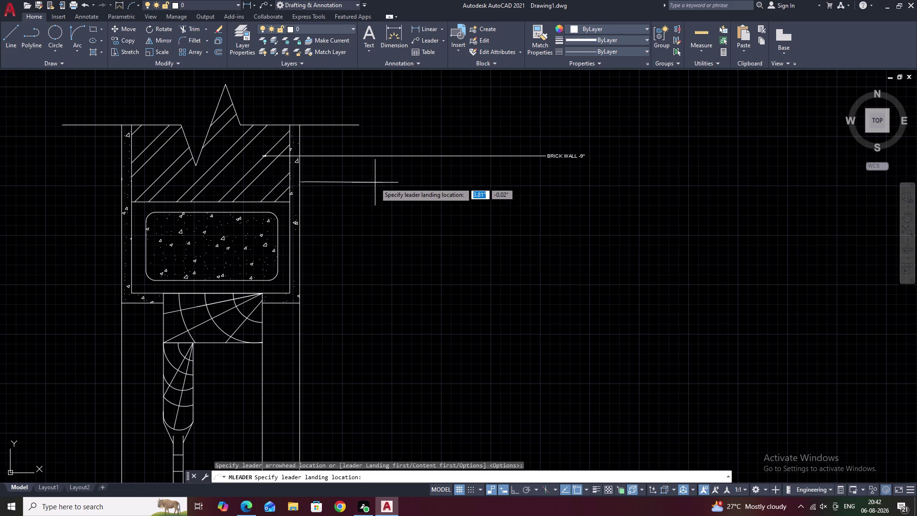
key(Escape)
click(422, 41)
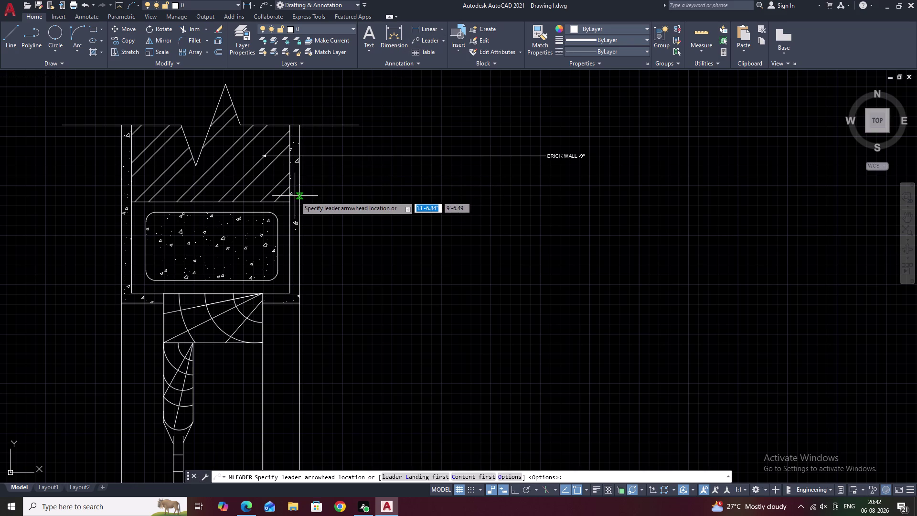
click(294, 196)
click(406, 197)
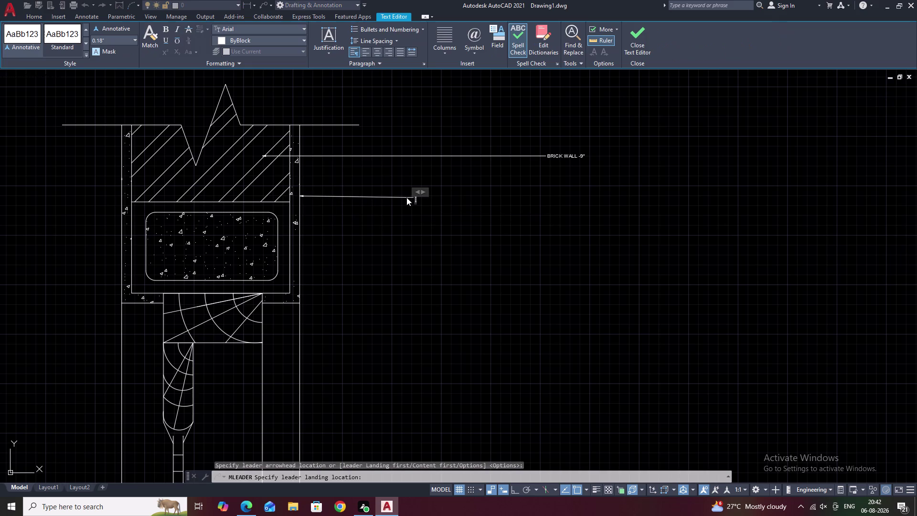
key(Escape)
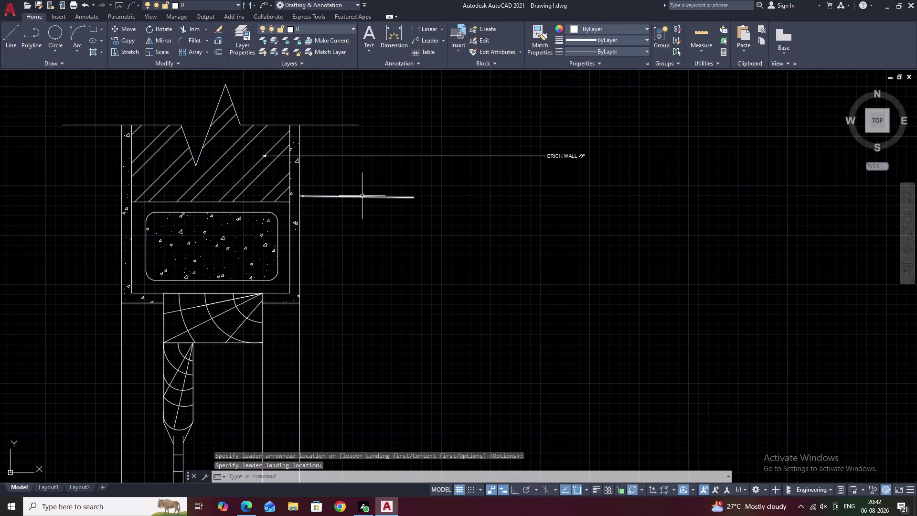
click(362, 196)
scroll(up, 3)
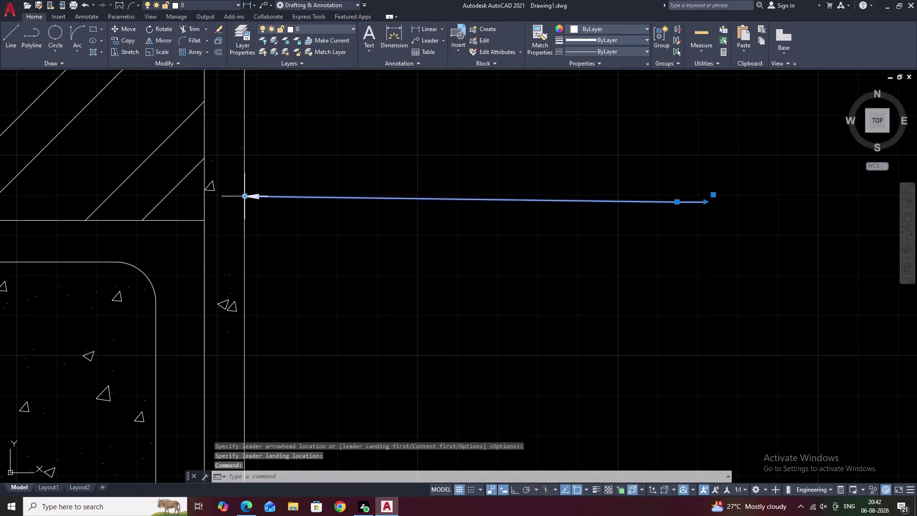
click(243, 196)
click(221, 195)
scroll(down, 3)
middle_drag(363, 227, 331, 237)
scroll(up, 3)
double_click(465, 234)
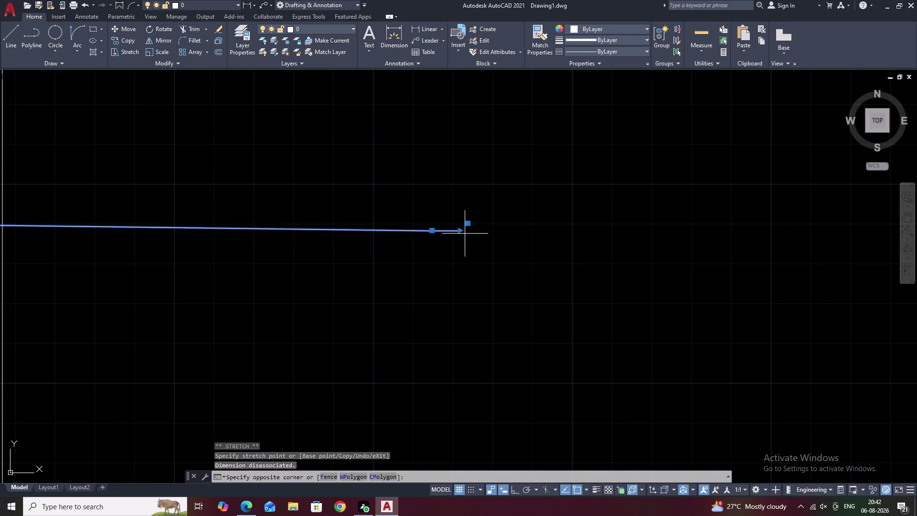
double_click(454, 229)
key(Escape)
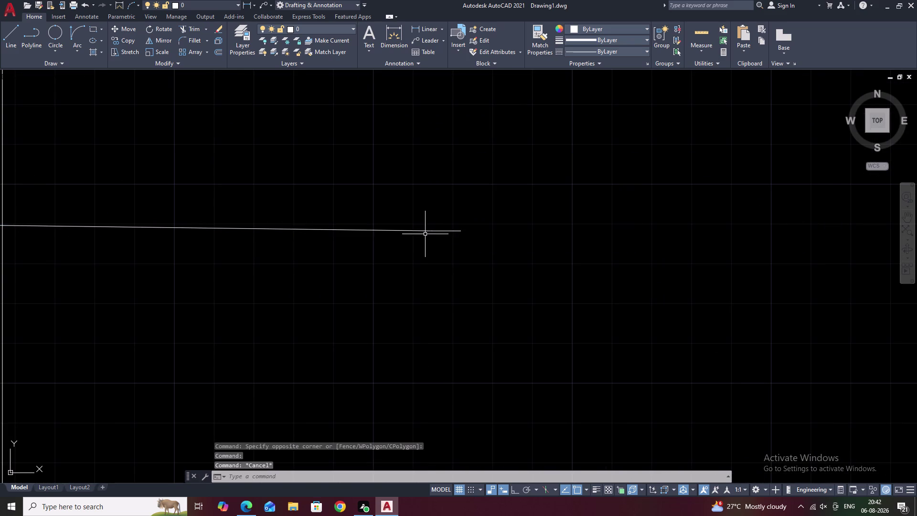
click(427, 230)
text(E)
key(space)
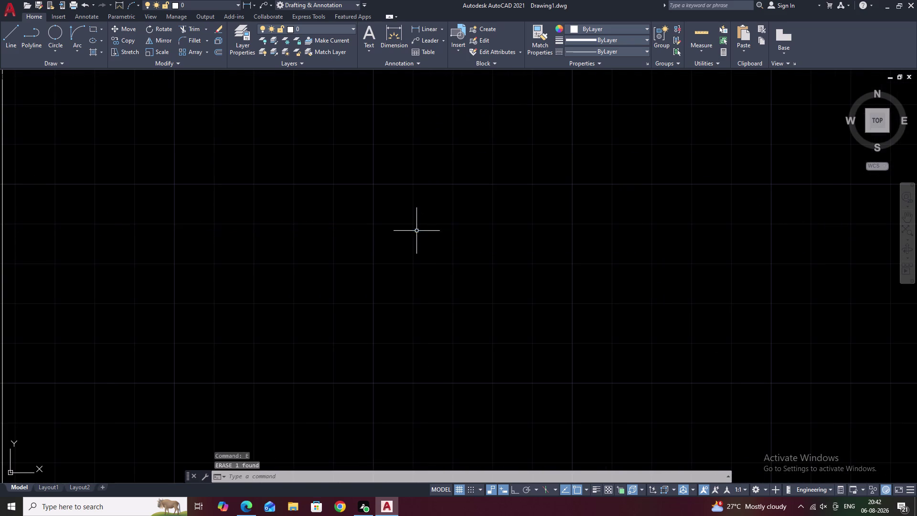
scroll(down, 3)
middle_drag(389, 218, 429, 253)
scroll(up, 3)
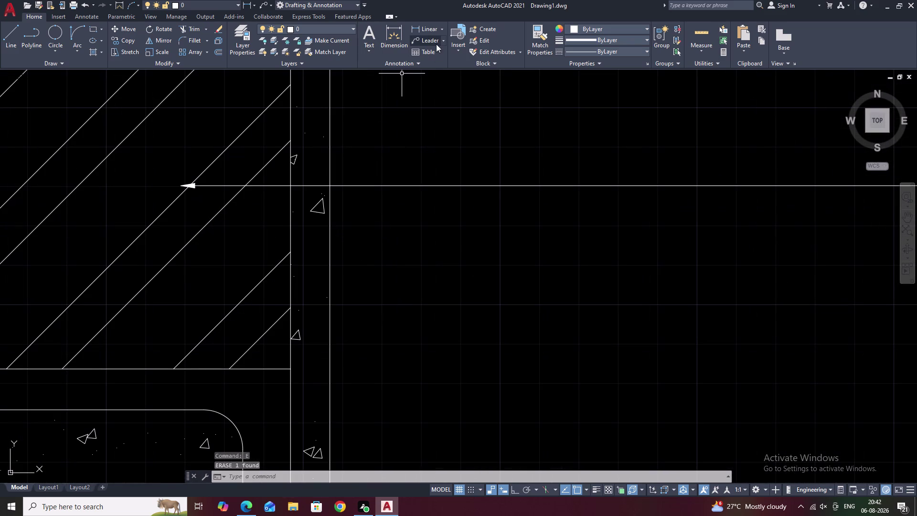
Point a leader at the plaster strip and type CEMENT PLASTER, fixing typos.
click(430, 41)
click(300, 334)
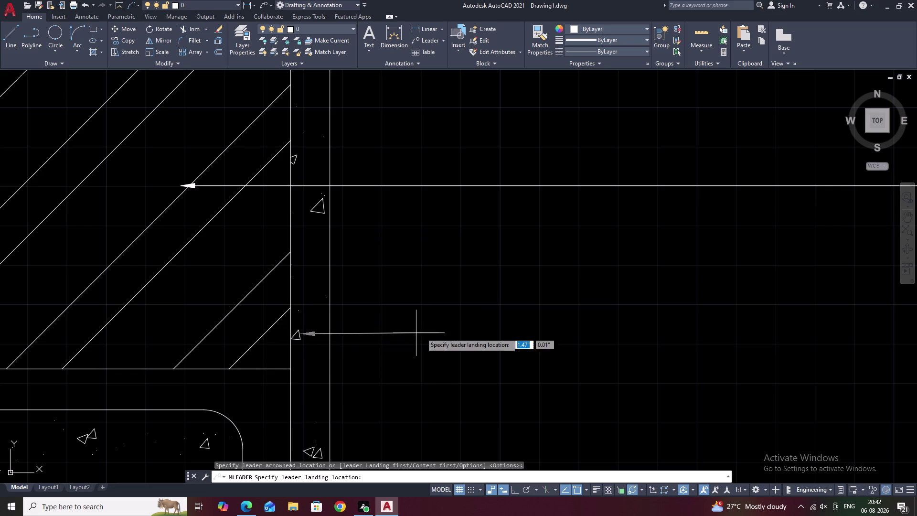
click(482, 335)
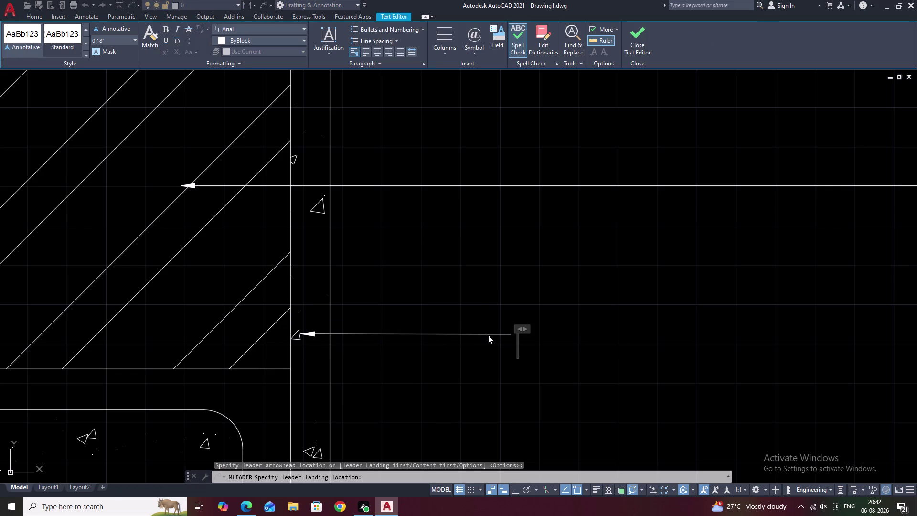
text(CE)
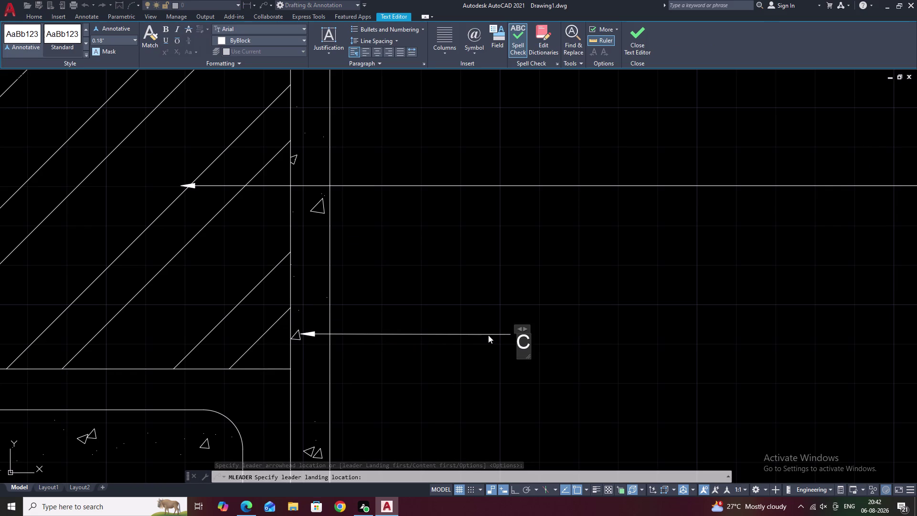
text(MEMN)
key(BackSpace)
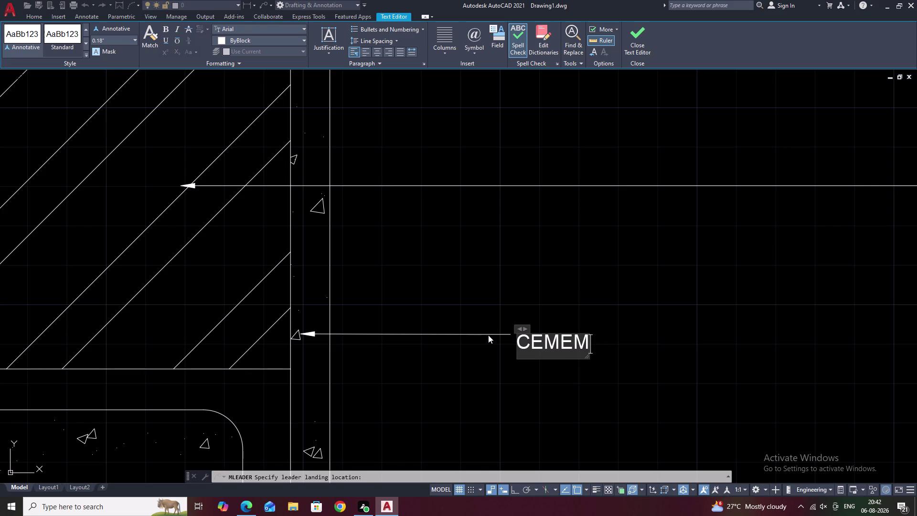
key(BackSpace)
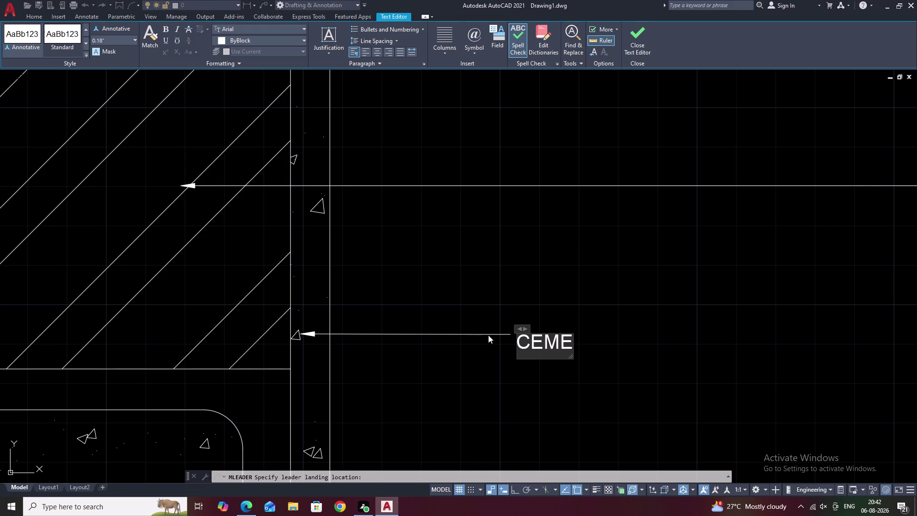
key(n)
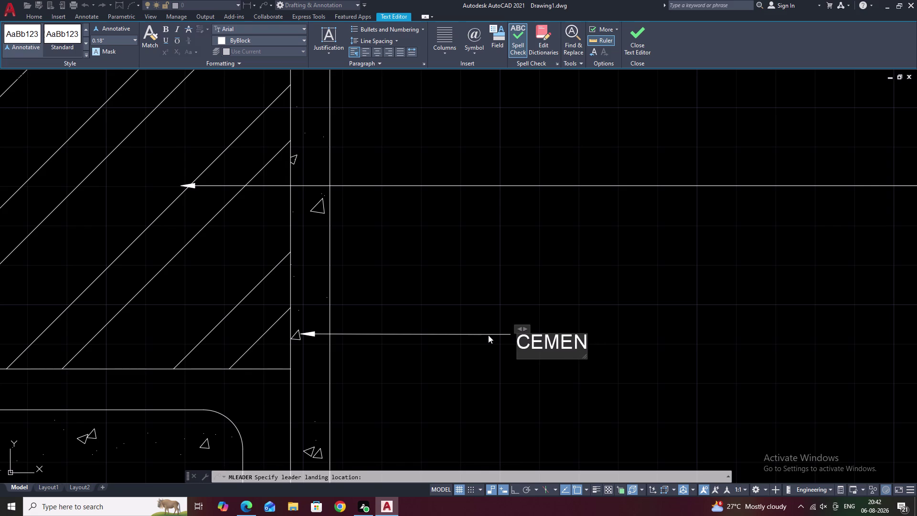
text(T)
key(space)
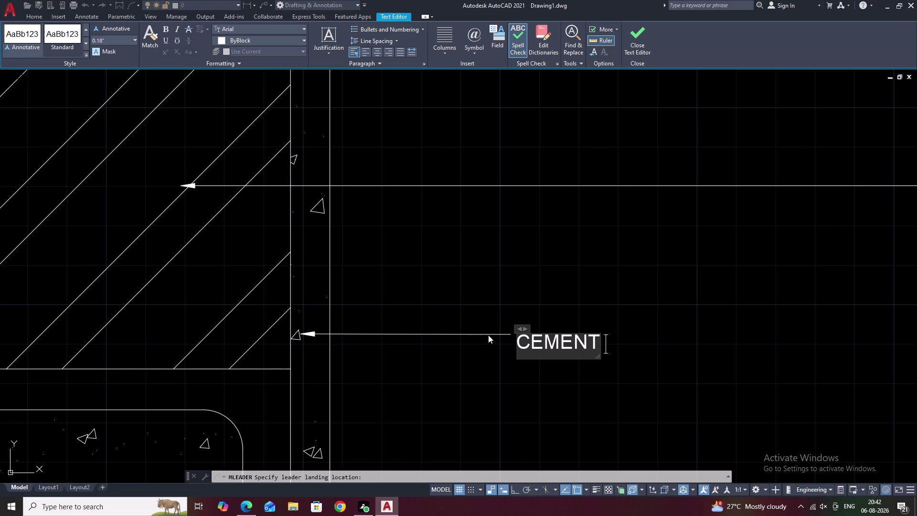
text(PLASTE)
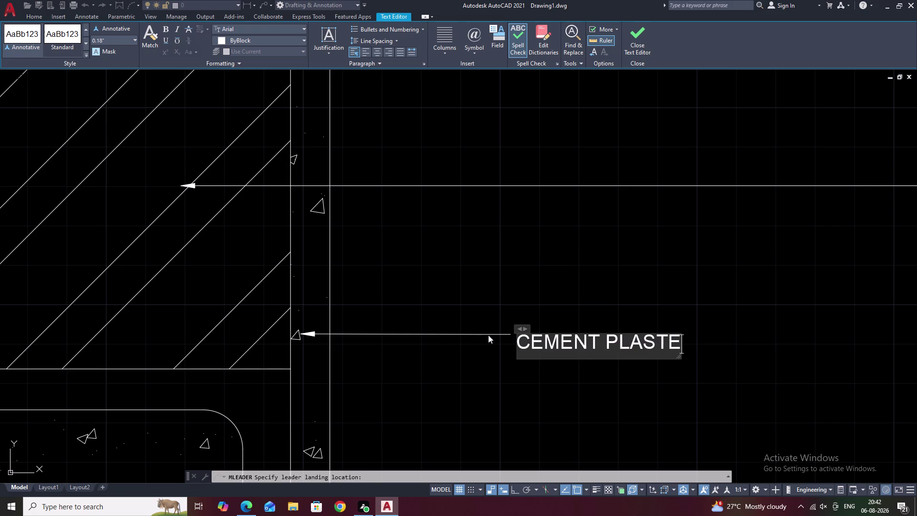
text(R)
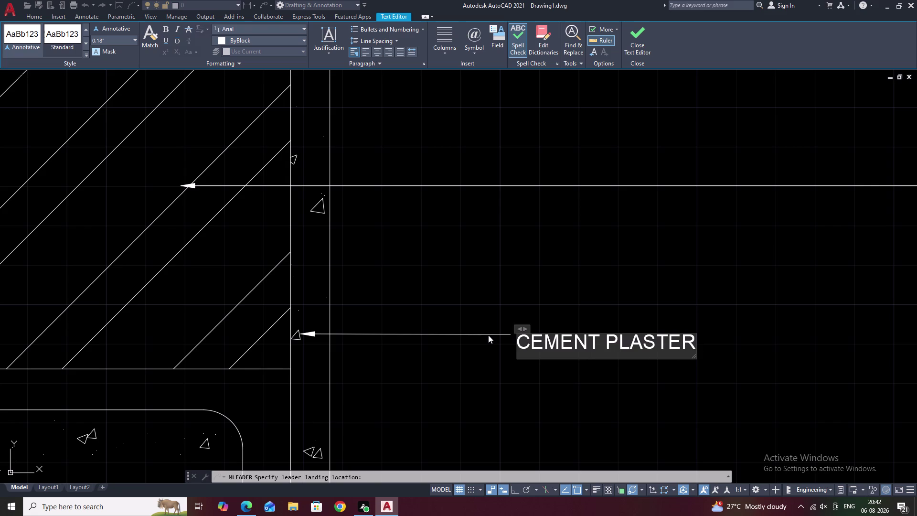
key(space)
Add -1 1/2" THICK to the plaster note and close the editor.
key(minus)
key(1)
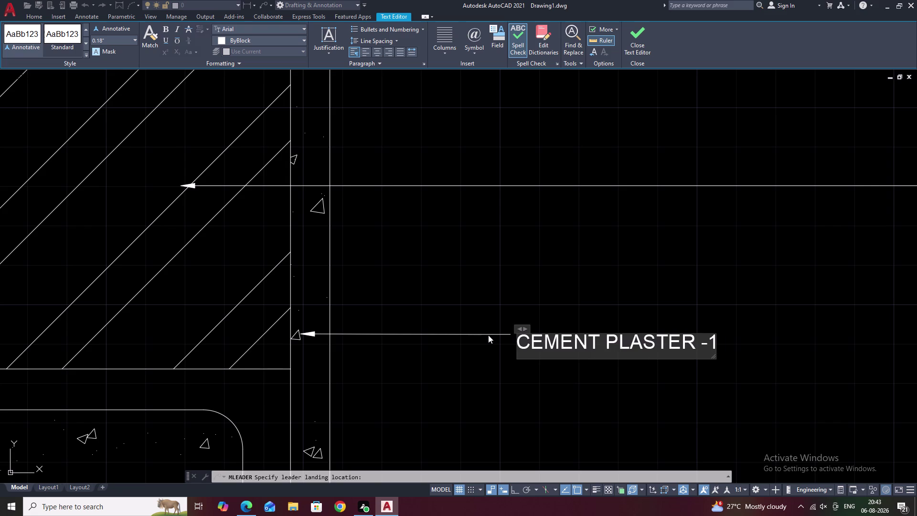
key(1)
key(slash)
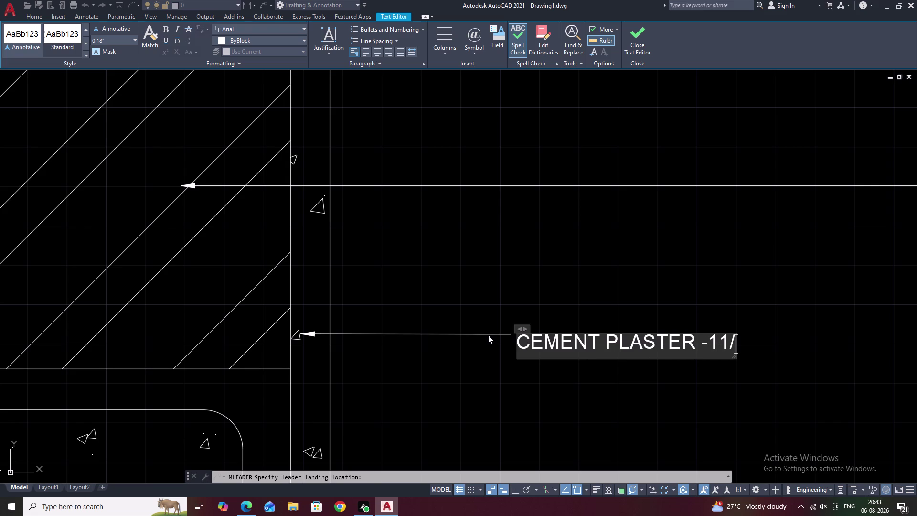
key(2)
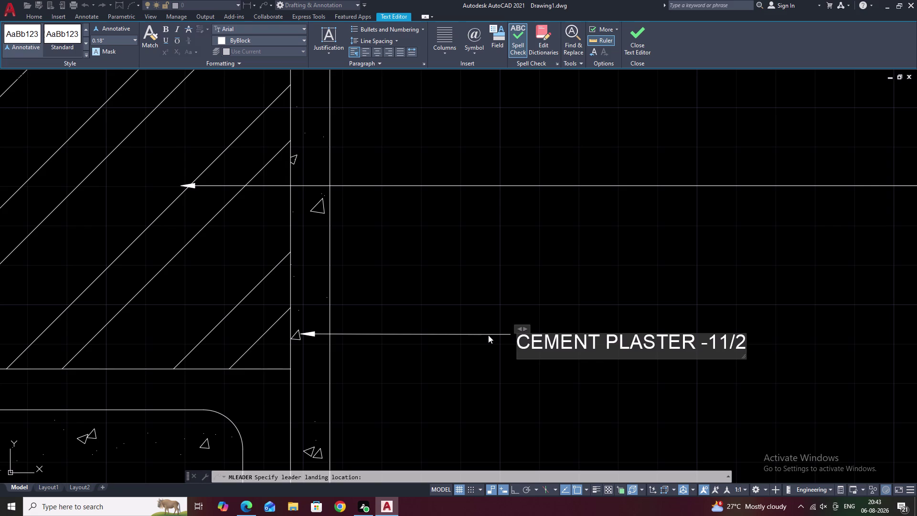
key(shift+quotedbl)
key(space)
text(TH)
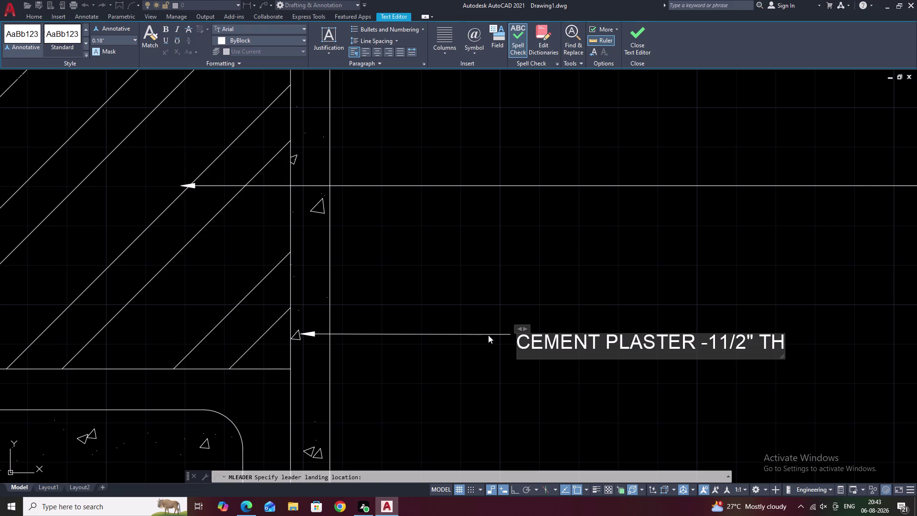
text(ICK)
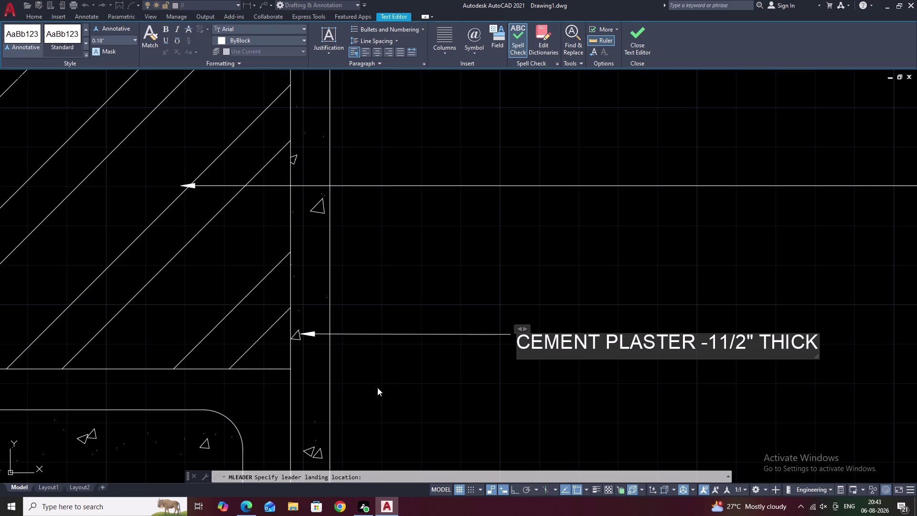
click(722, 341)
key(space)
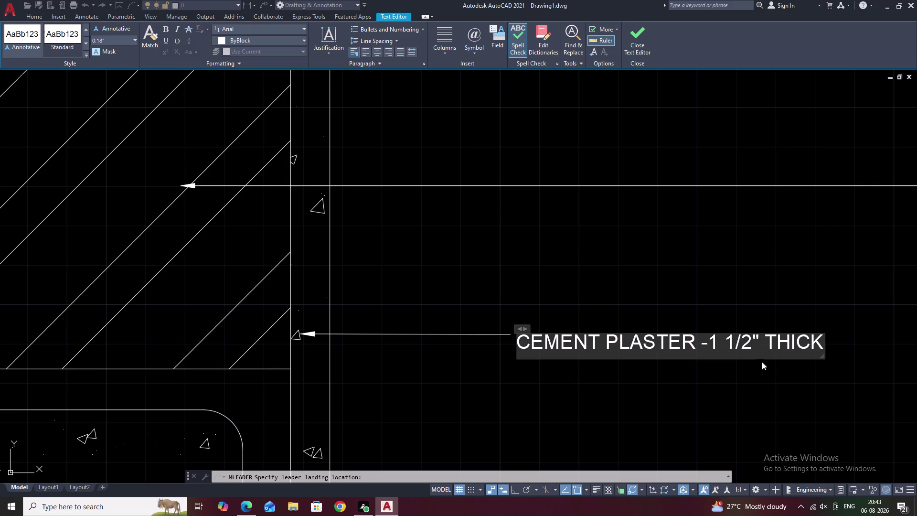
click(724, 386)
middle_drag(682, 378, 692, 329)
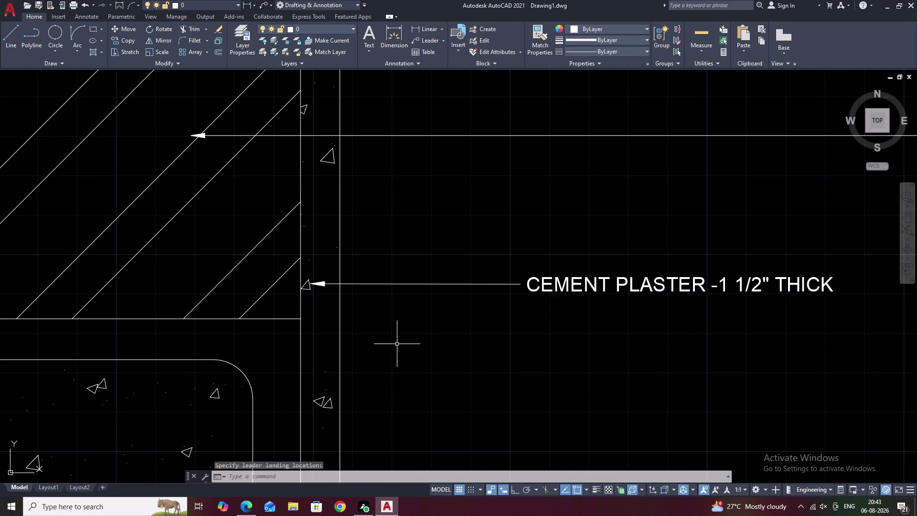
middle_drag(332, 341, 374, 297)
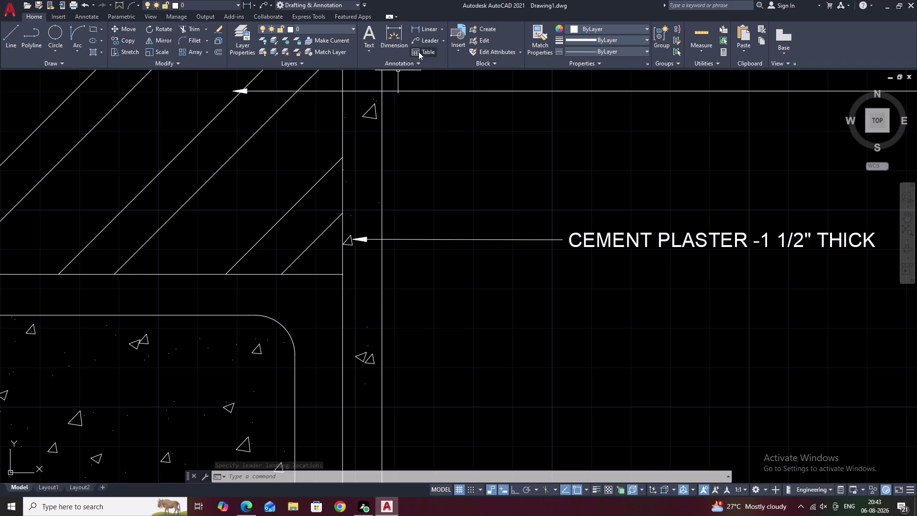
Start a leader with its arrow on the concrete lintel and landing to the right.
click(423, 42)
middle_drag(421, 298, 424, 238)
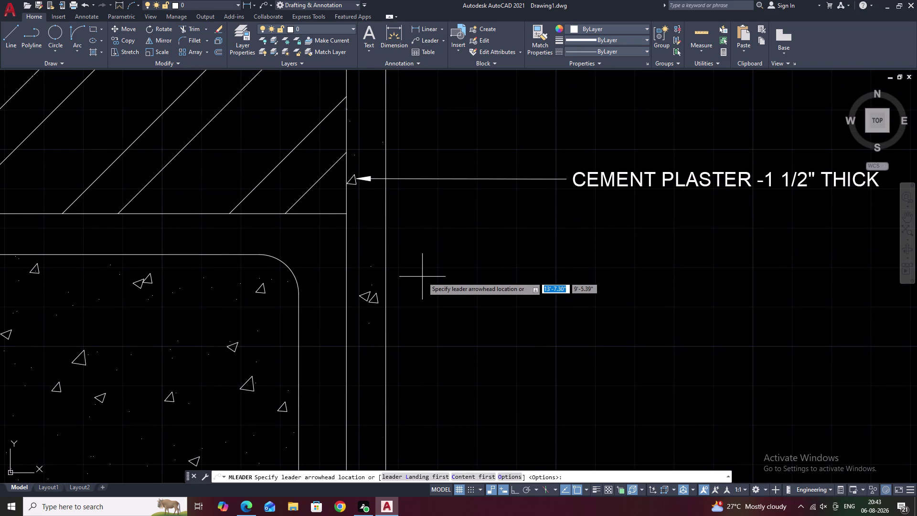
middle_drag(425, 250, 417, 332)
middle_drag(449, 210, 444, 240)
scroll(down, 3)
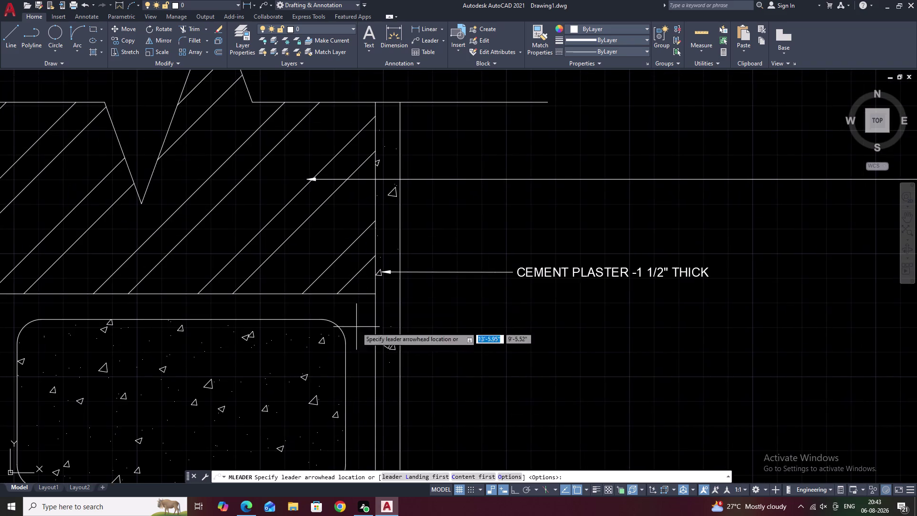
middle_drag(376, 363, 384, 321)
drag(323, 342, 331, 343)
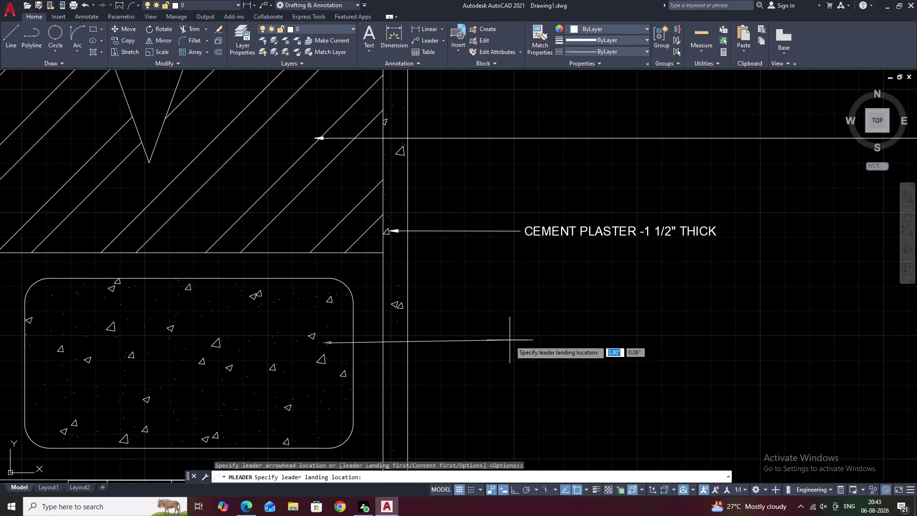
click(510, 340)
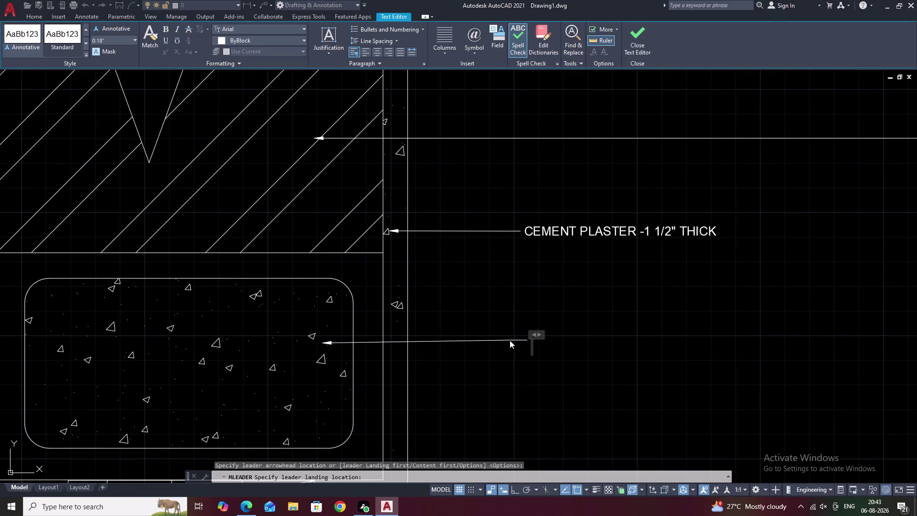
Type RCC LINTEL as the lintel note text.
key(r)
text(CC)
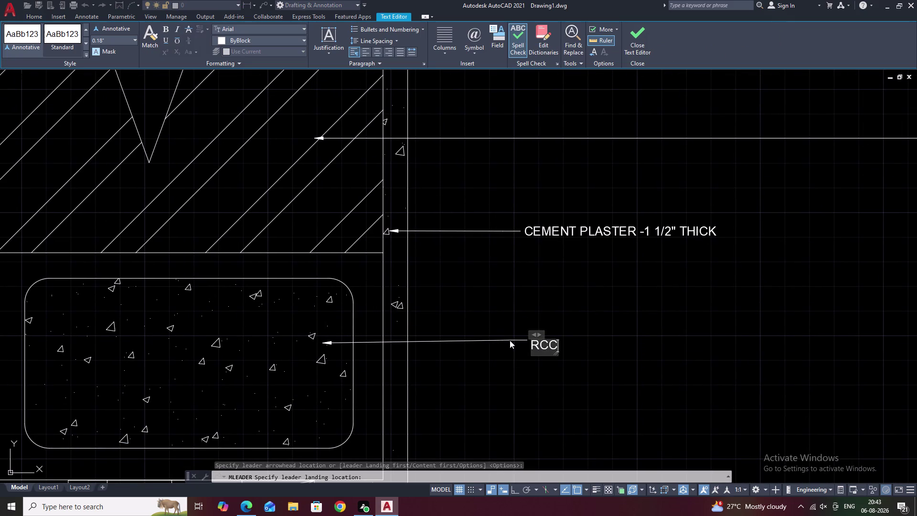
key(space)
text(L)
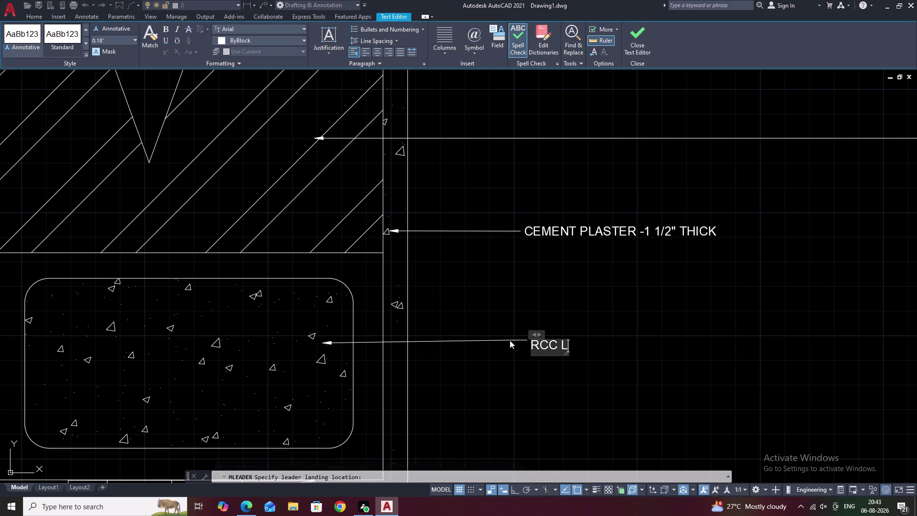
text(INT)
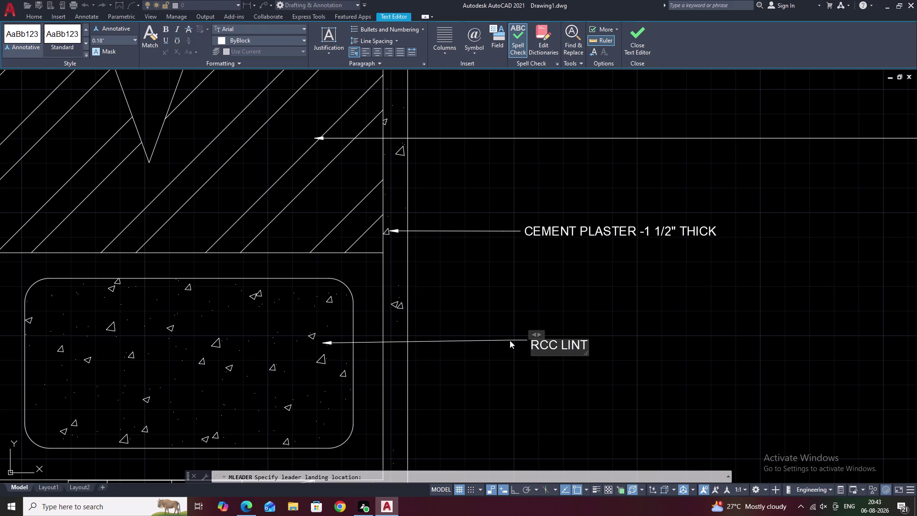
text(EL)
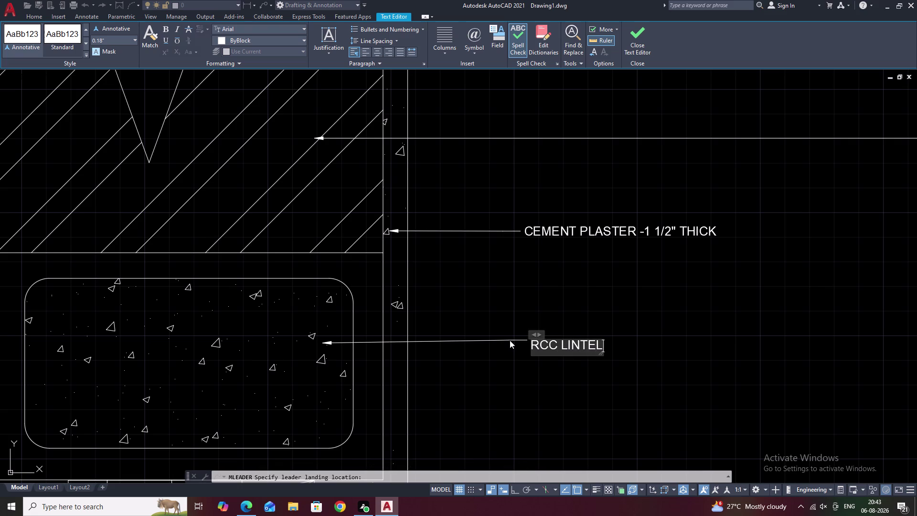
key(space)
Complete the lintel note with -9" X 6" and close the editor.
text(-9)
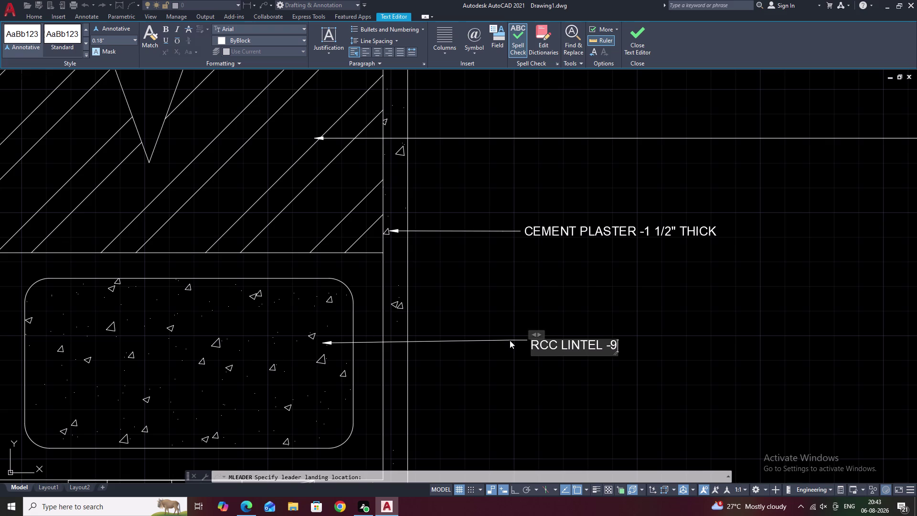
key(shift+quotedbl)
key(space)
text(X)
key(space)
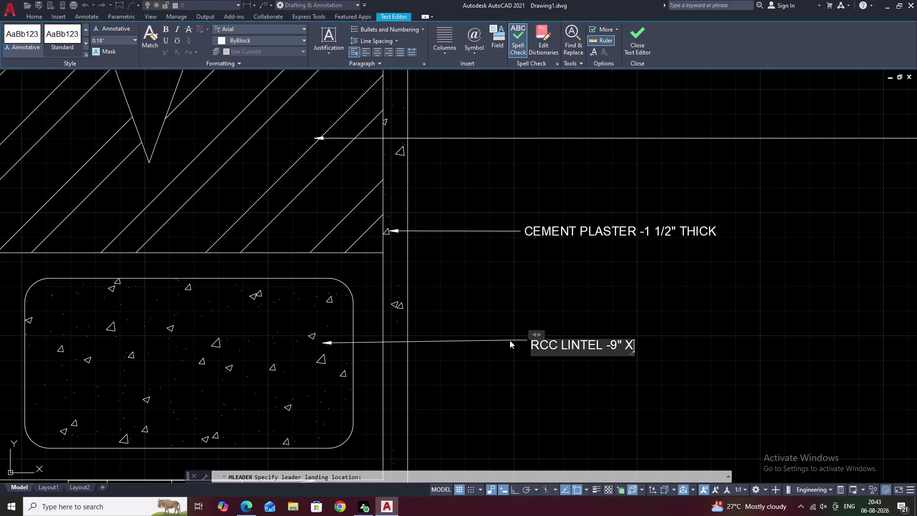
text(6)
key(shift+underscore)
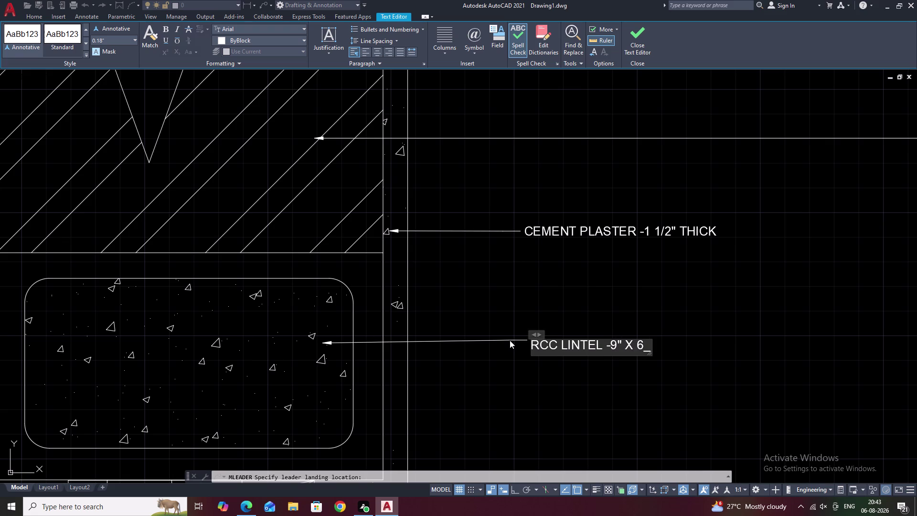
key(BackSpace)
key(shift+colon)
key(BackSpace)
key(shift+quotedbl)
click(545, 365)
middle_drag(541, 372, 541, 347)
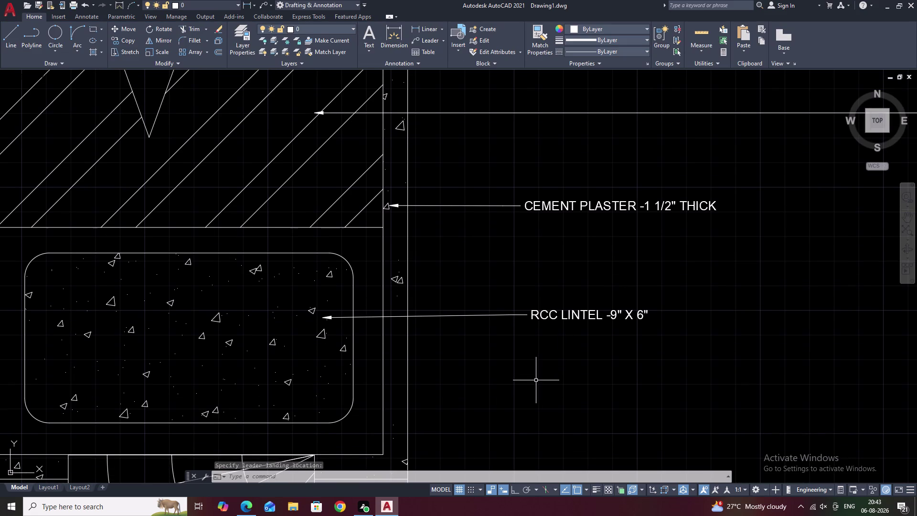
scroll(down, 3)
Start a multileader with its arrow on the wooden frame below the lintel and its landing to the right.
middle_drag(411, 414, 413, 365)
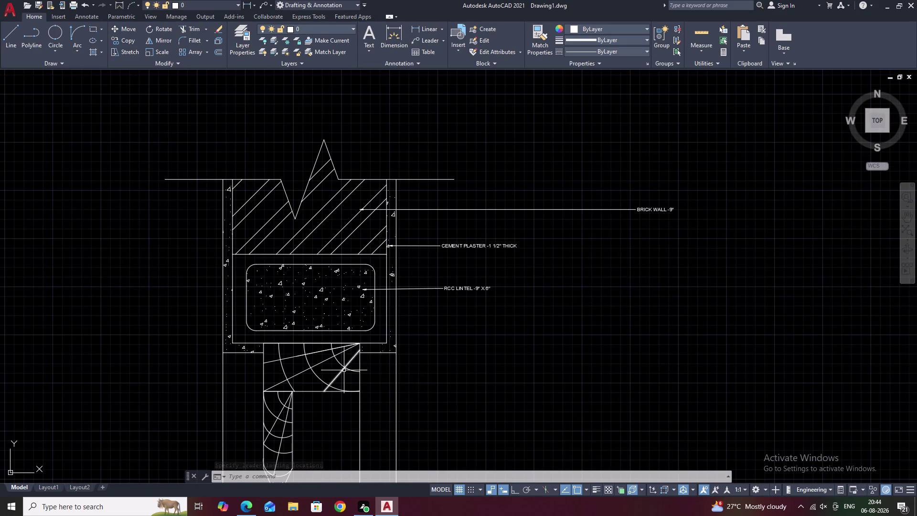
click(434, 37)
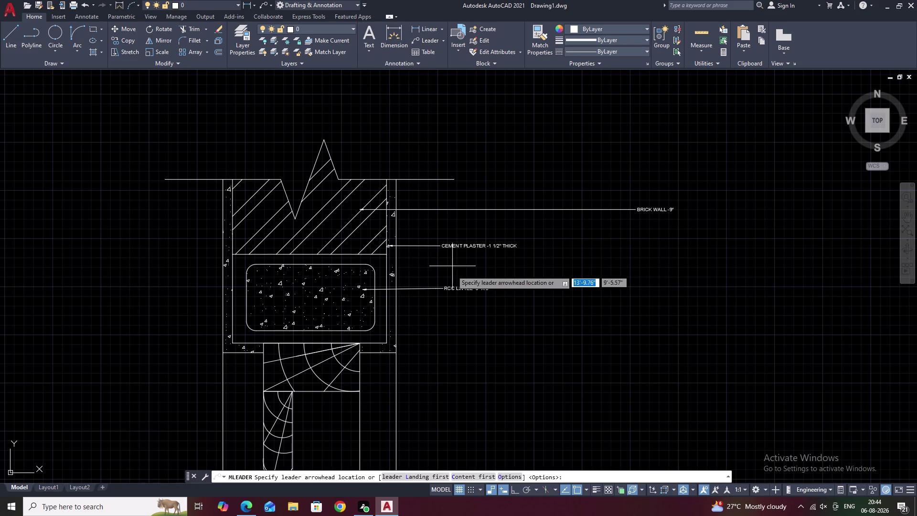
middle_drag(448, 290, 453, 252)
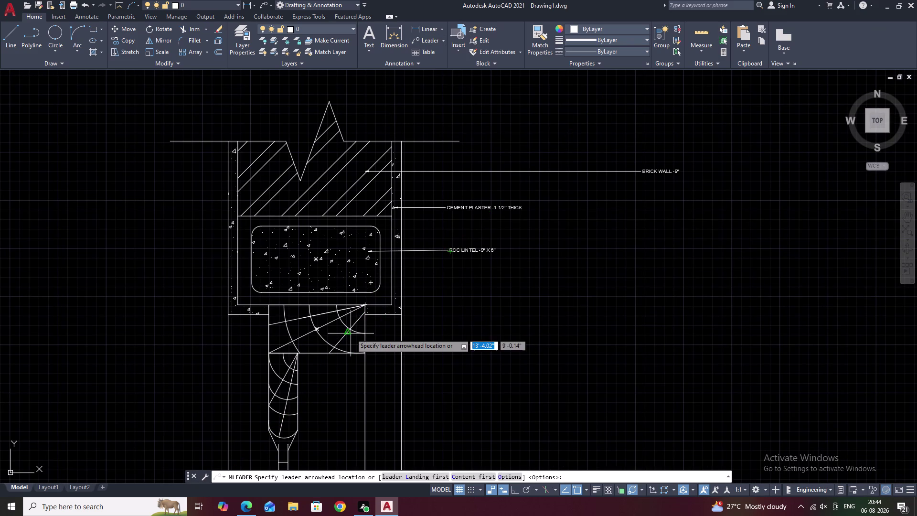
click(350, 333)
click(456, 332)
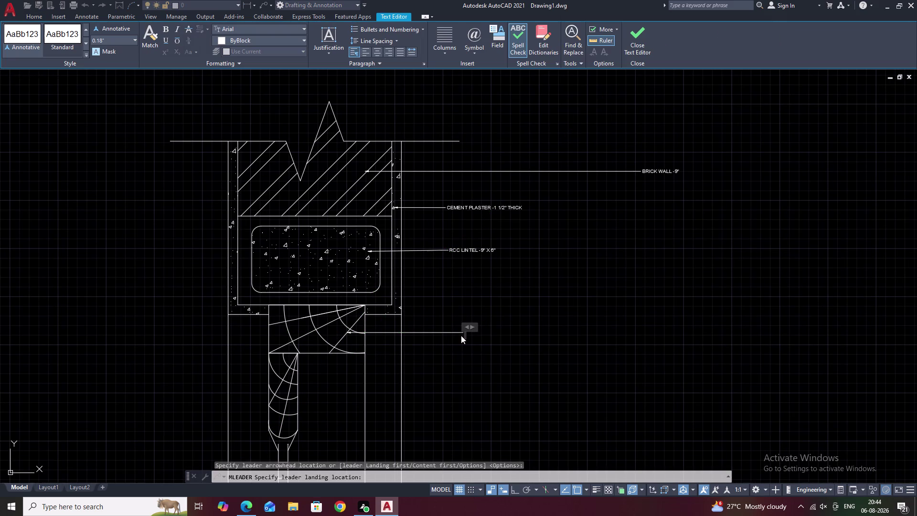
Enter the note WOODEN FRAME 5" X 2 1/2" THICK with a stacked fraction, then close the editor.
text(W)
text(OO)
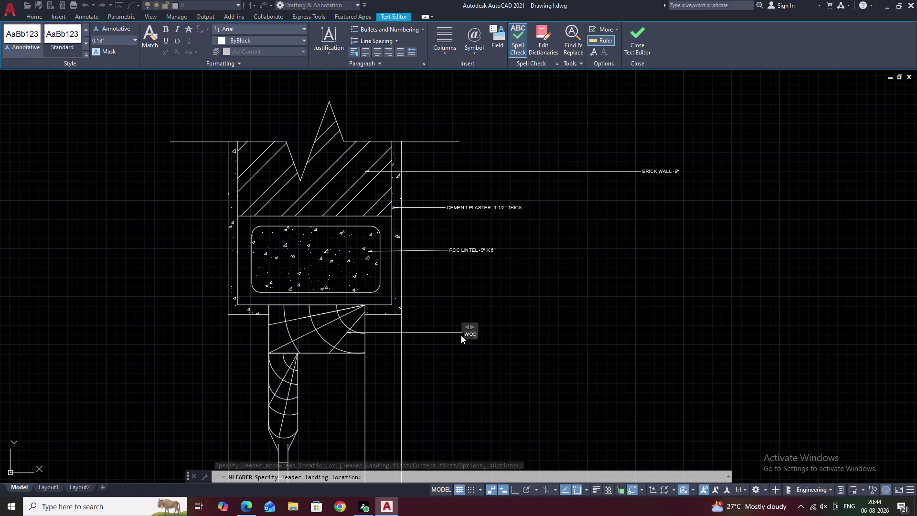
scroll(up, 3)
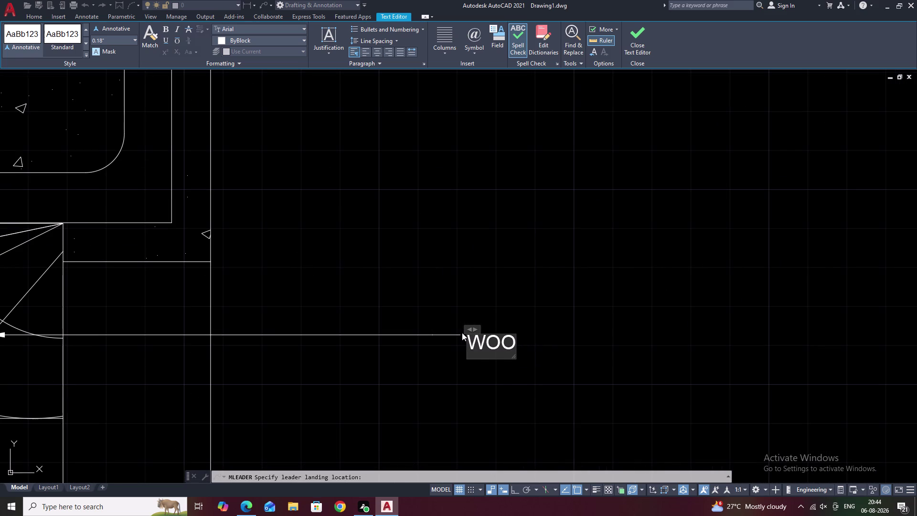
text(DE)
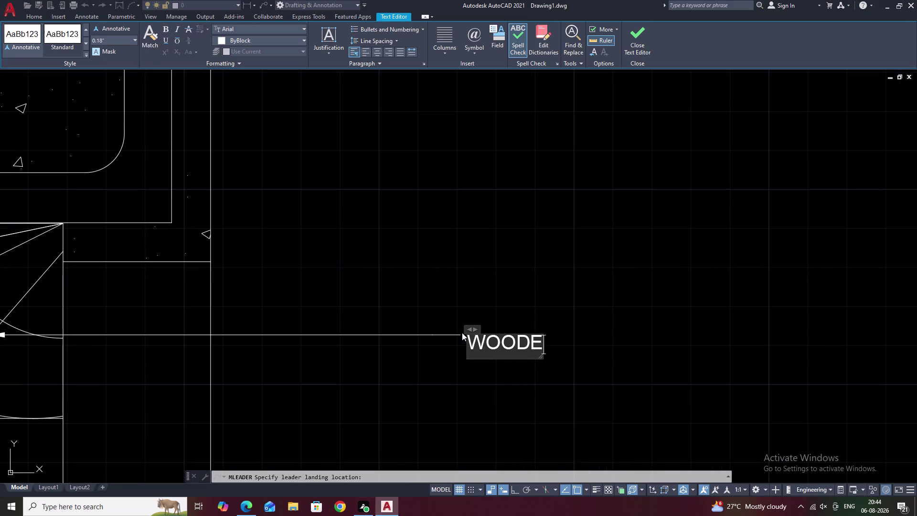
text(N)
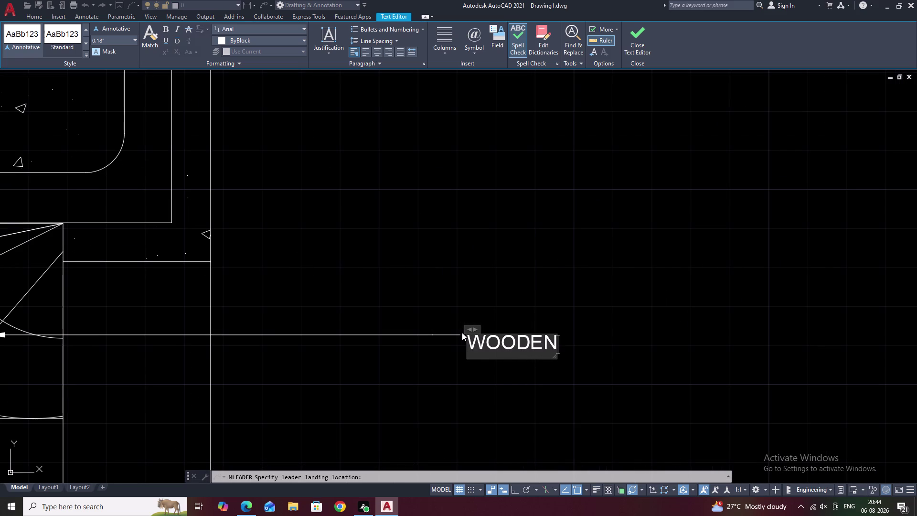
key(space)
text(FR)
key(a)
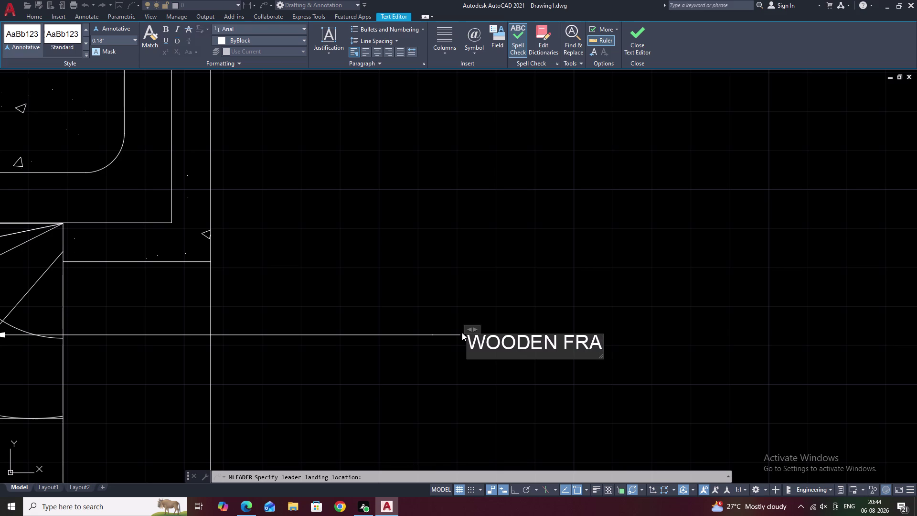
text(ME)
key(space)
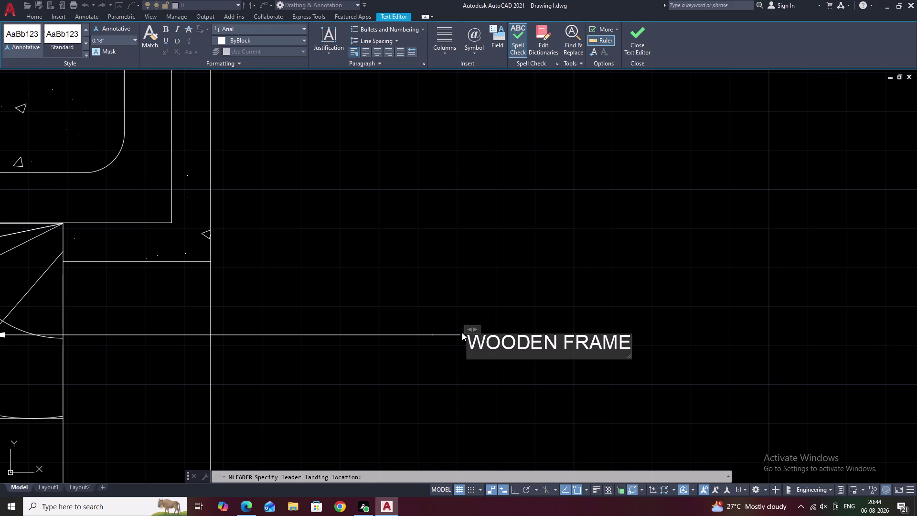
text(5)
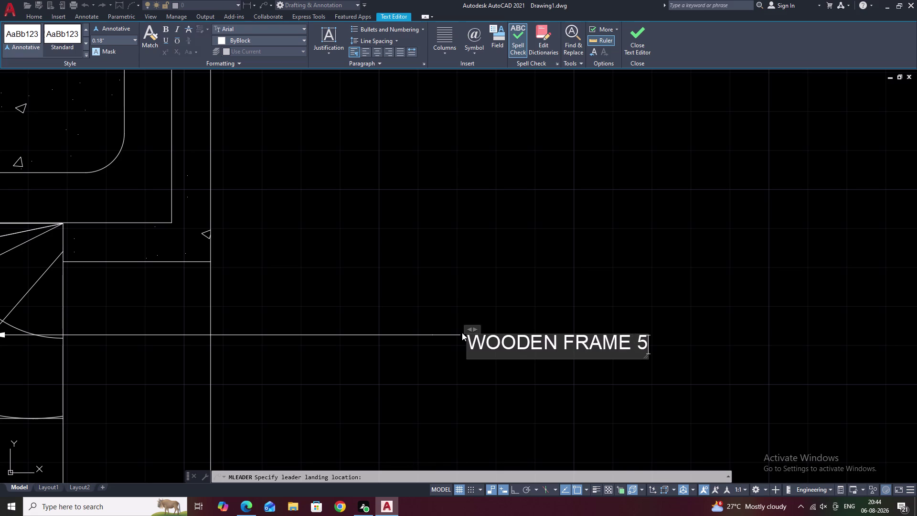
text(")
key(space)
text(X 2)
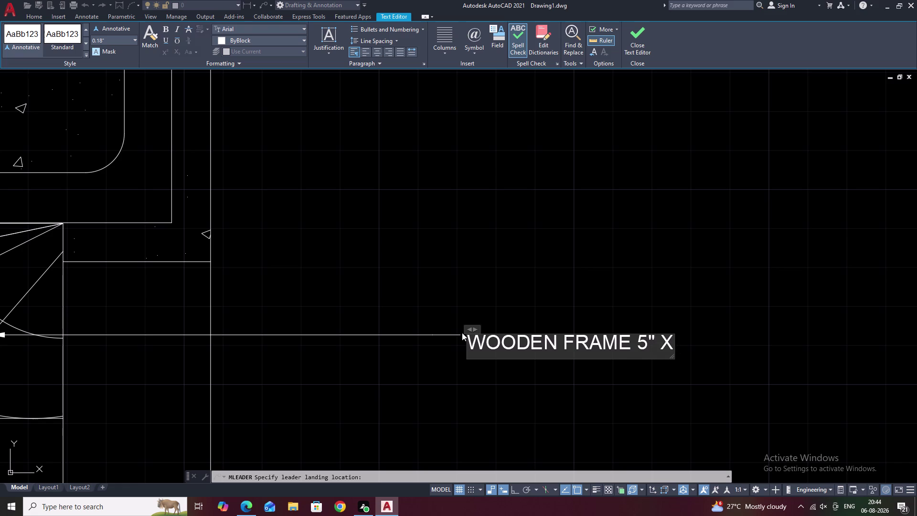
key(space)
text(1)
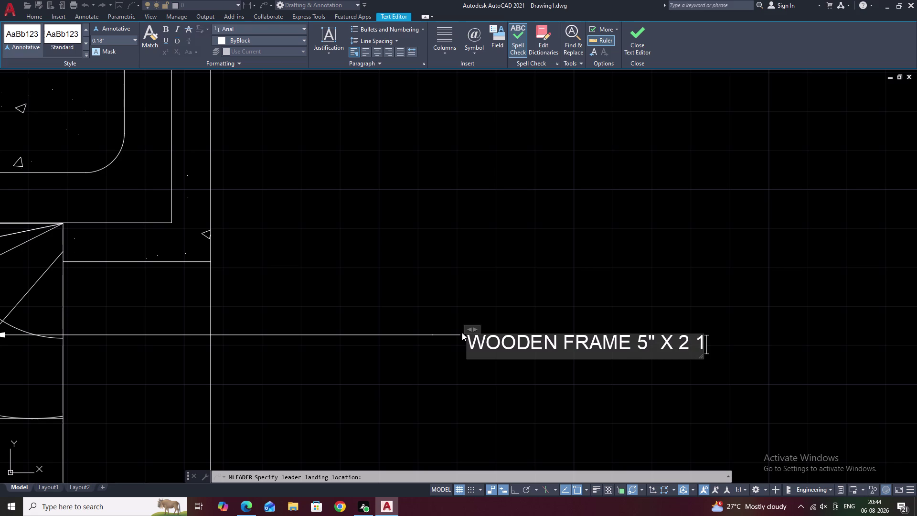
text(/)
key(2)
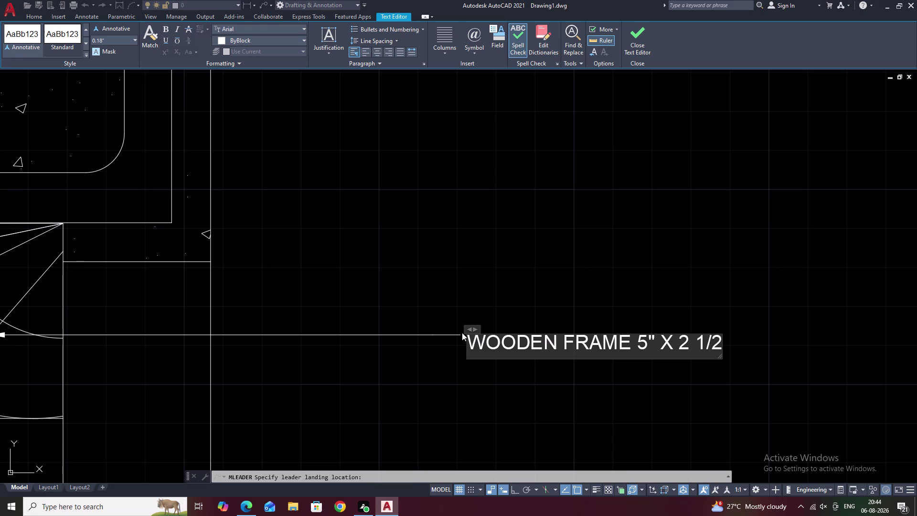
key(space)
key(shift+quotedbl)
key(space)
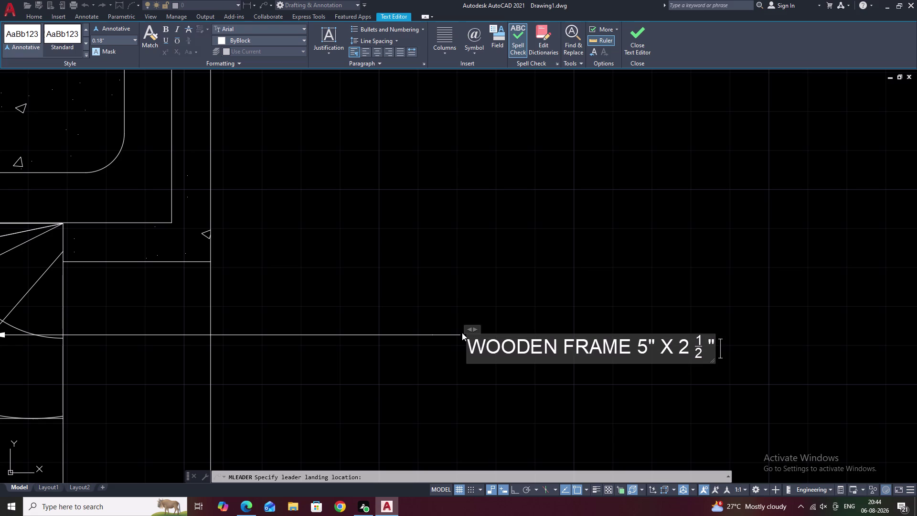
text(THICK)
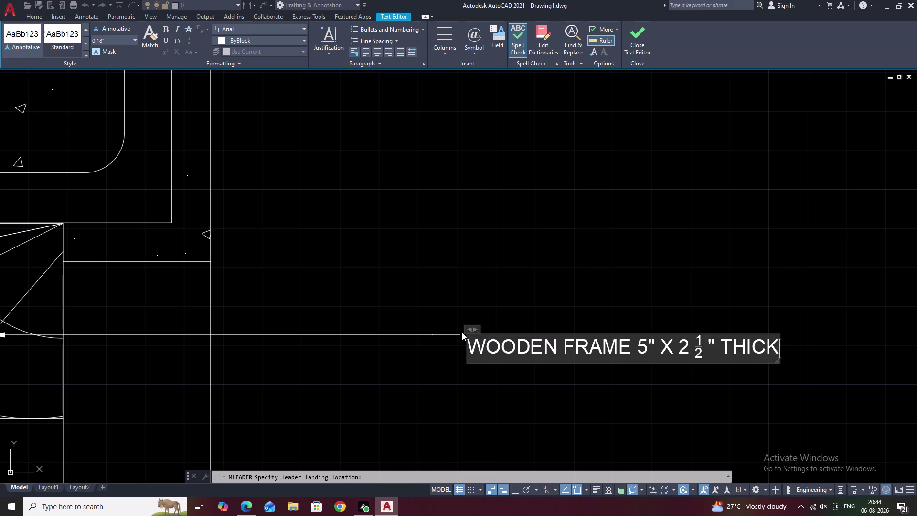
click(613, 312)
middle_drag(542, 354, 545, 346)
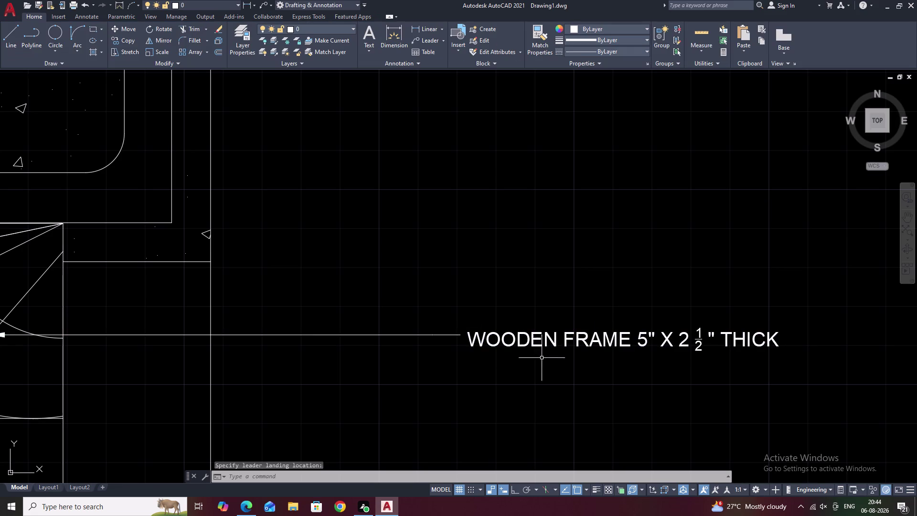
middle_drag(545, 346, 558, 308)
scroll(down, 3)
middle_drag(424, 341, 448, 290)
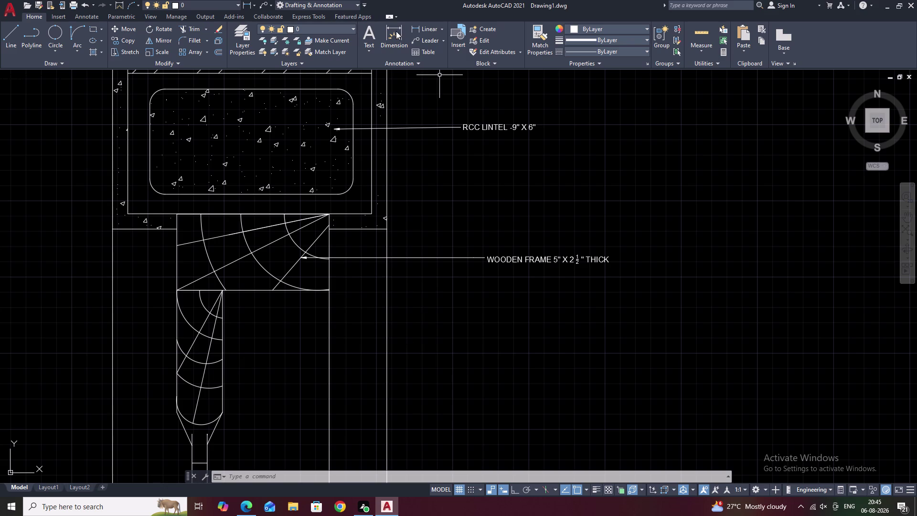
Place a new leader on the rail and type the words WOODEN TOP RAIL.
click(421, 40)
click(208, 353)
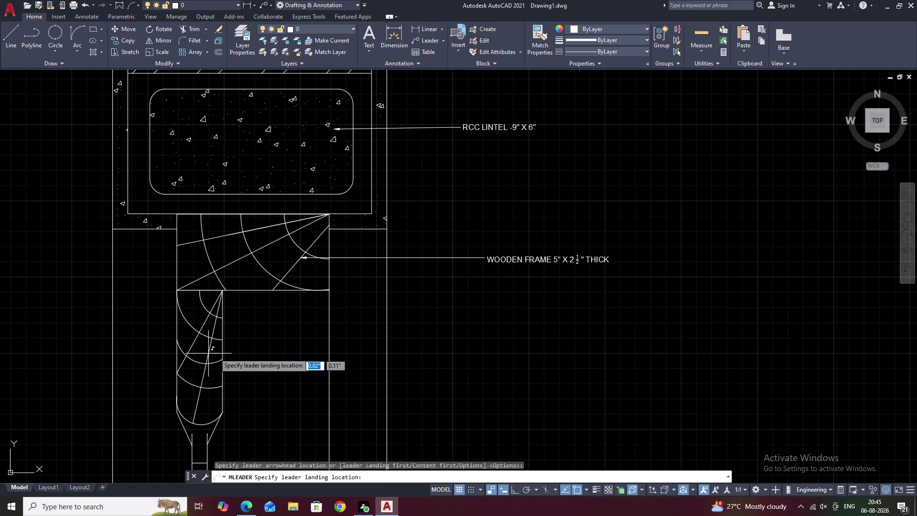
click(455, 352)
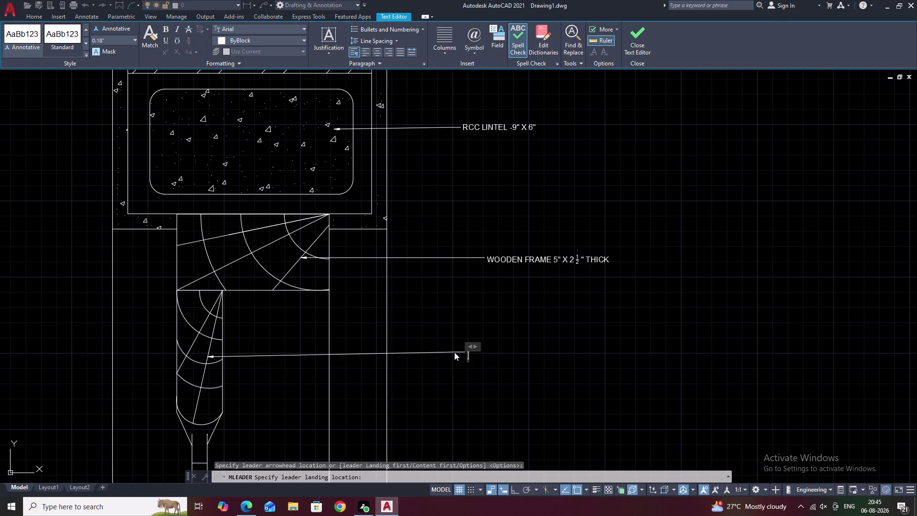
text(WOO)
text(DE)
text(N)
key(space)
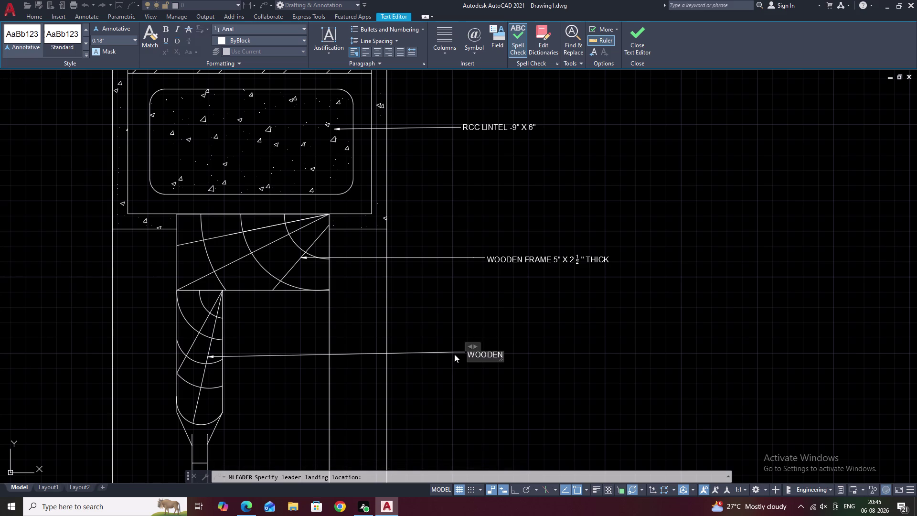
text(TOP)
key(space)
text(RAIL)
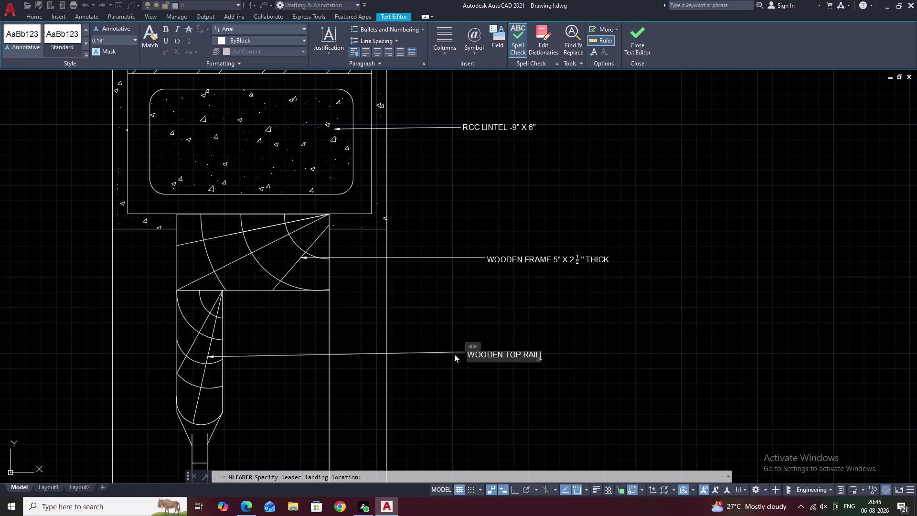
Add the size 1 1/2" X 4" THICK with a stacked fraction, then close the editor.
key(space)
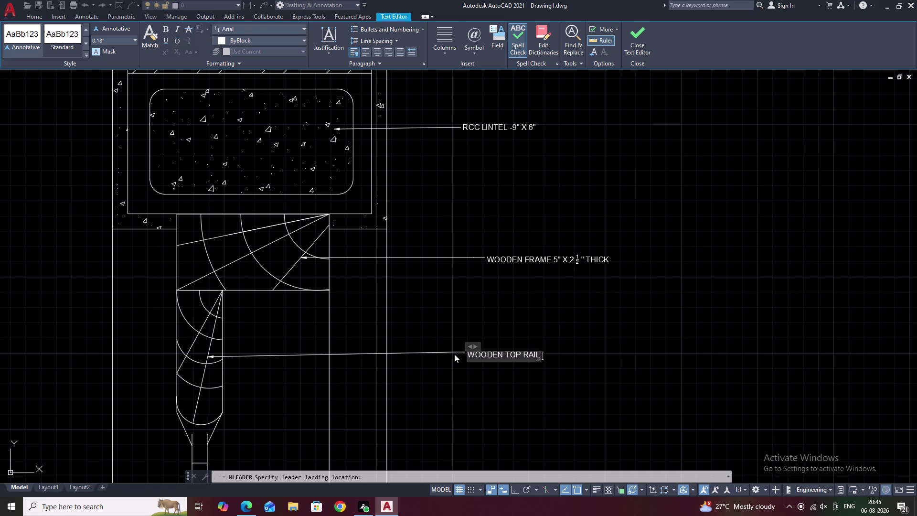
text(1 1/)
text(2)
key(space)
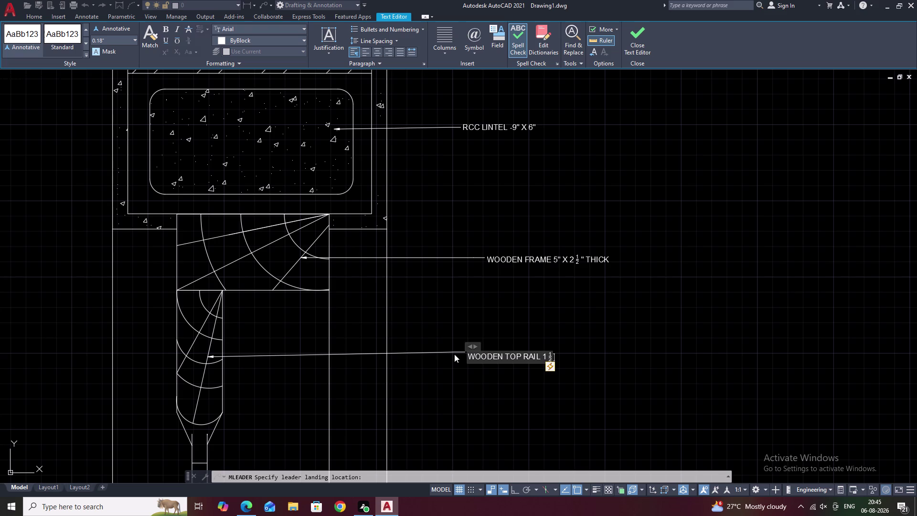
key(apostrophe)
key(BackSpace)
text(")
key(space)
text(X 4)
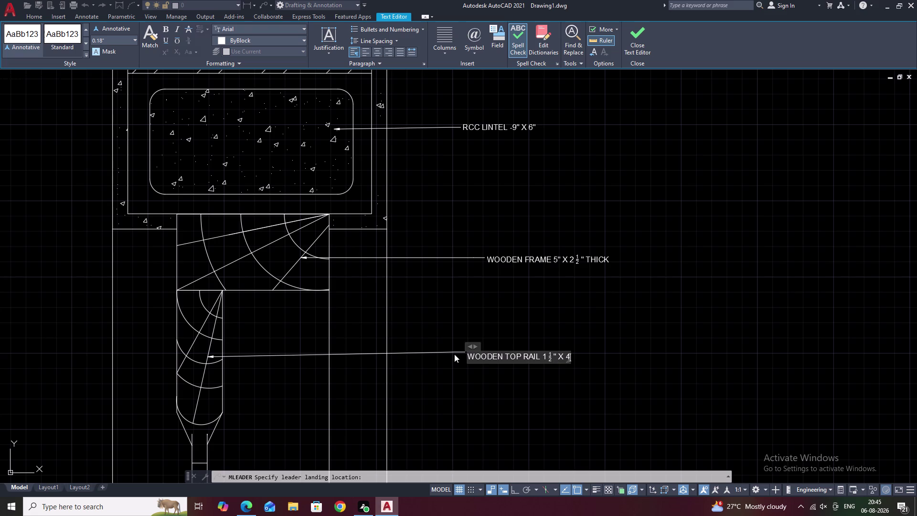
key(shift+quotedbl)
key(space)
text(THICK)
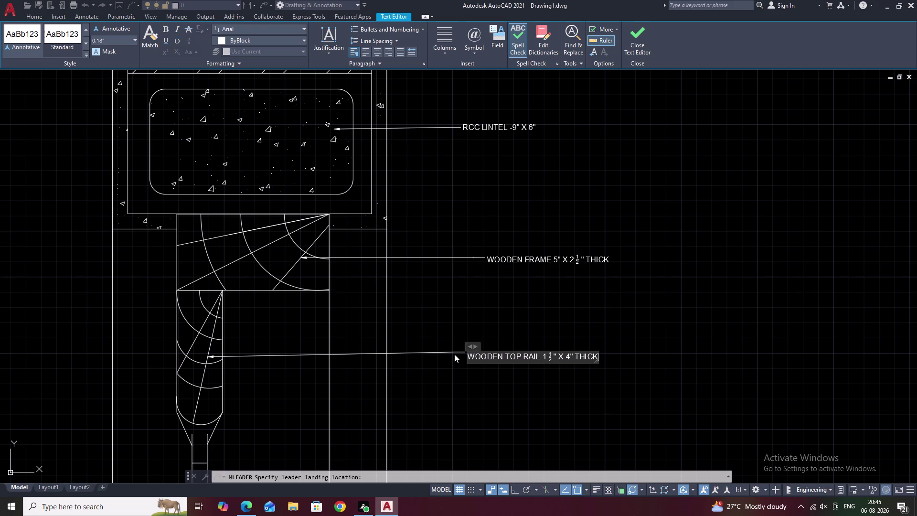
key(space)
click(610, 428)
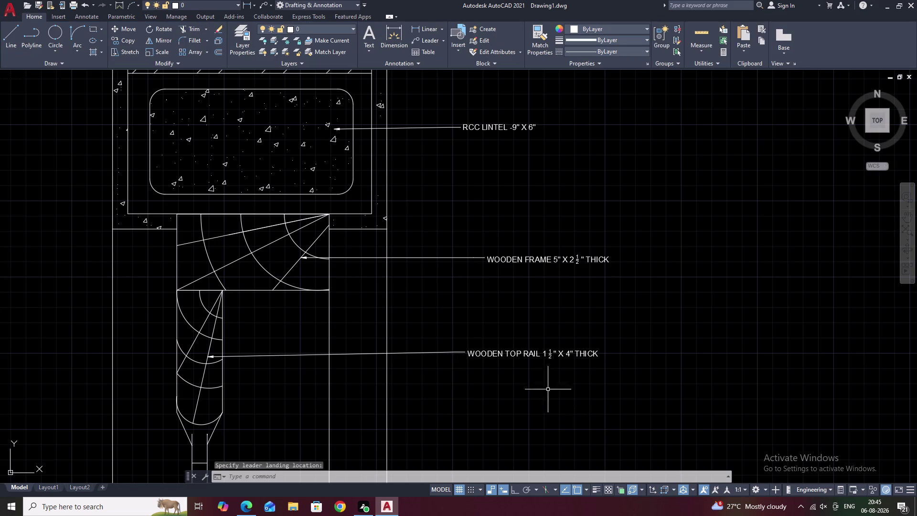
middle_drag(524, 396, 532, 343)
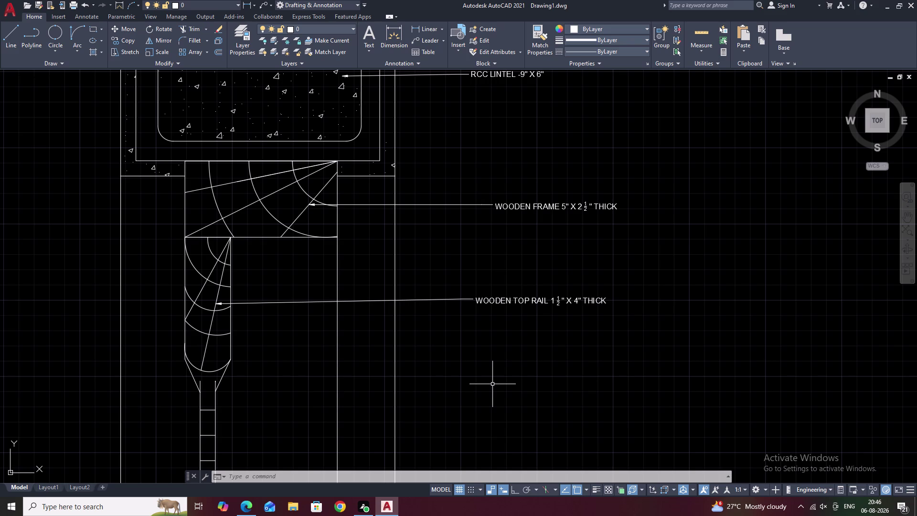
middle_drag(400, 354, 428, 281)
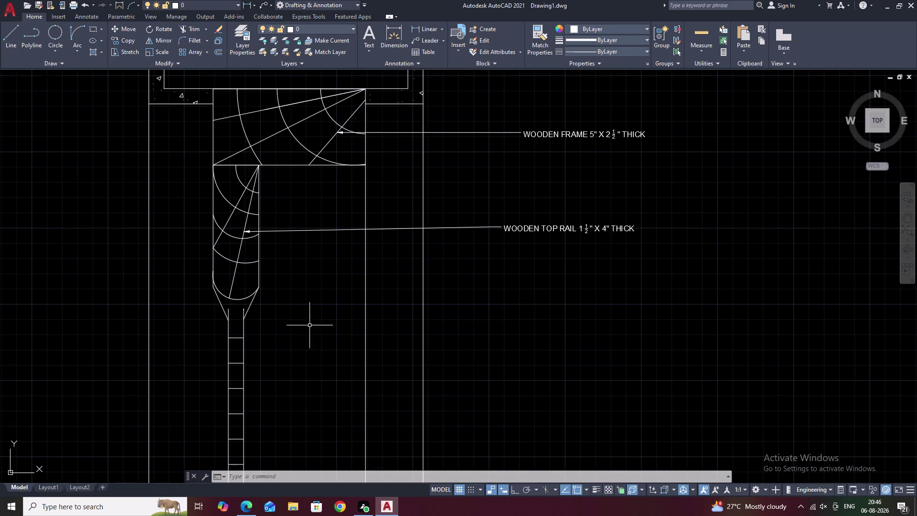
text(T)
text(R)
key(space)
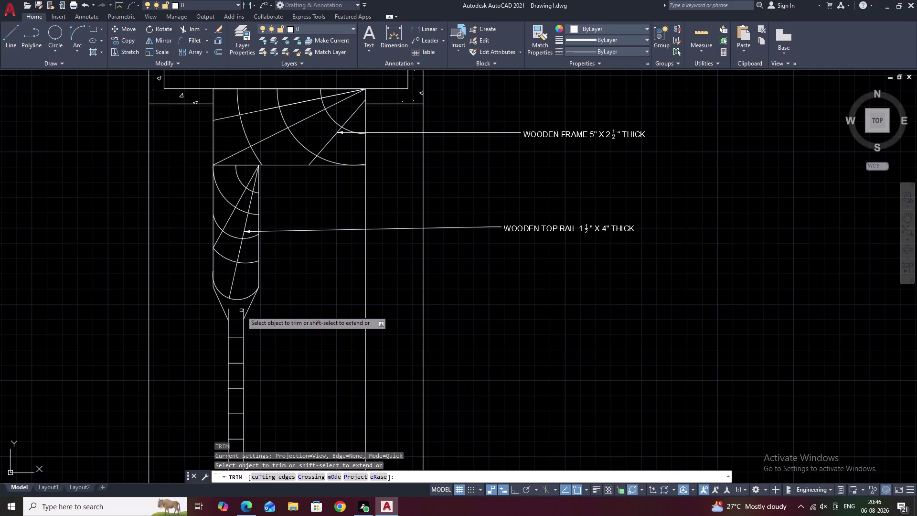
click(243, 311)
click(229, 310)
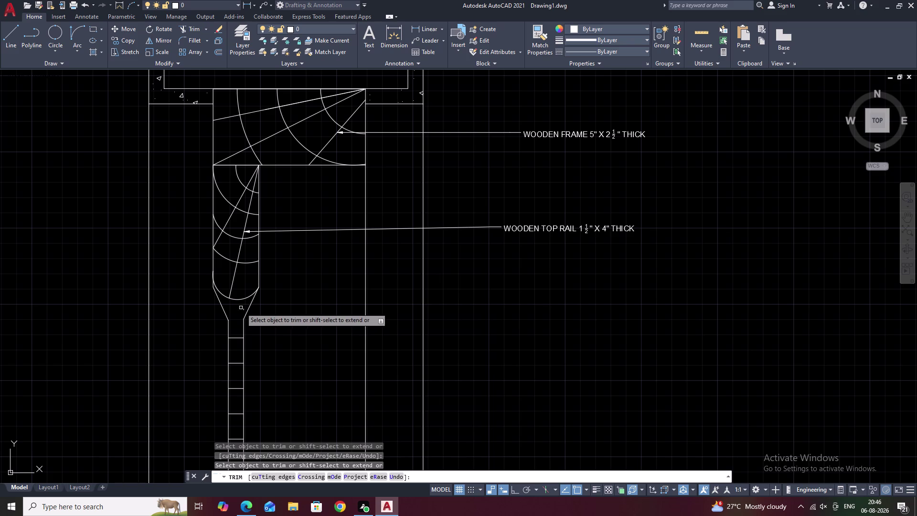
click(241, 308)
key(Escape)
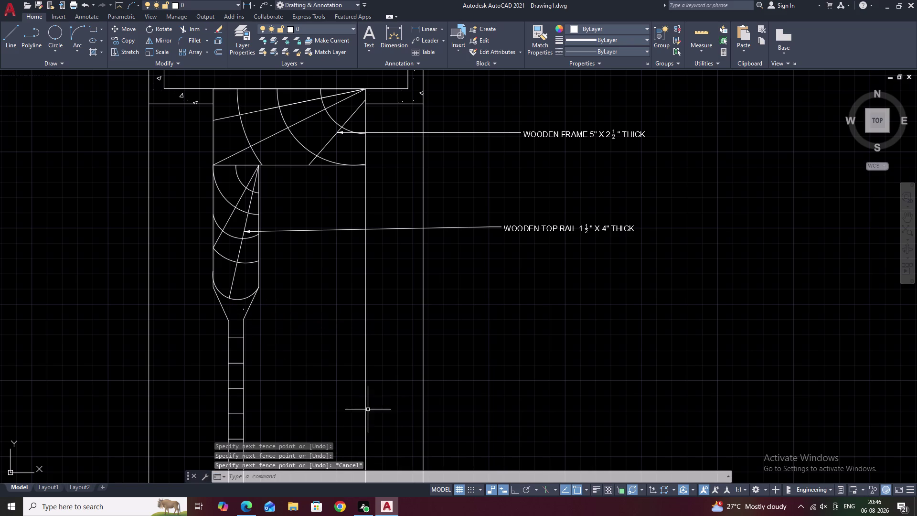
key(Escape)
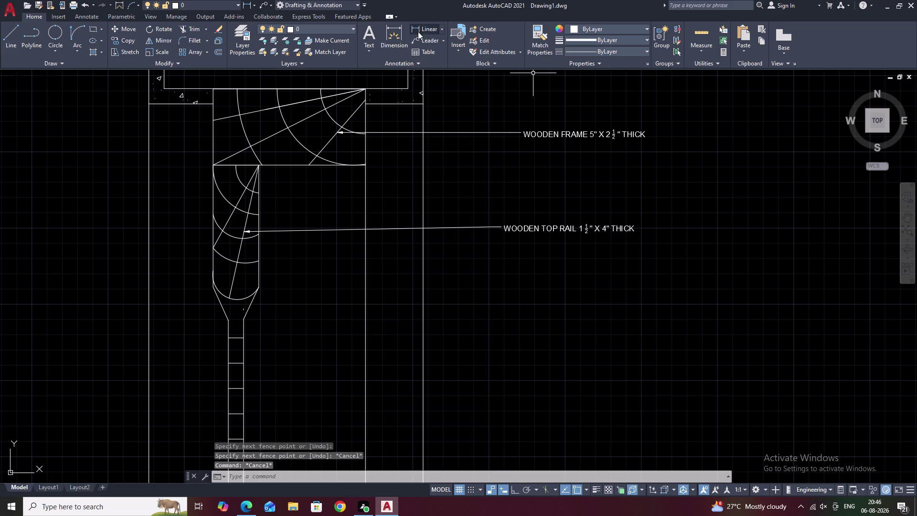
click(417, 39)
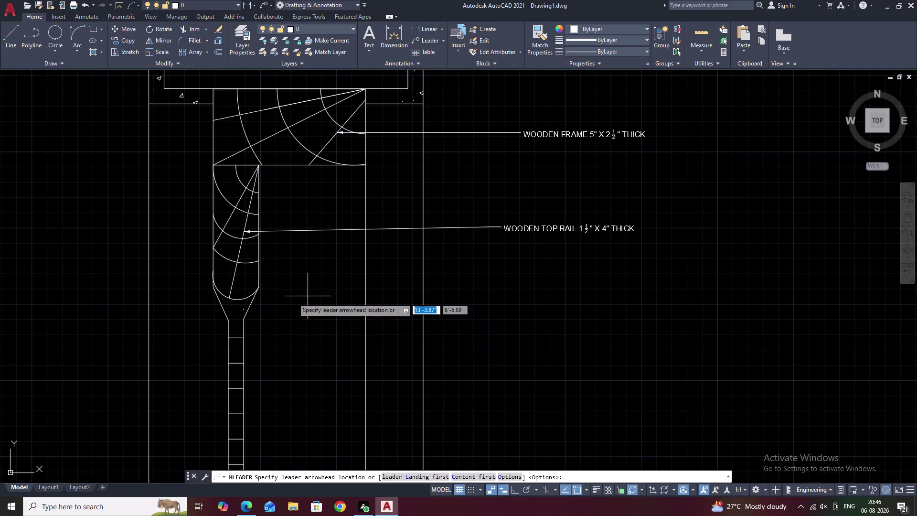
Place the leader arrow on the bead end and landing, and type WOODEN BEADING.
click(232, 323)
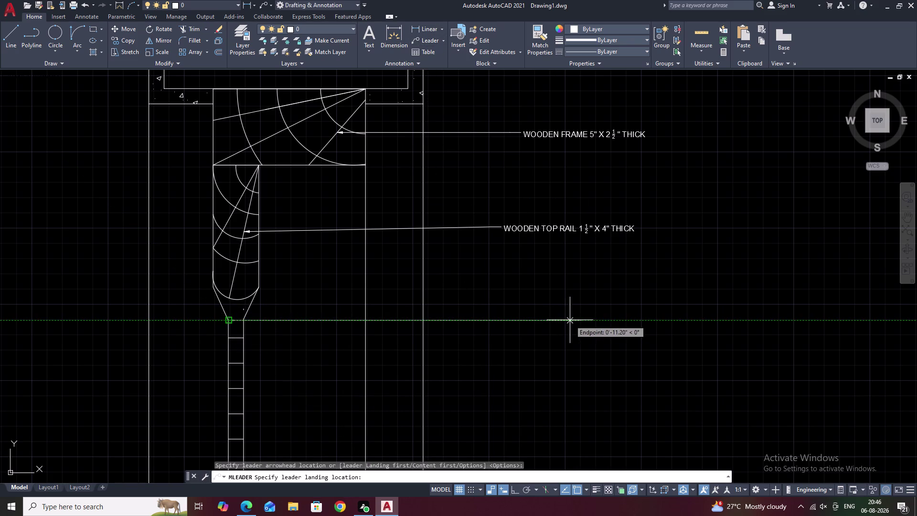
click(491, 320)
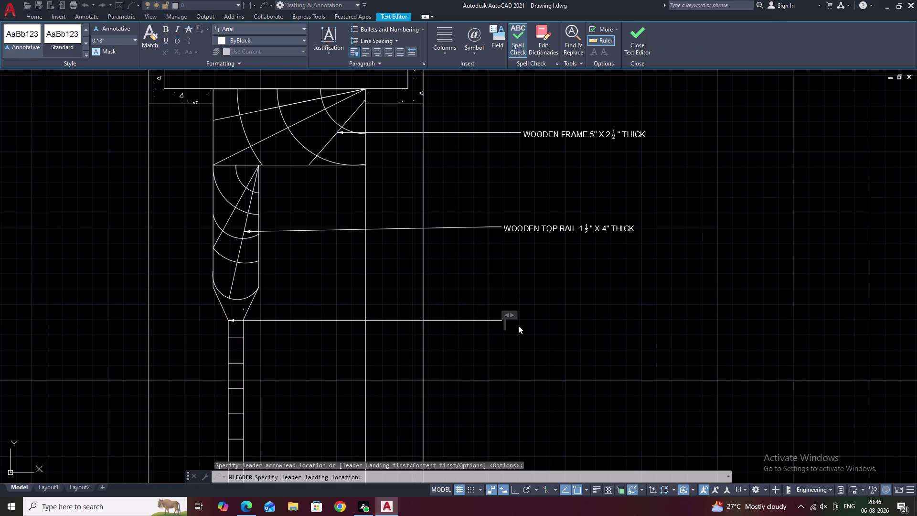
text(WOO)
text(DE)
text(N)
key(space)
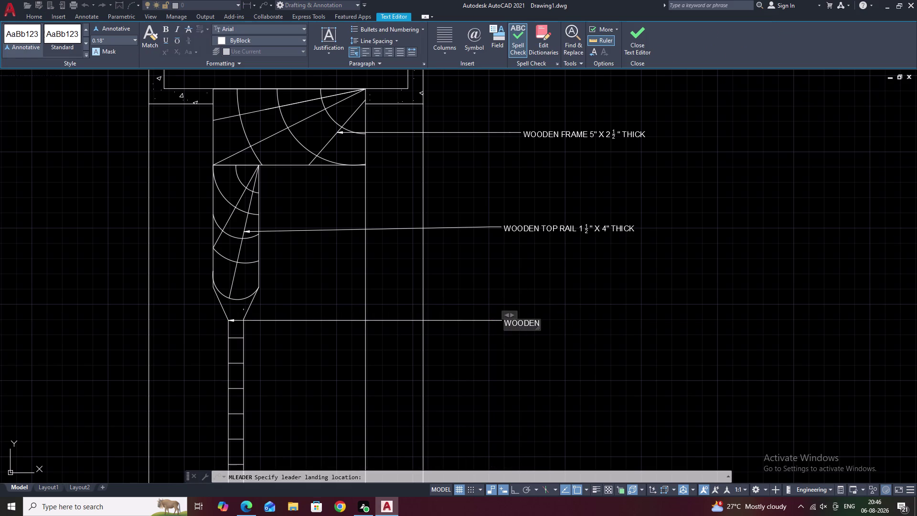
text(BEAR)
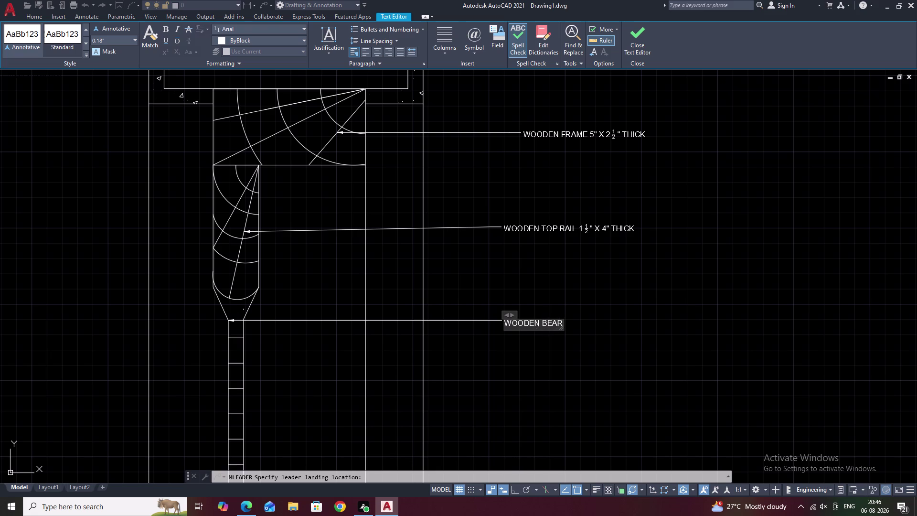
key(BackSpace)
key(d)
text(I)
text(NF)
key(BackSpace)
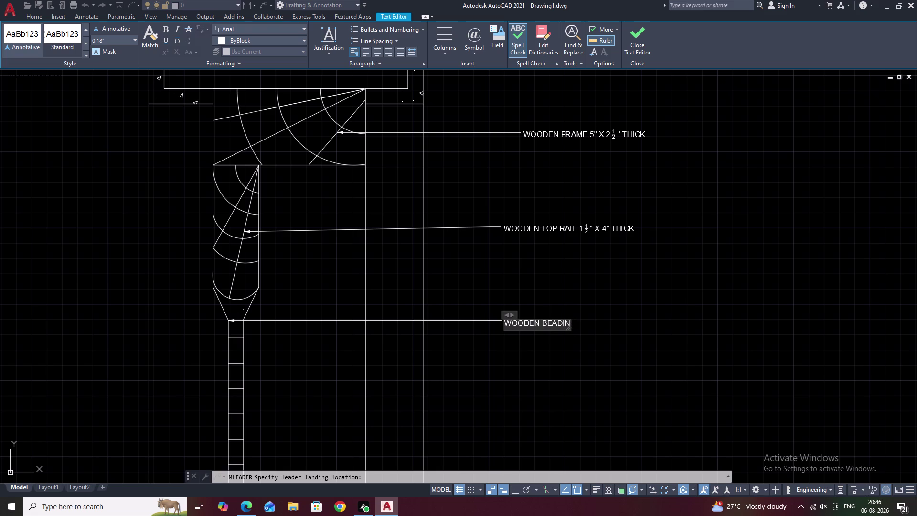
key(g)
key(space)
Add the size ½" X 2'-11½" THICK with stacked fractions, then close the editor.
text(1/2)
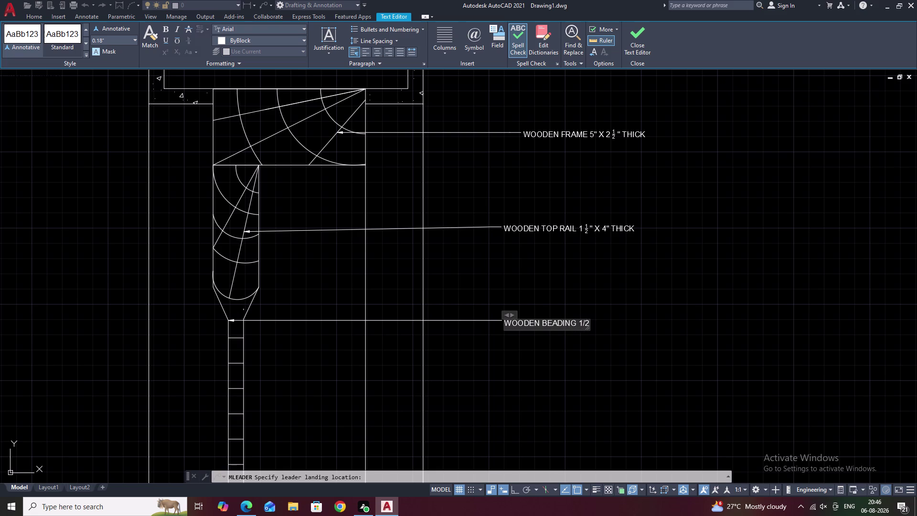
key(space)
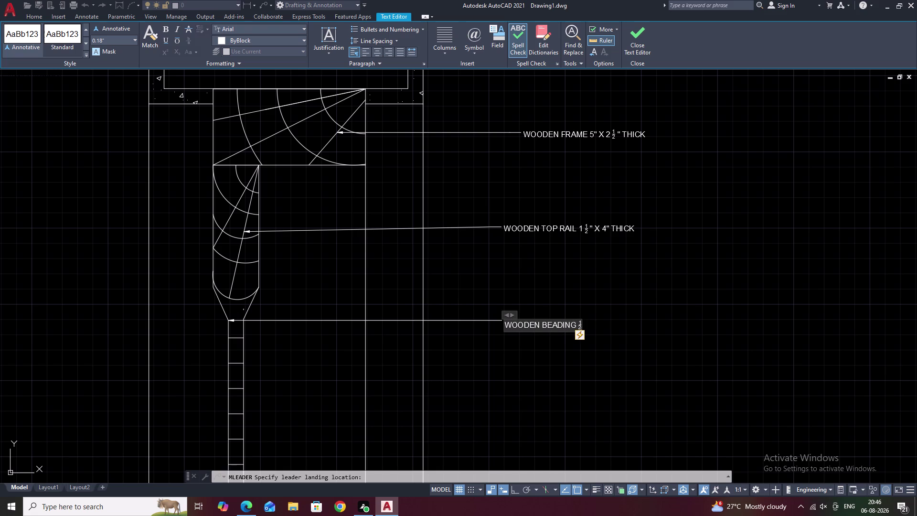
text(")
key(space)
text(X)
key(space)
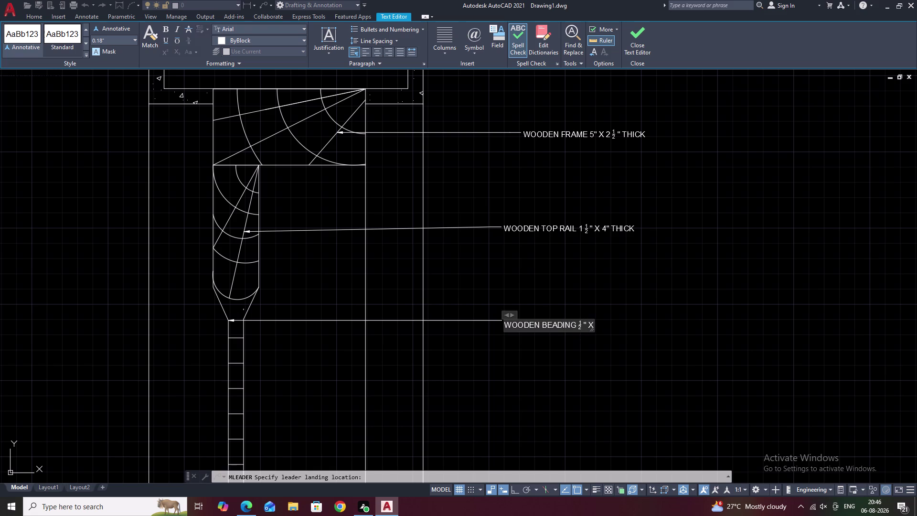
key(2)
text(')
key(space)
key(minus)
text(11)
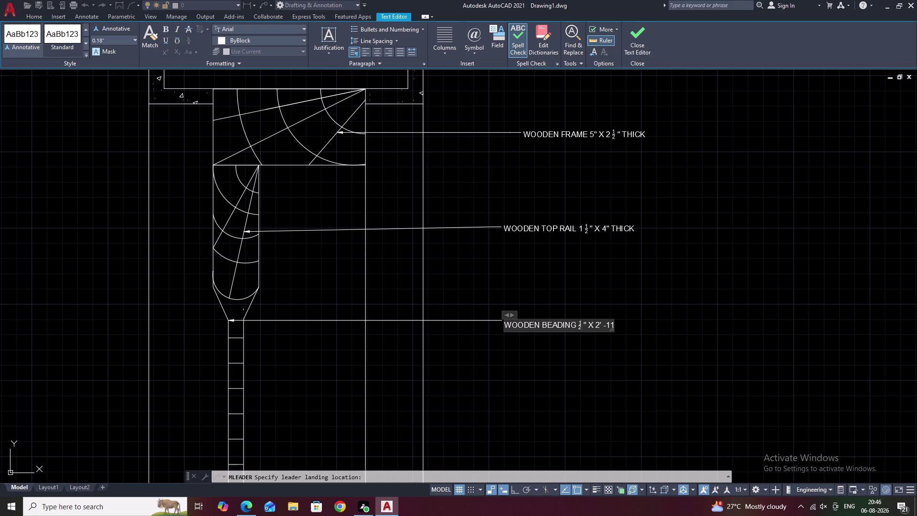
text(1/2)
key(space)
key(space)
click(614, 325)
key(space)
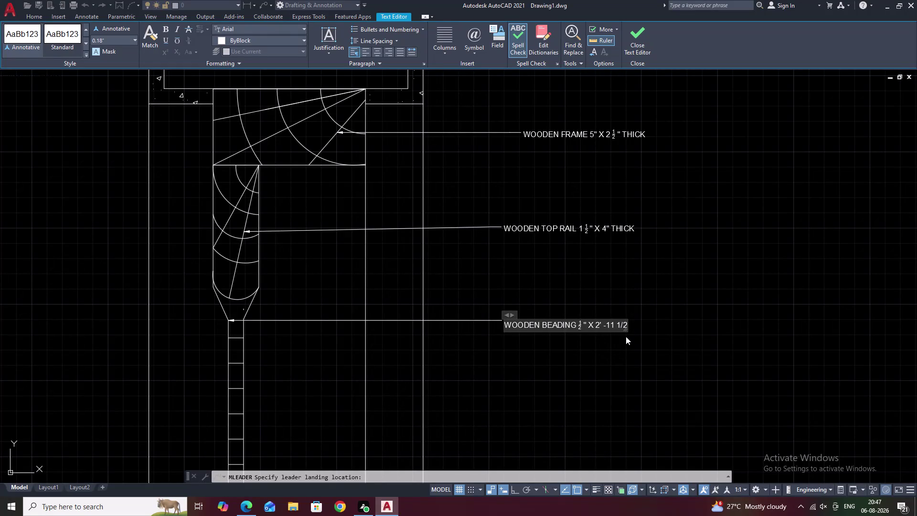
key(Right)
key(Right)
key(Right)
key(space)
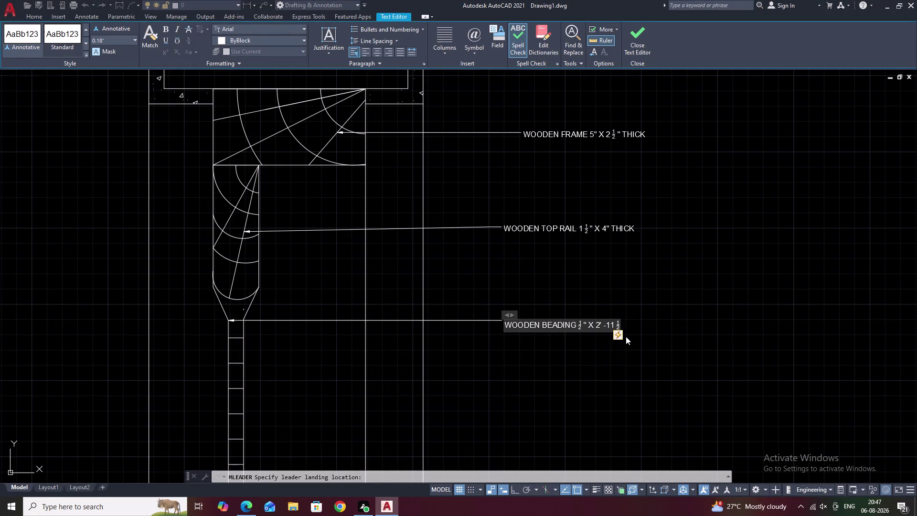
text(")
key(space)
text(THICK)
key(space)
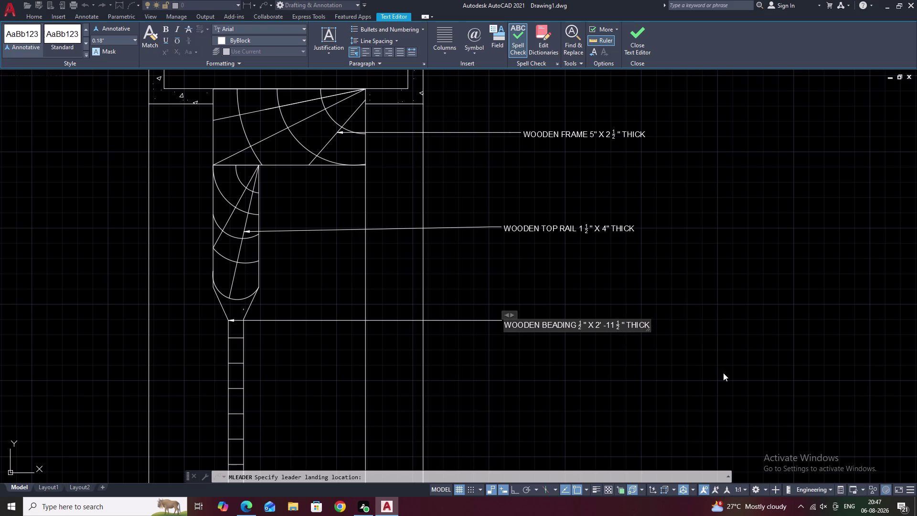
click(685, 349)
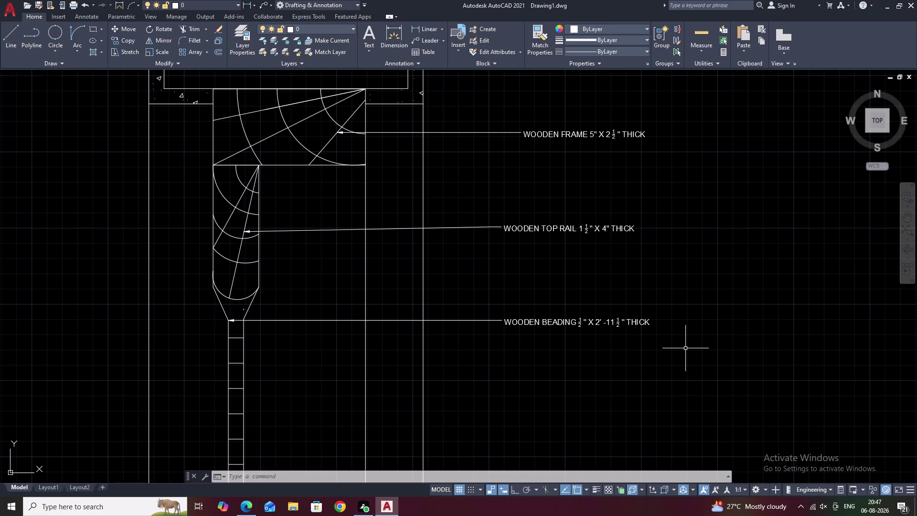
middle_drag(592, 342, 595, 223)
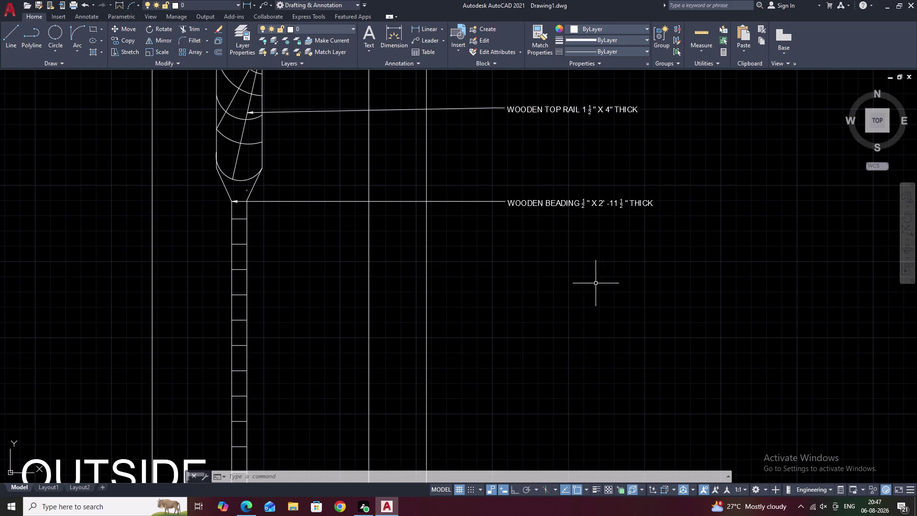
Start another multileader and pan and zoom down to the bottom rail of the section.
click(432, 38)
middle_drag(470, 163, 470, 67)
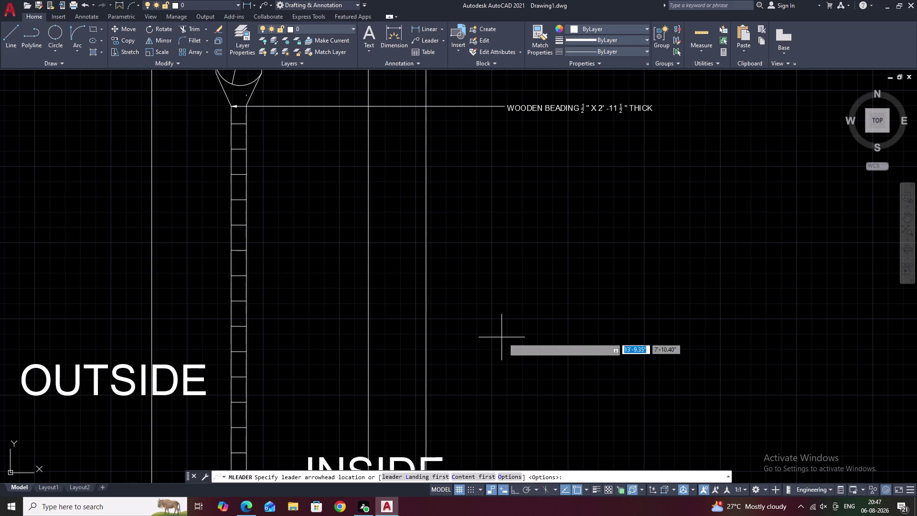
scroll(down, 3)
scroll(down, 3)
middle_drag(493, 273, 456, 335)
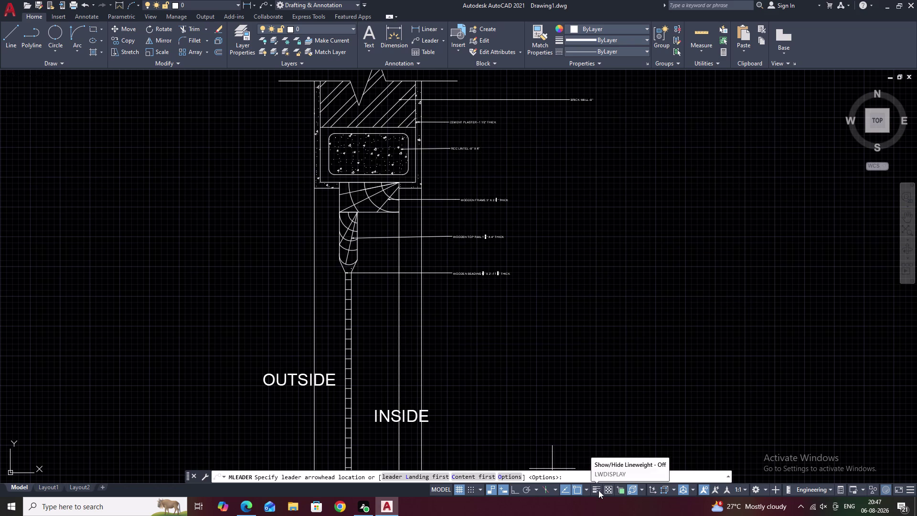
middle_drag(598, 490, 590, 478)
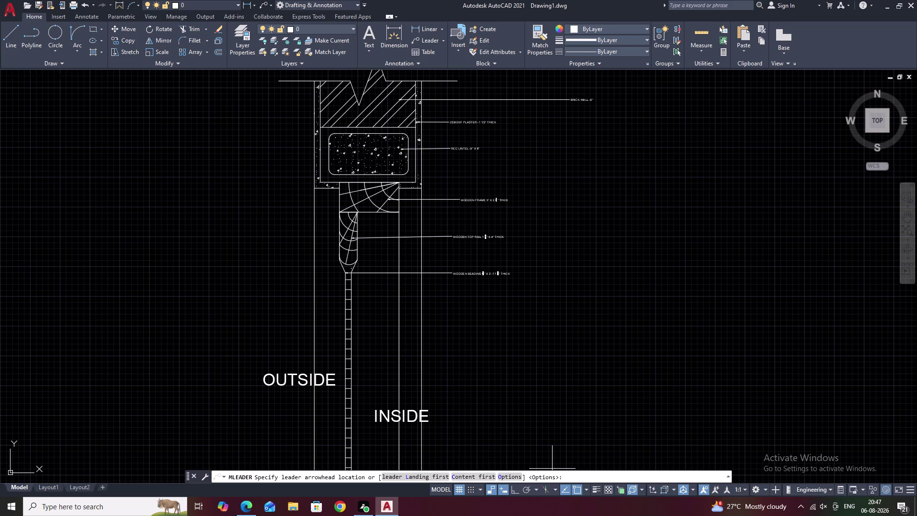
middle_drag(483, 358, 501, 123)
middle_drag(494, 266, 502, 159)
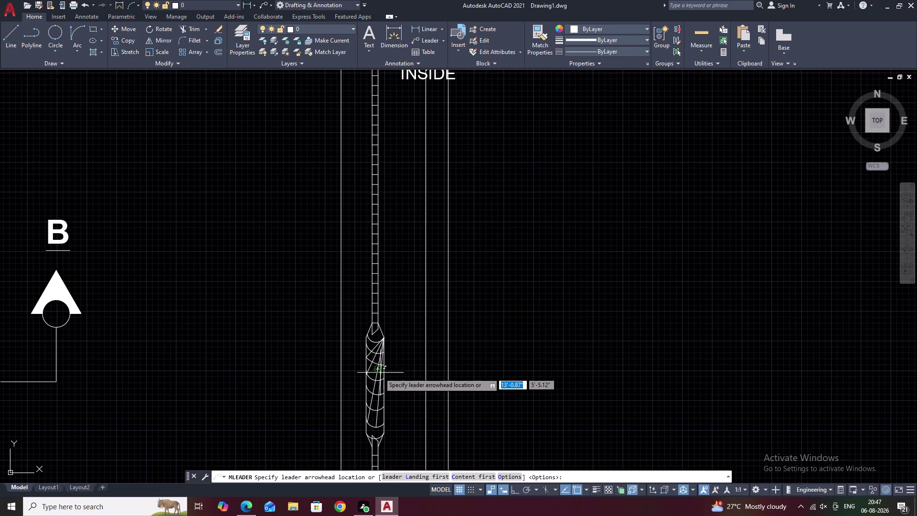
Undo and cancel the unfinished leader, then erase the leftover empty leader.
click(375, 364)
click(498, 358)
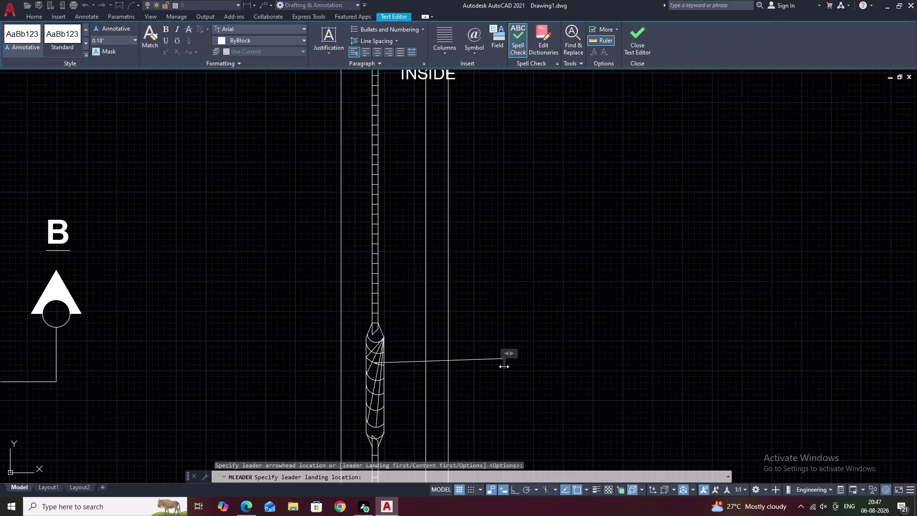
key(ctrl+z)
key(Escape)
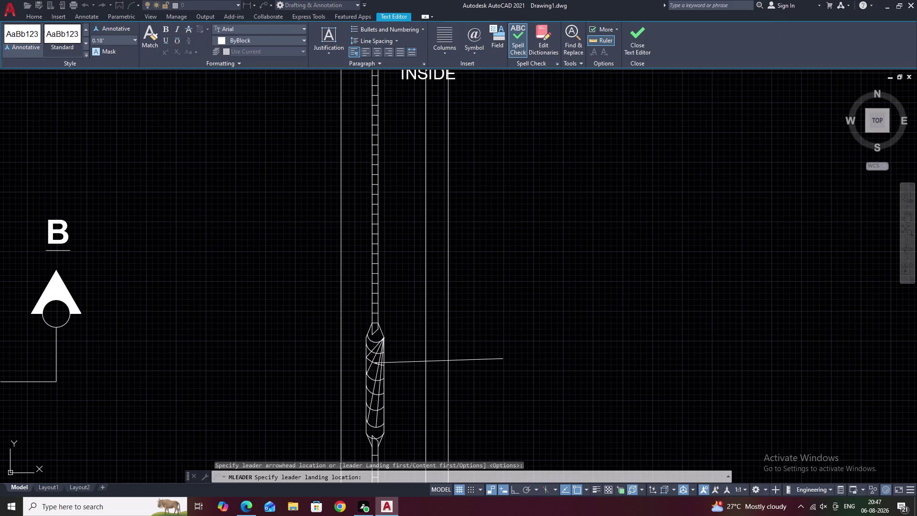
click(444, 359)
text(E)
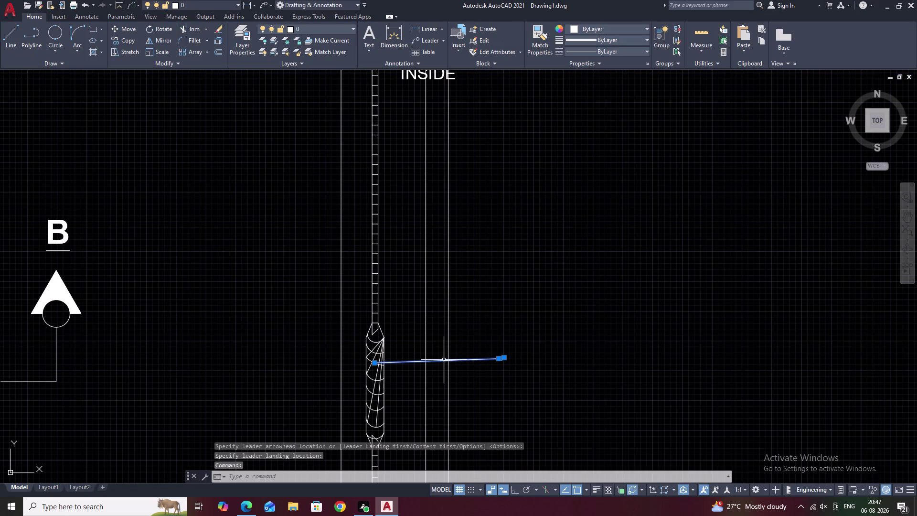
key(space)
Draw a straight leader from the middle rail and type 'MIDDLE RAIL'.
click(425, 42)
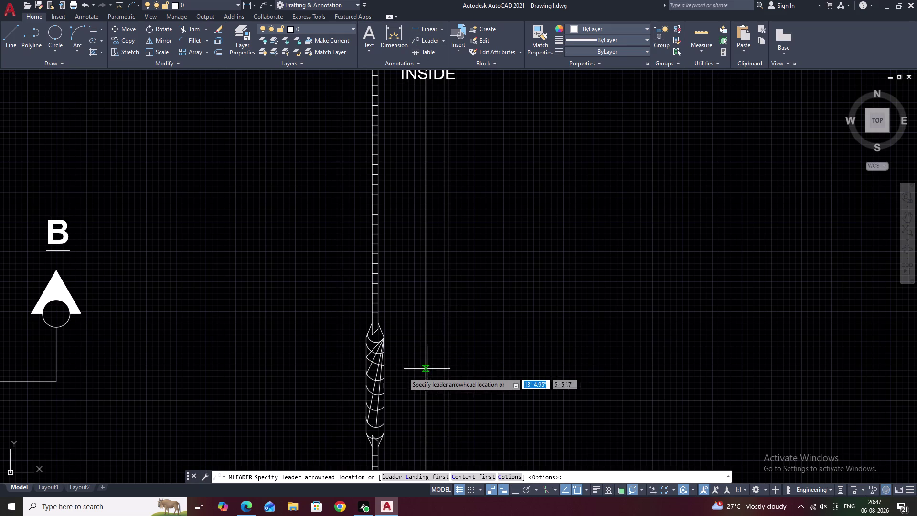
click(377, 365)
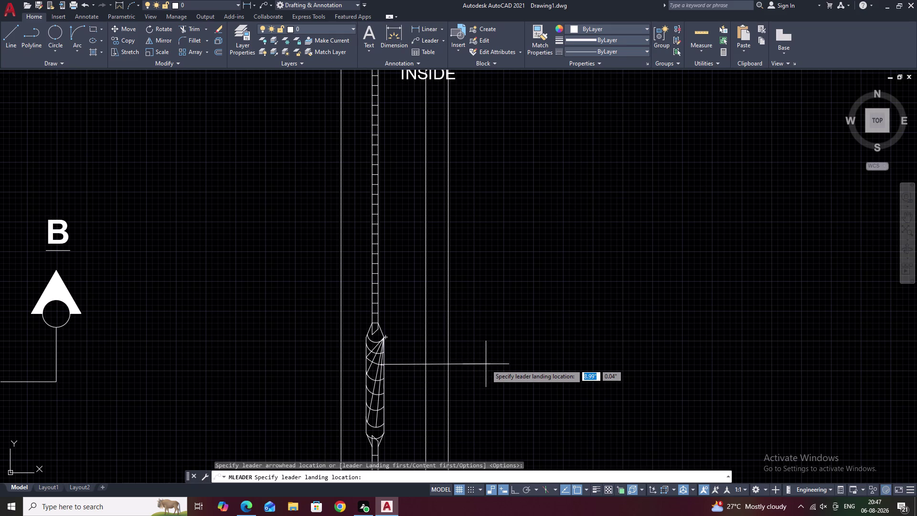
key(F8)
click(486, 364)
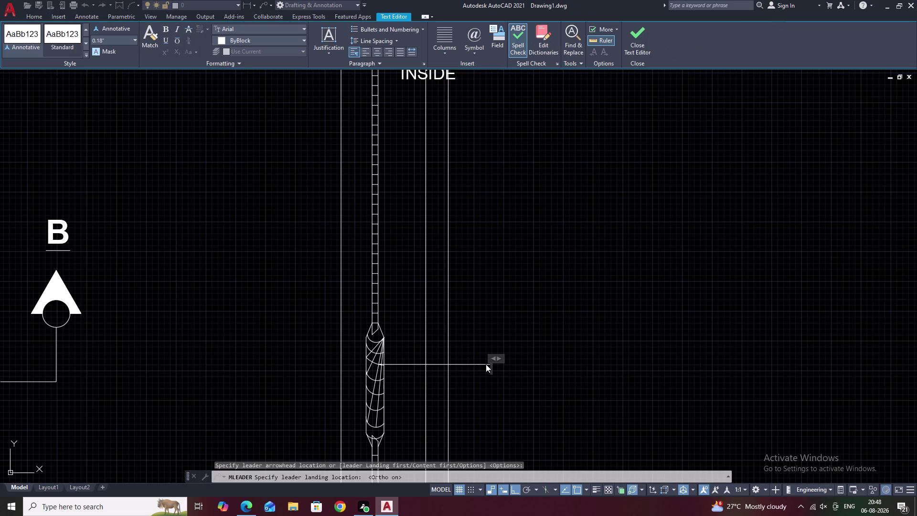
text(MIDD)
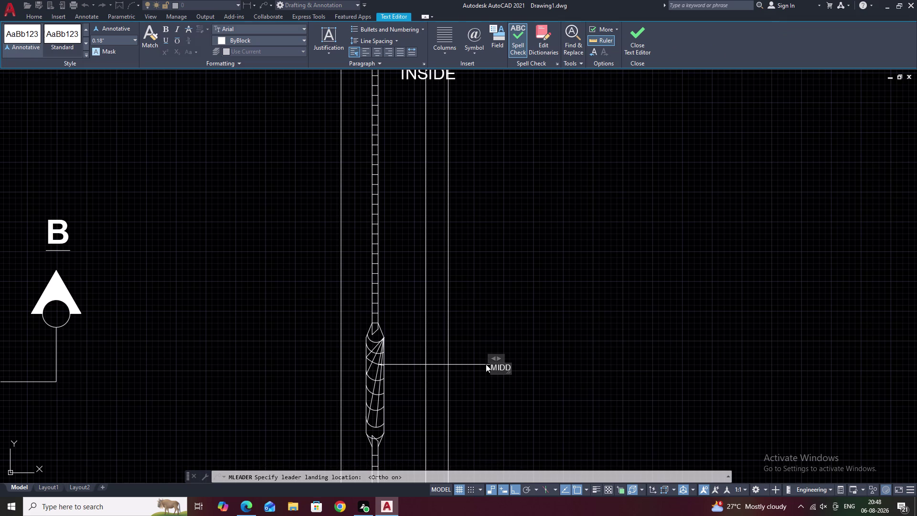
text(LE)
key(space)
text(RA)
text(I)
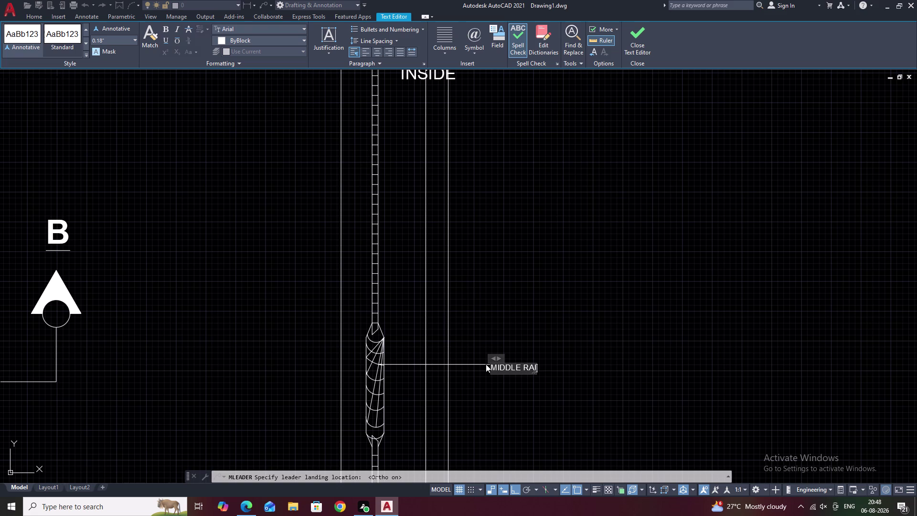
text(L)
key(space)
Finish the note with the stacked size 1½" X 6" THICK and close the editor.
text(1/2)
key(space)
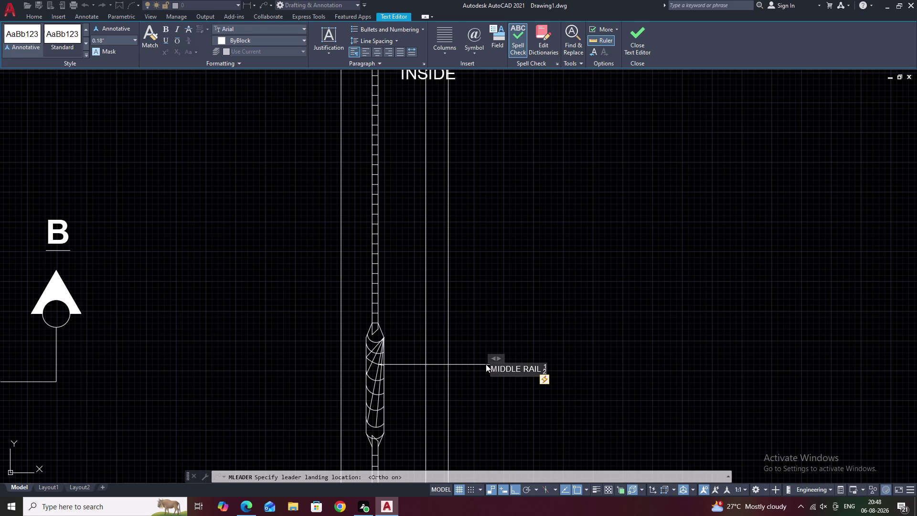
key(Left)
key(Left)
key(1)
key(Right)
key(Right)
key(shift+quotedbl)
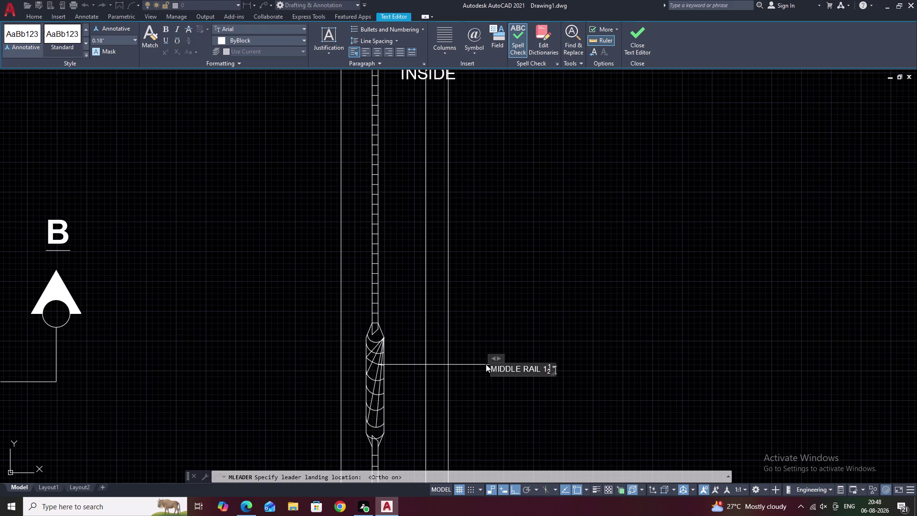
key(space)
text(X)
key(space)
key(6)
text(")
key(space)
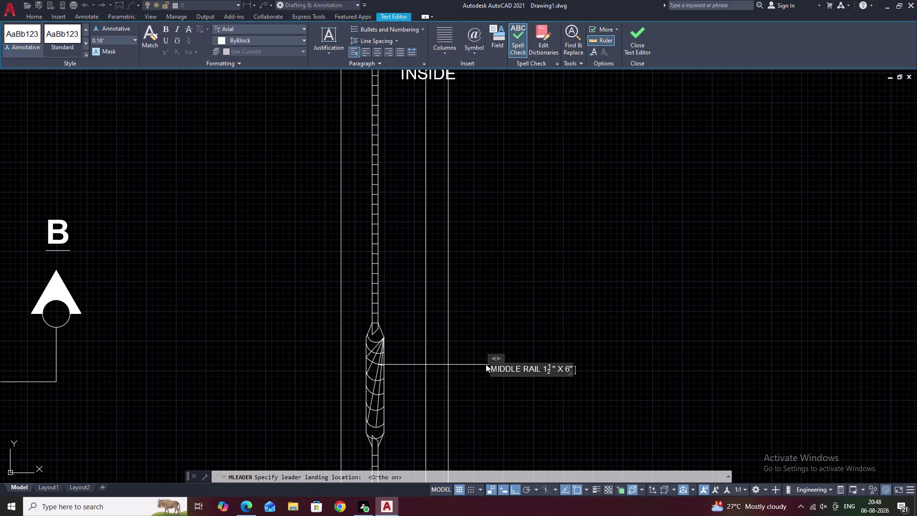
text(THIC)
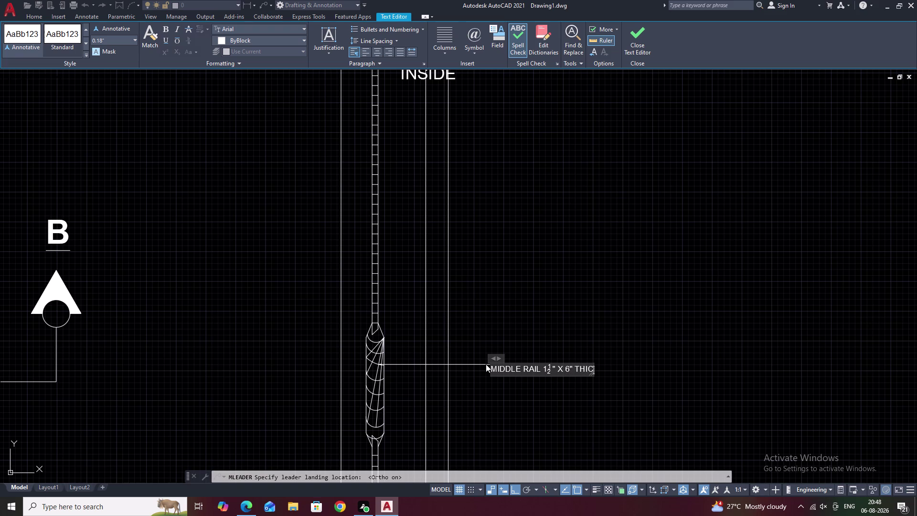
text(K)
key(space)
click(529, 392)
Pan to the lower section and draw a leader from the wooden panel.
middle_drag(523, 394, 510, 339)
scroll(up, 3)
middle_drag(486, 335, 545, 309)
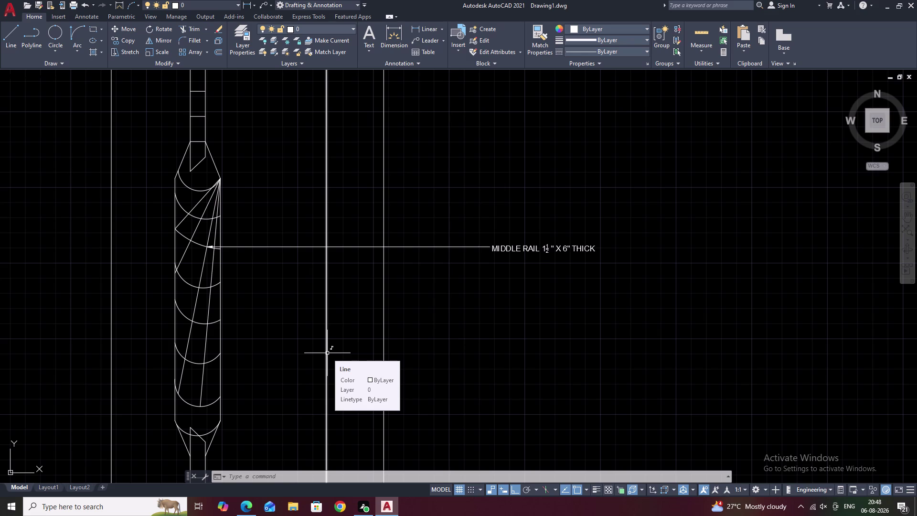
middle_drag(304, 322, 337, 210)
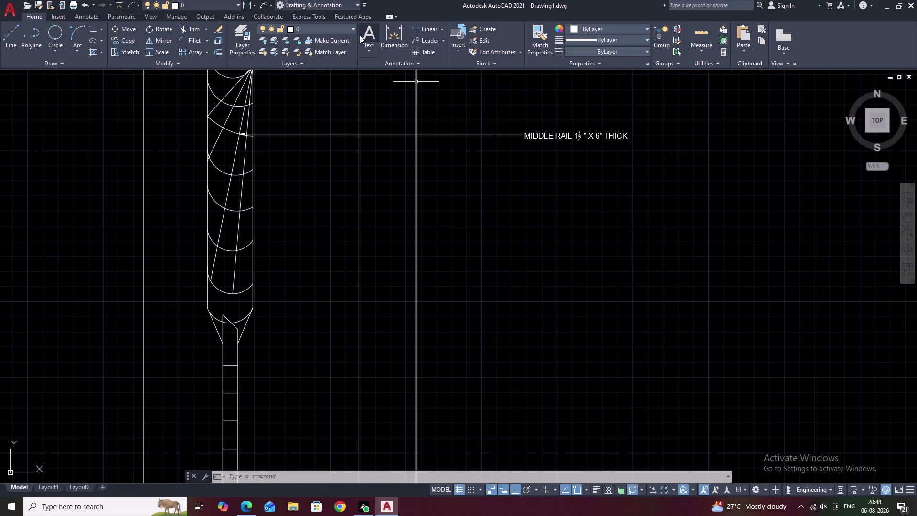
click(422, 38)
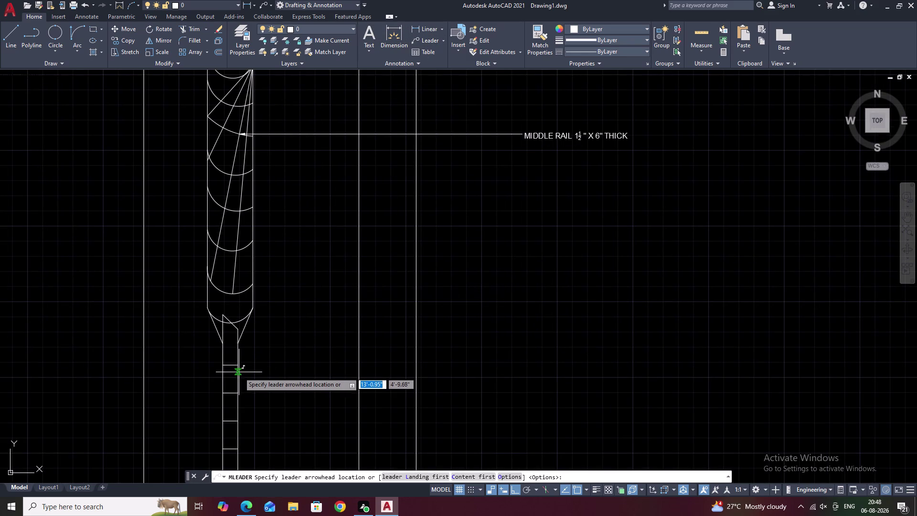
click(232, 375)
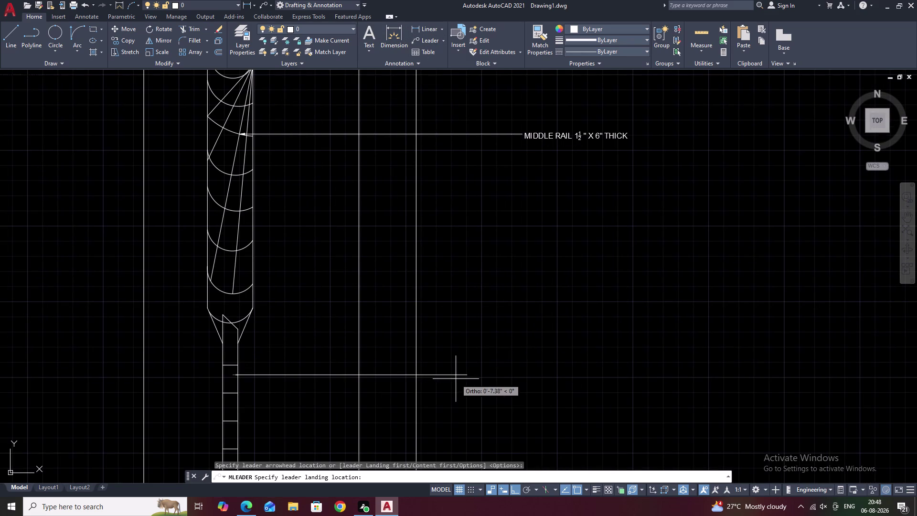
click(455, 378)
Type 'WOODEN PANEL' as the note text, correcting the misspelling.
text(W)
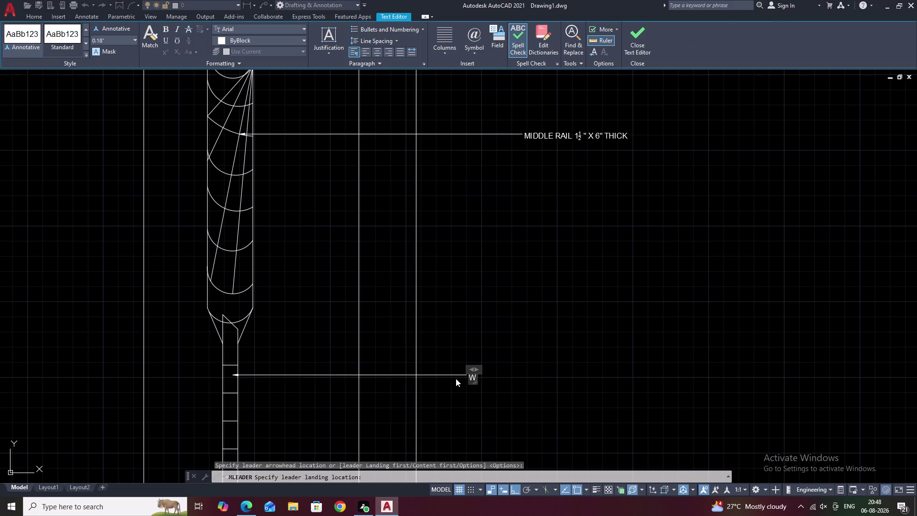
text(OO)
text(DEN)
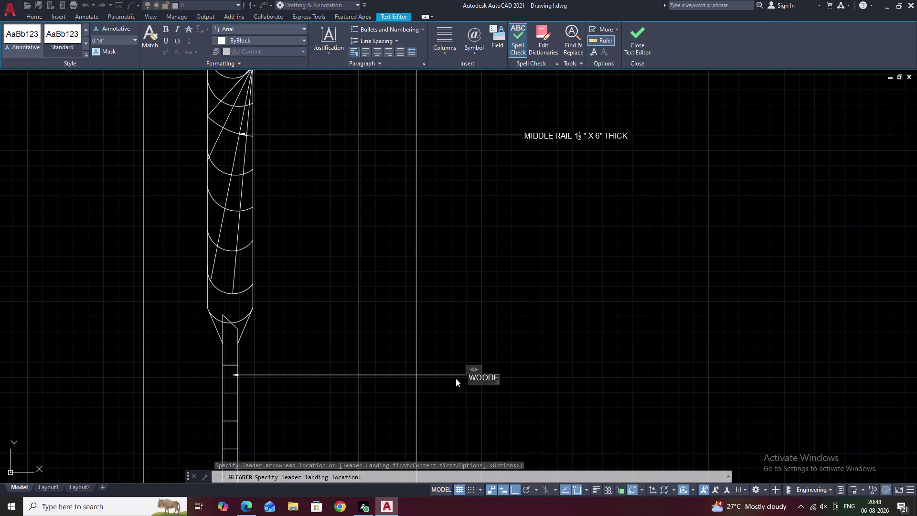
key(space)
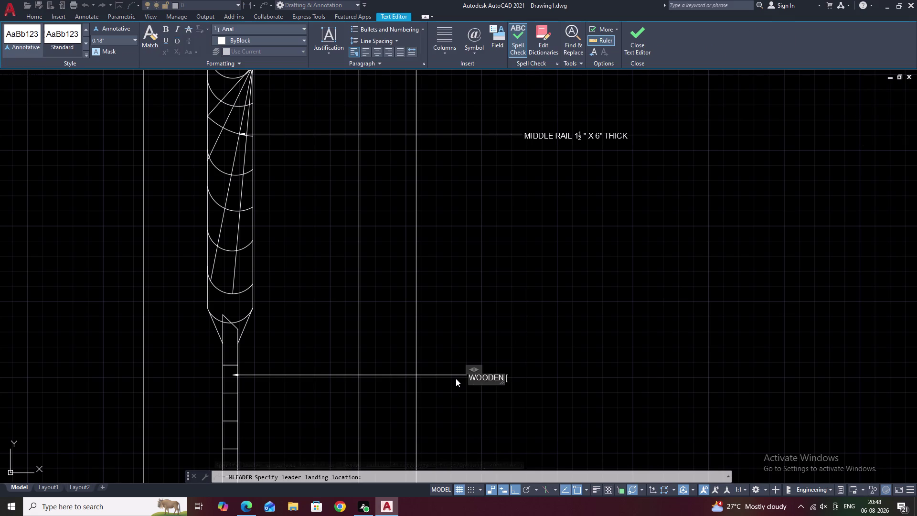
text(PANA)
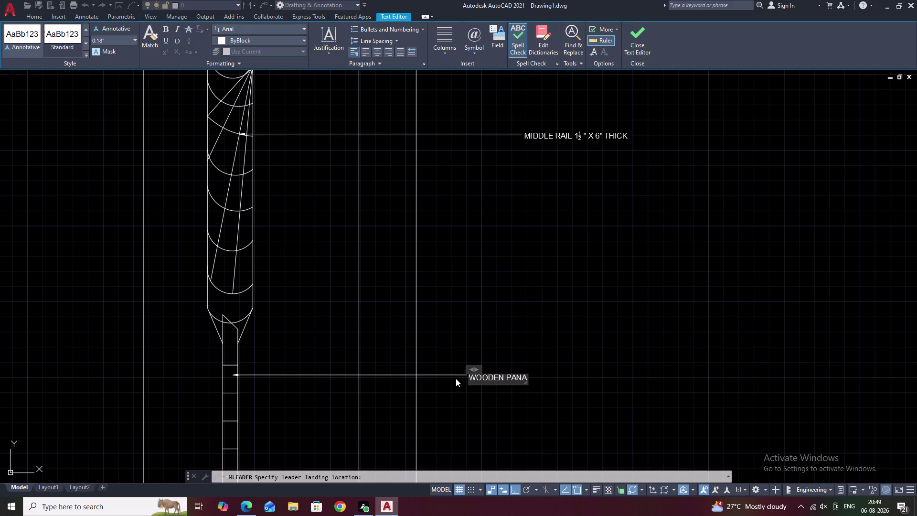
key(BackSpace)
text(EL)
key(space)
Finish the note with the size ½" X 2' 4" THICK and close the editor.
text(1/2)
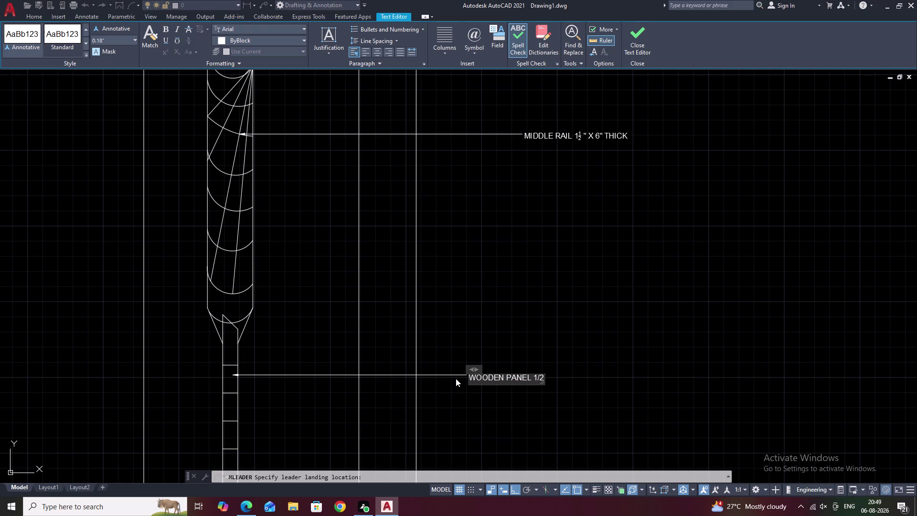
key(space)
text(")
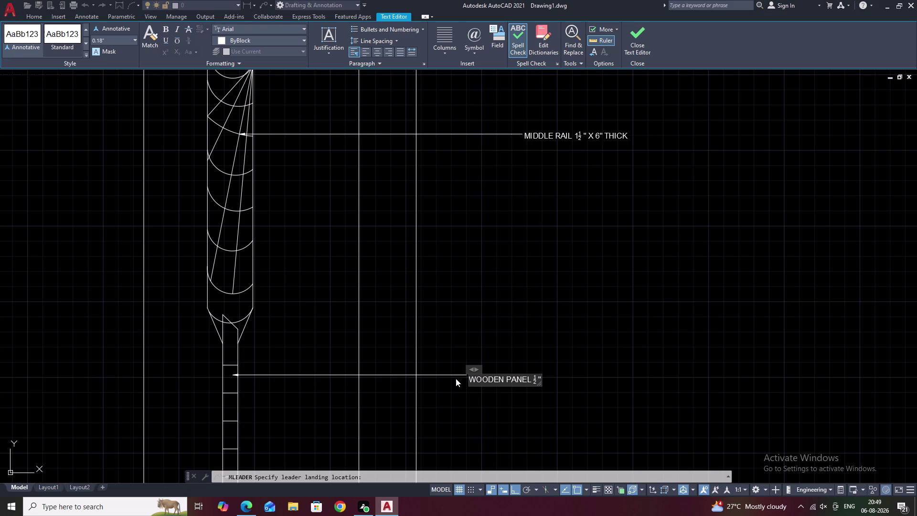
key(space)
text(X)
key(space)
key(2)
key(apostrophe)
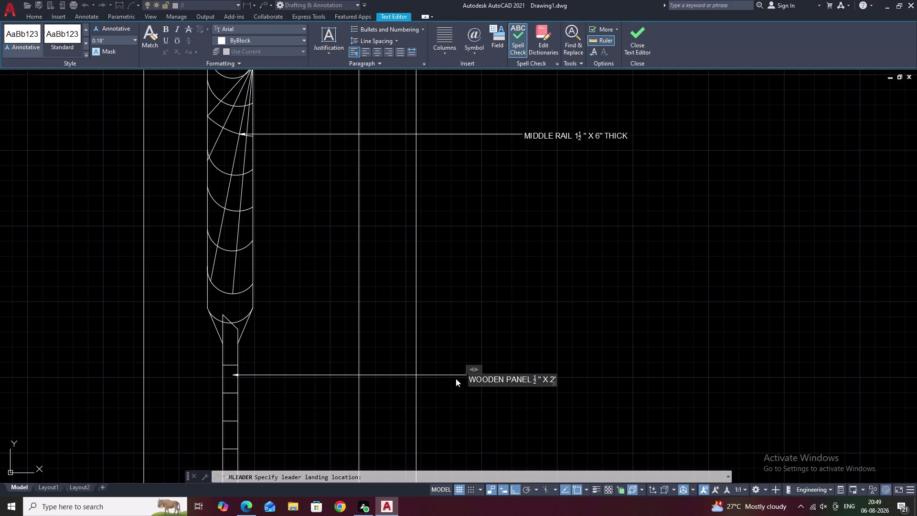
key(space)
text(4)
text(")
key(space)
text(THICK)
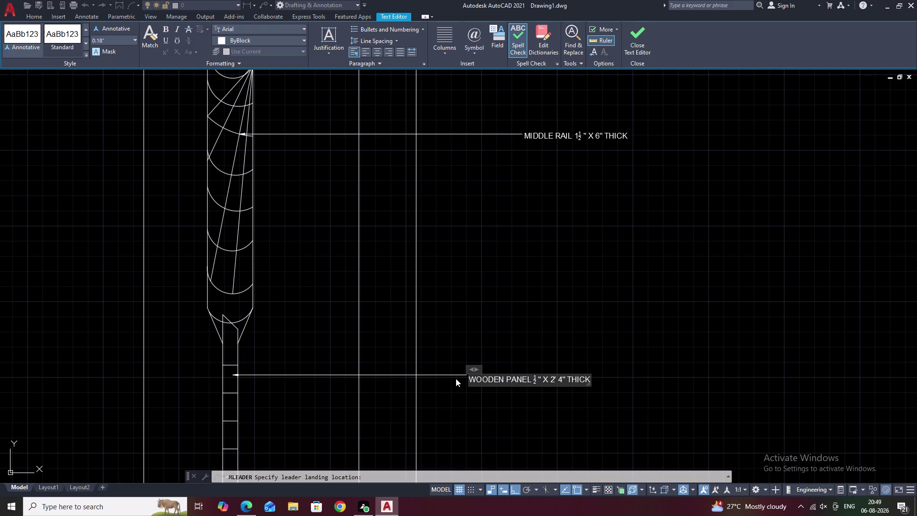
key(space)
click(608, 395)
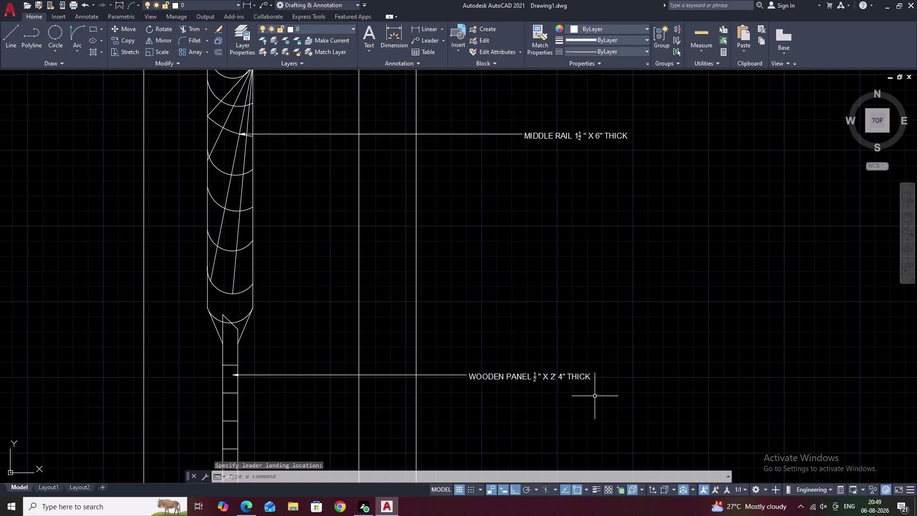
Pan to the bottom of the door section and draw a leader from its profile.
middle_drag(594, 396, 594, 301)
middle_drag(515, 376, 528, 241)
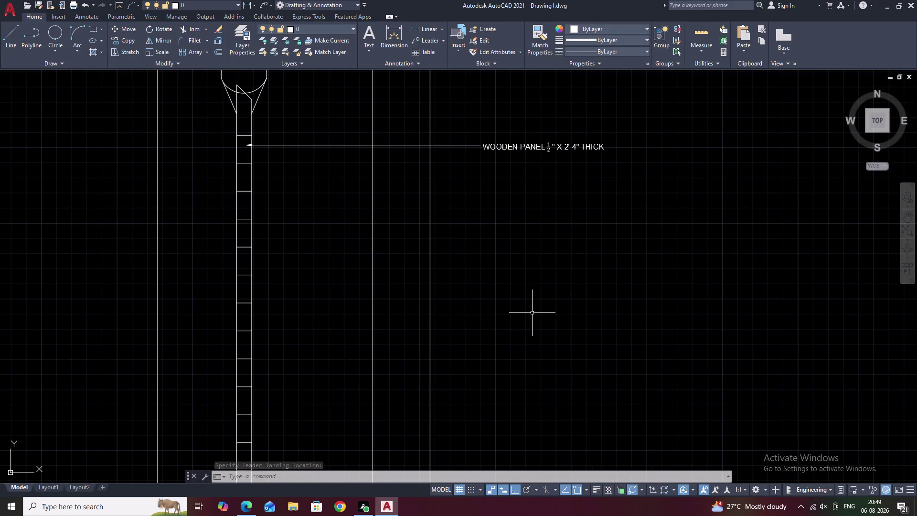
scroll(down, 3)
middle_drag(538, 316, 508, 144)
scroll(down, 3)
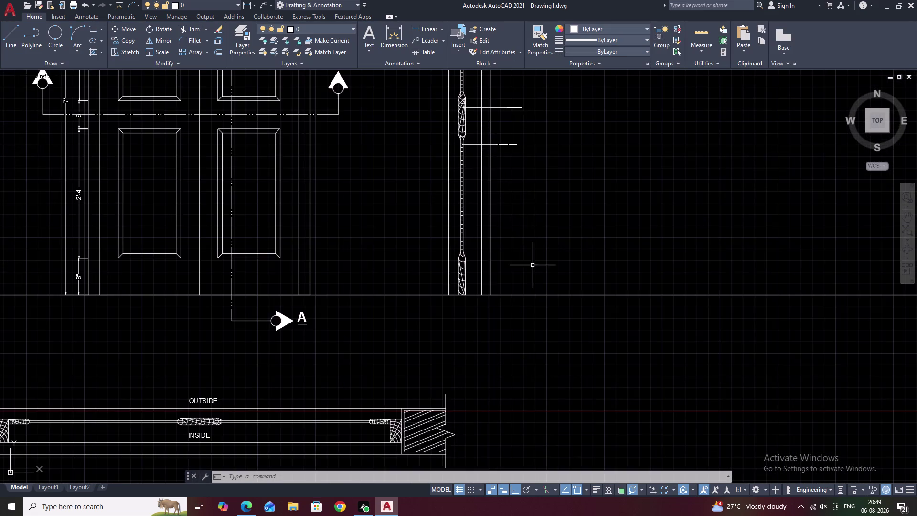
middle_drag(534, 270, 525, 213)
scroll(up, 3)
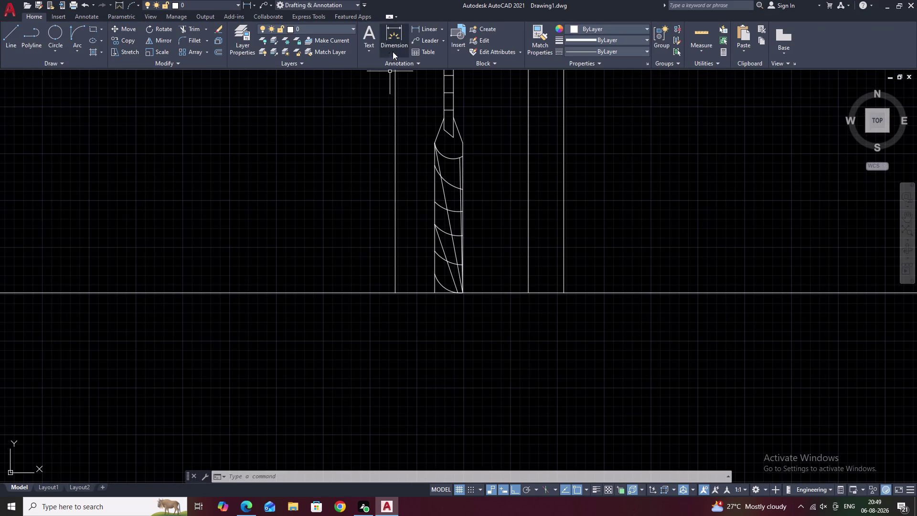
click(420, 43)
click(449, 220)
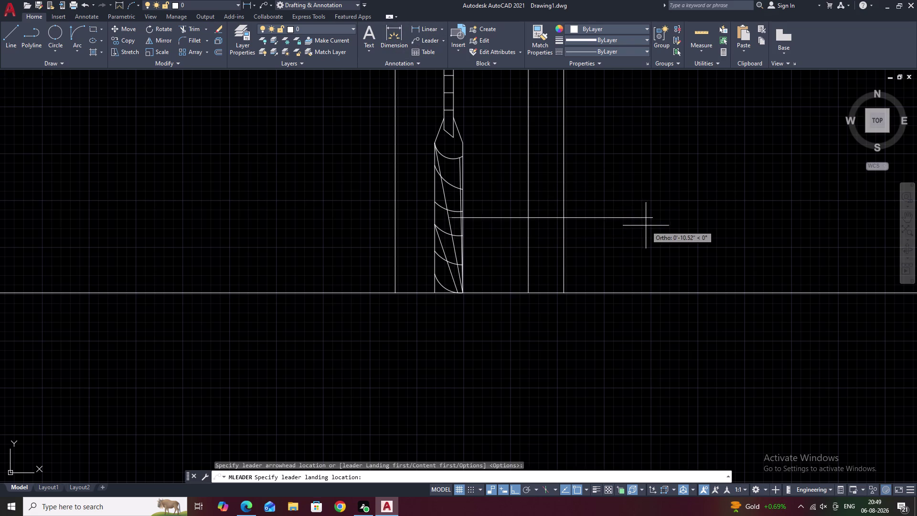
click(645, 226)
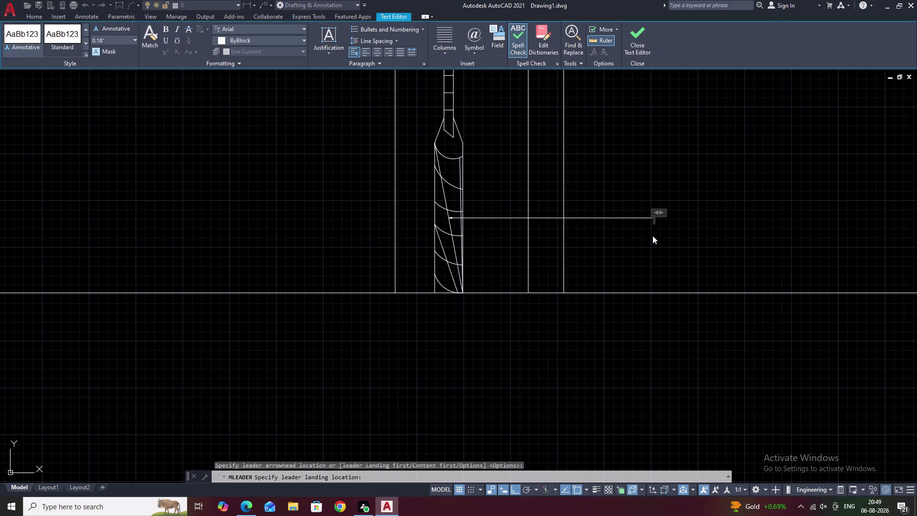
Type 'BOTTOM RAIL' as the note text, fixing the typo.
text(BOTT)
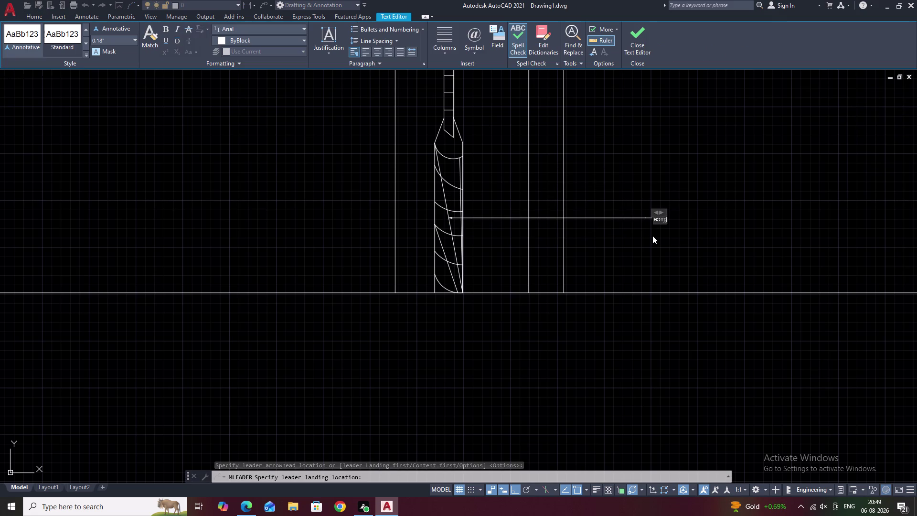
text(I)
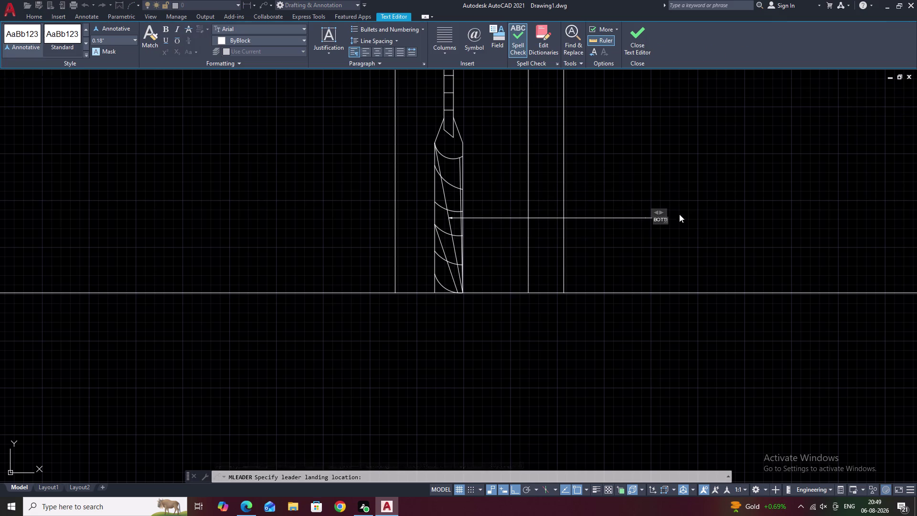
scroll(up, 3)
key(BackSpace)
key(o)
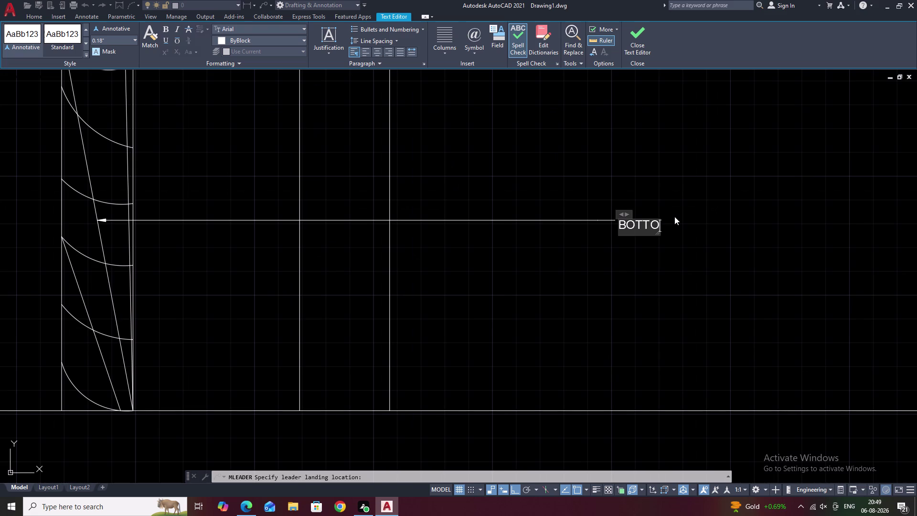
text(M)
key(space)
text(RAIL)
key(space)
Finish the note with the stacked size 1½" X 8" THICK and close the editor.
key(1)
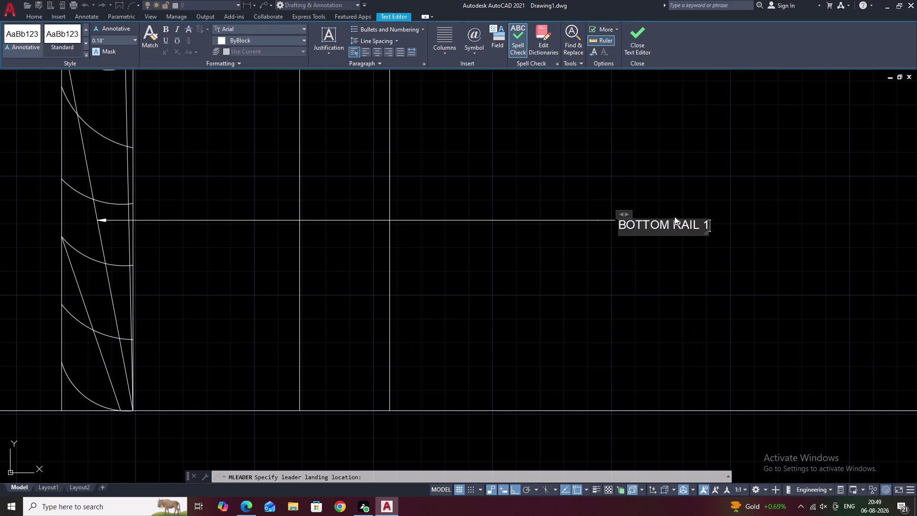
key(space)
text(1)
text(/2)
key(space)
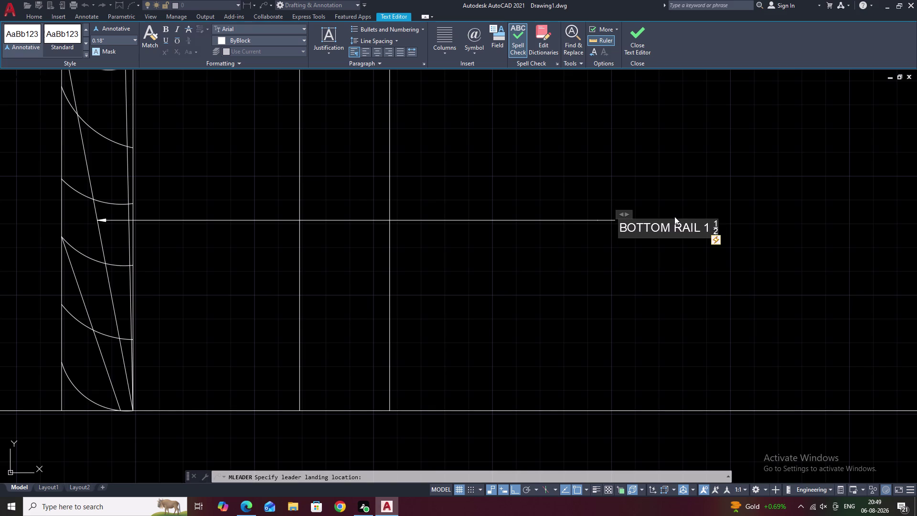
key(shift+quotedbl)
key(space)
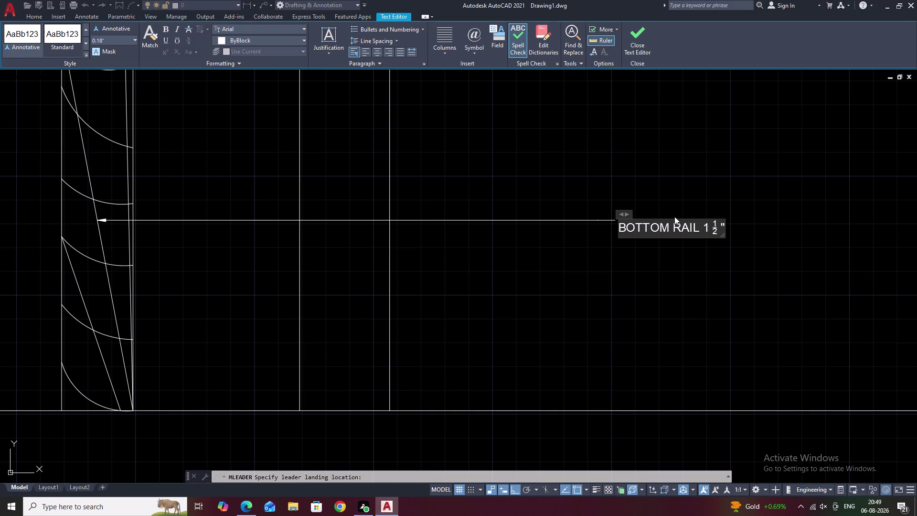
text(X)
key(space)
key(9)
key(BackSpace)
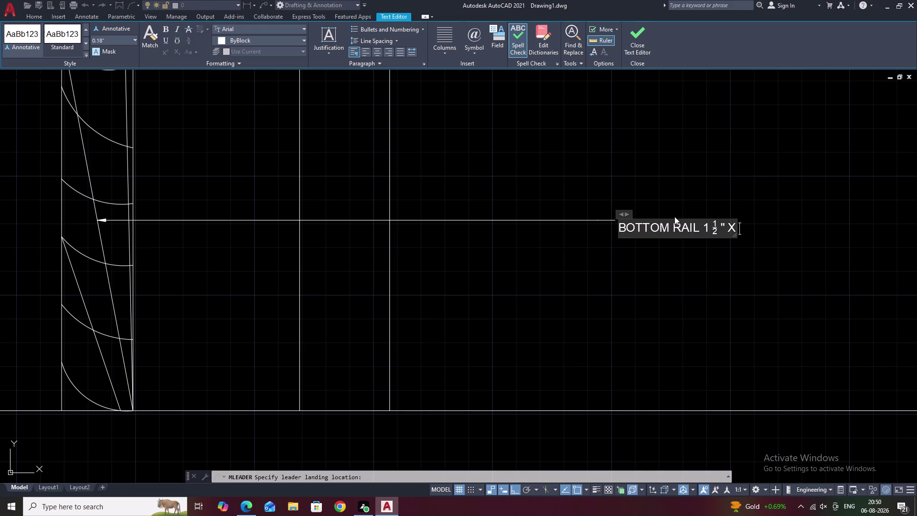
key(8)
key(shift+quotedbl)
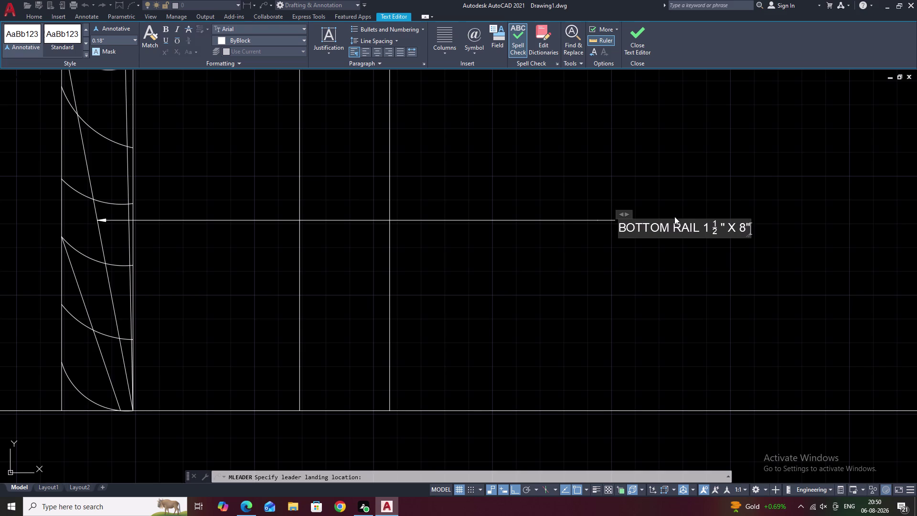
key(space)
text(THICK)
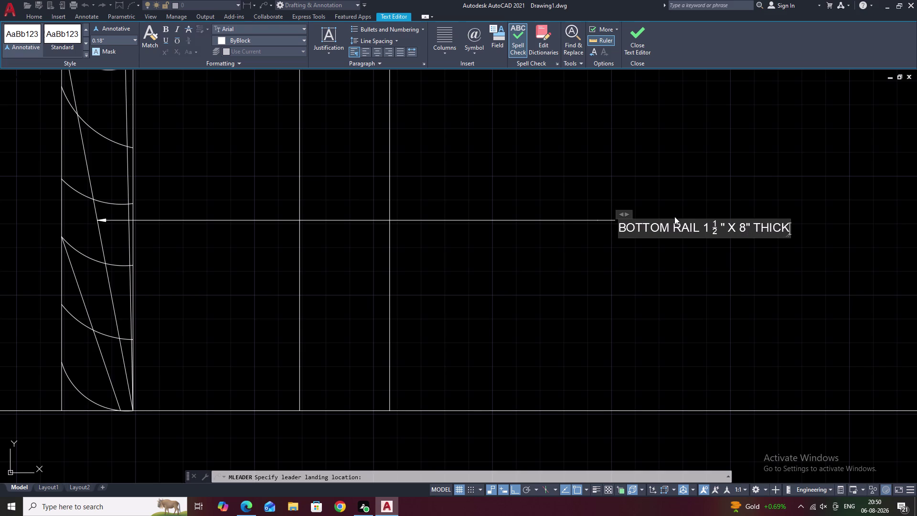
key(space)
click(704, 289)
Cancel the active command and select the six upper section leaders.
scroll(down, 3)
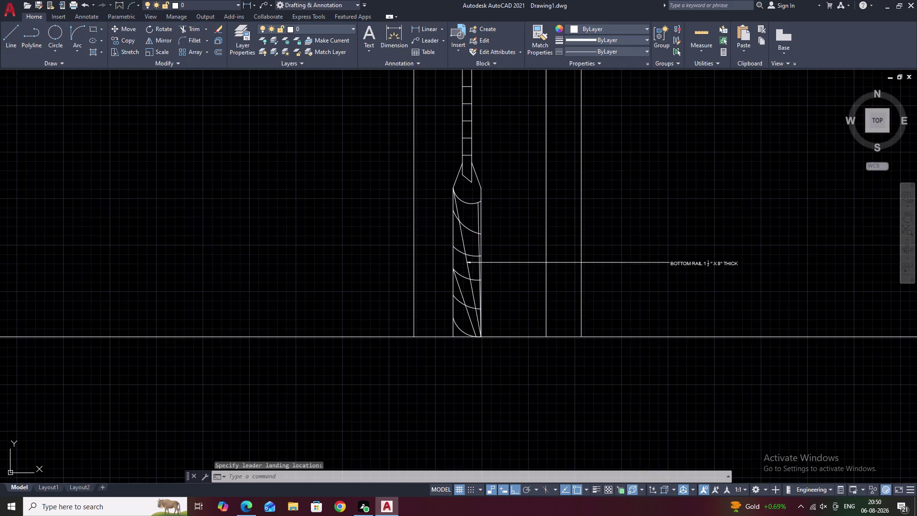
middle_drag(709, 267, 682, 326)
scroll(down, 3)
scroll(down, 3)
middle_drag(678, 234, 621, 297)
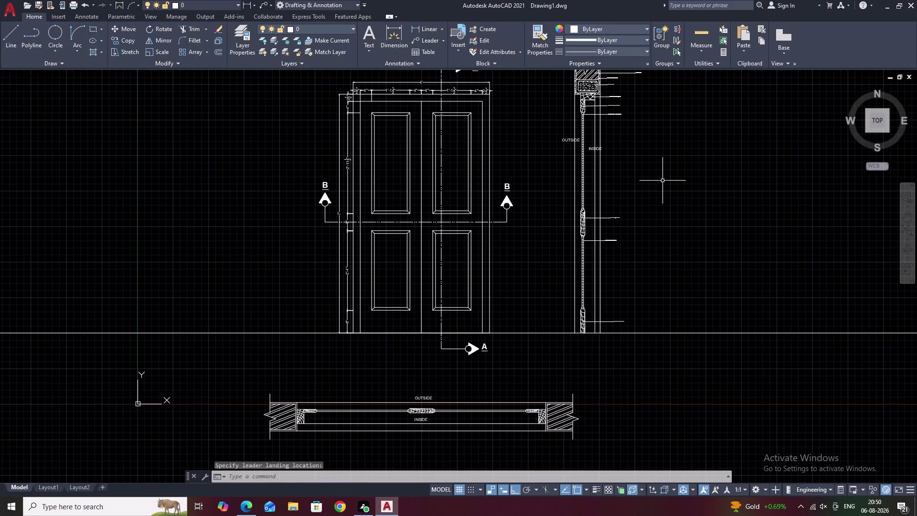
middle_drag(643, 160, 611, 239)
key(Escape)
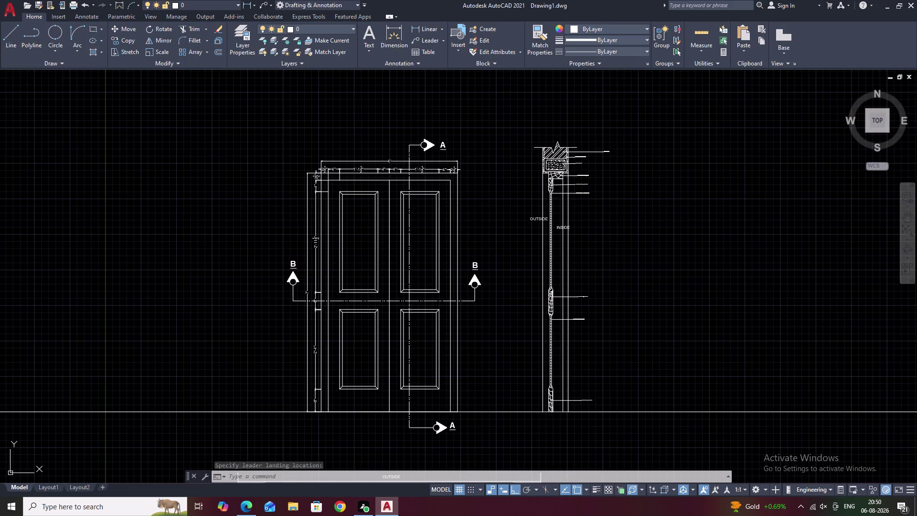
scroll(up, 3)
click(582, 148)
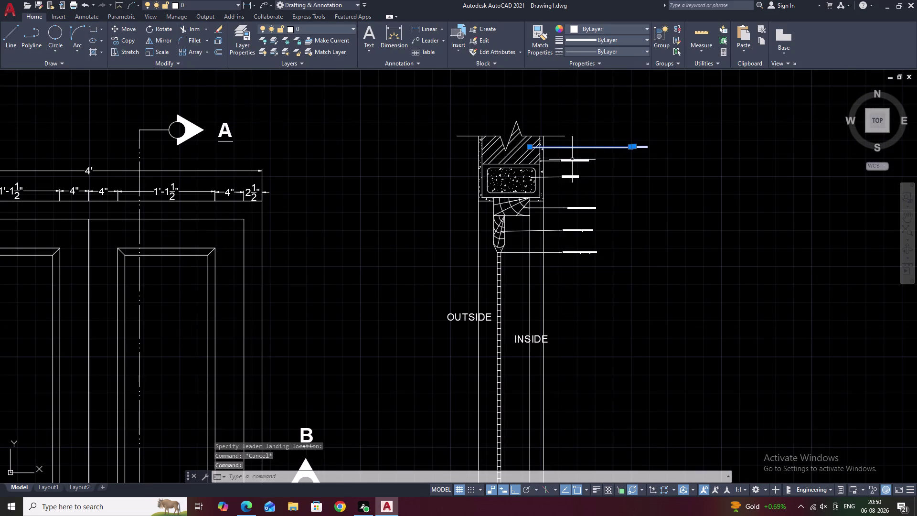
click(572, 161)
click(571, 176)
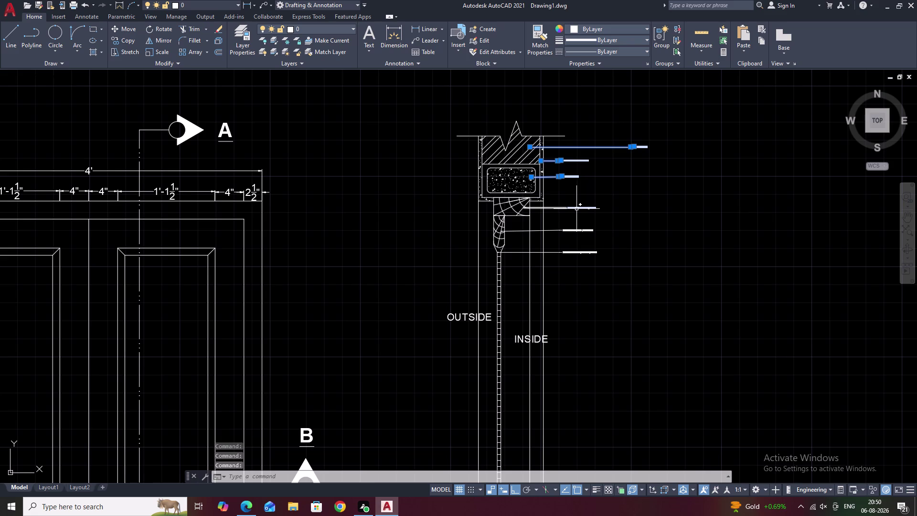
click(577, 208)
double_click(572, 231)
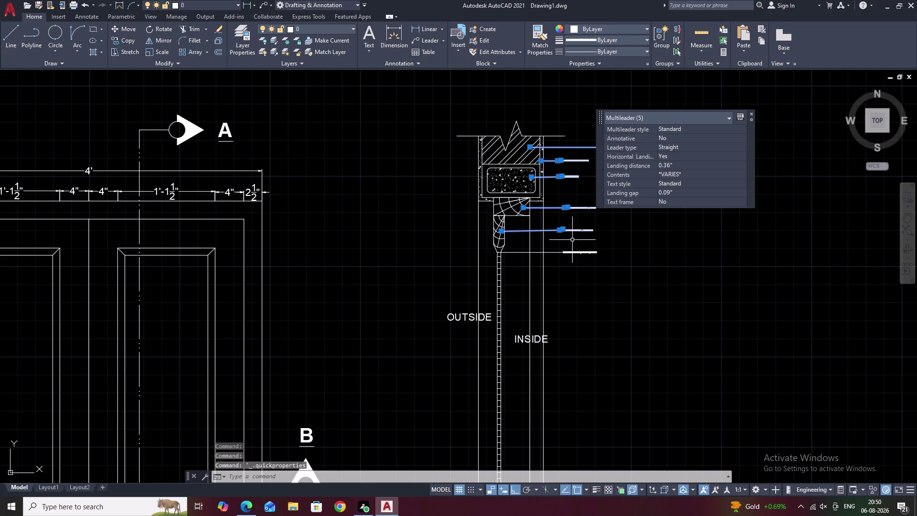
double_click(573, 253)
Add the middle rail, wooden panel and bottom rail leaders to the selection.
middle_drag(589, 282, 598, 191)
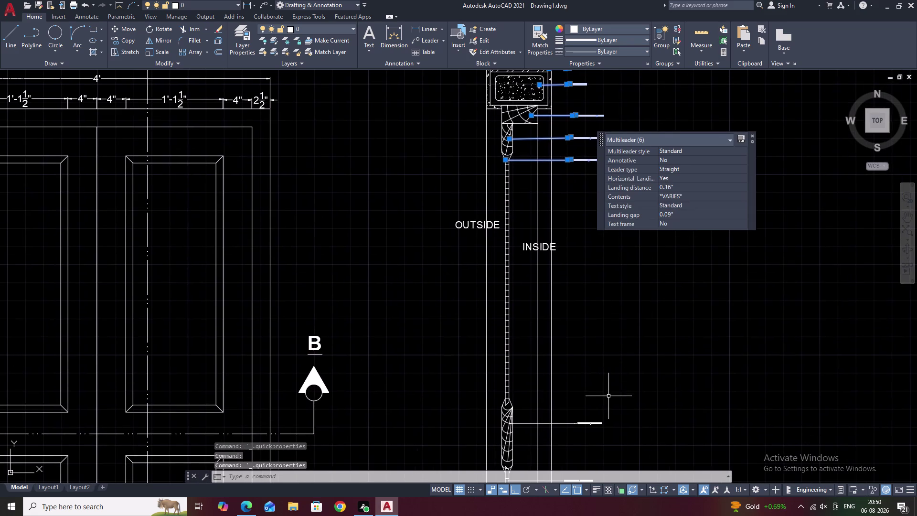
middle_drag(611, 397, 603, 242)
click(585, 267)
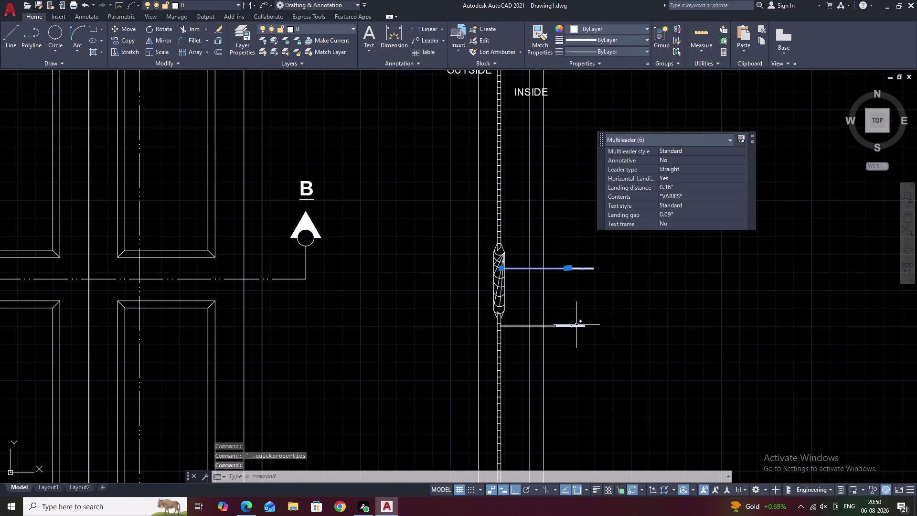
click(576, 327)
middle_drag(607, 341, 613, 169)
click(601, 360)
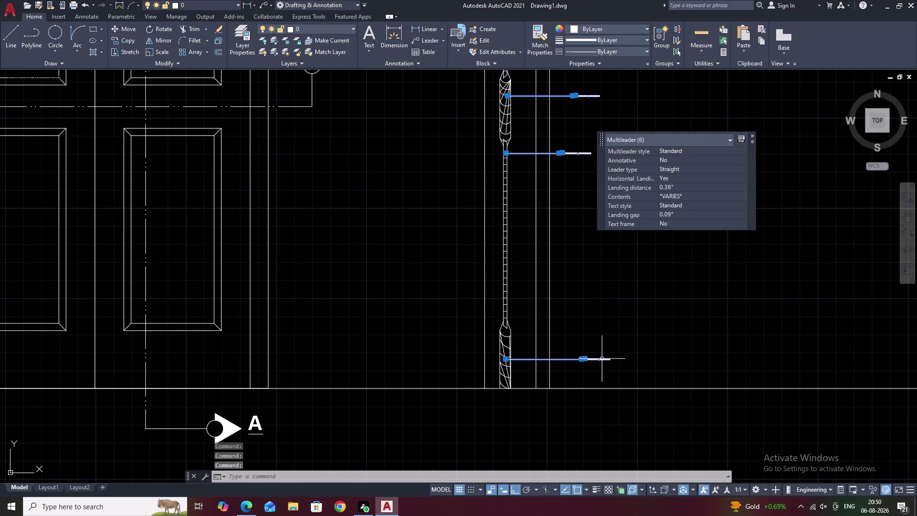
Set the selected leaders' landing distance to 2.00" in Quick Properties, then close it.
drag(678, 212, 660, 213)
click(678, 181)
click(678, 185)
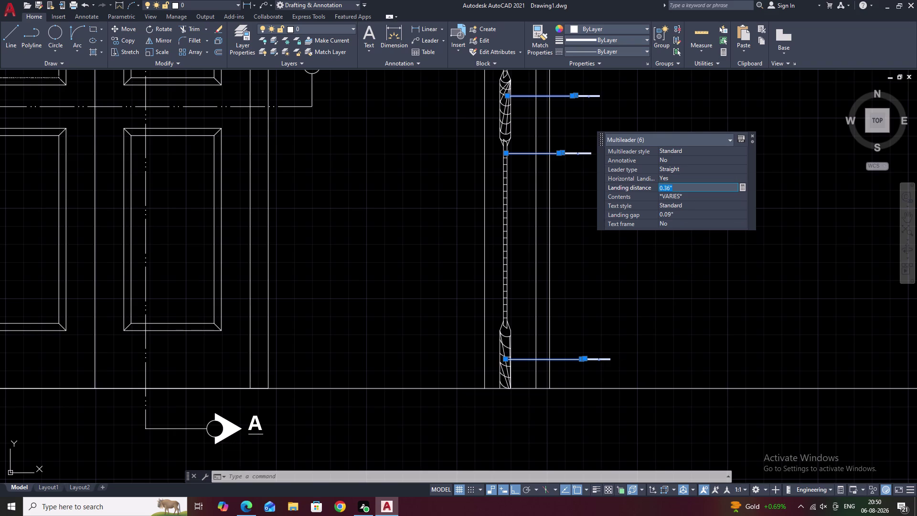
key(BackSpace)
key(2)
click(676, 266)
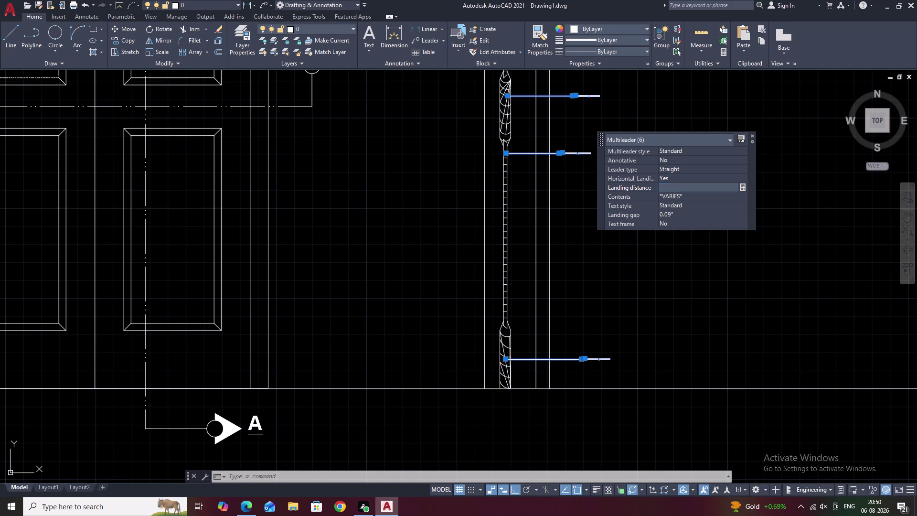
key(Escape)
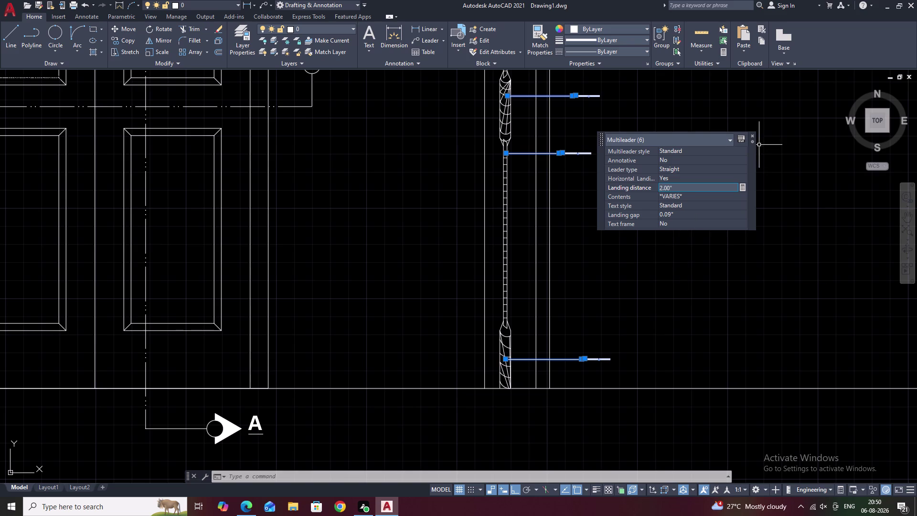
click(753, 134)
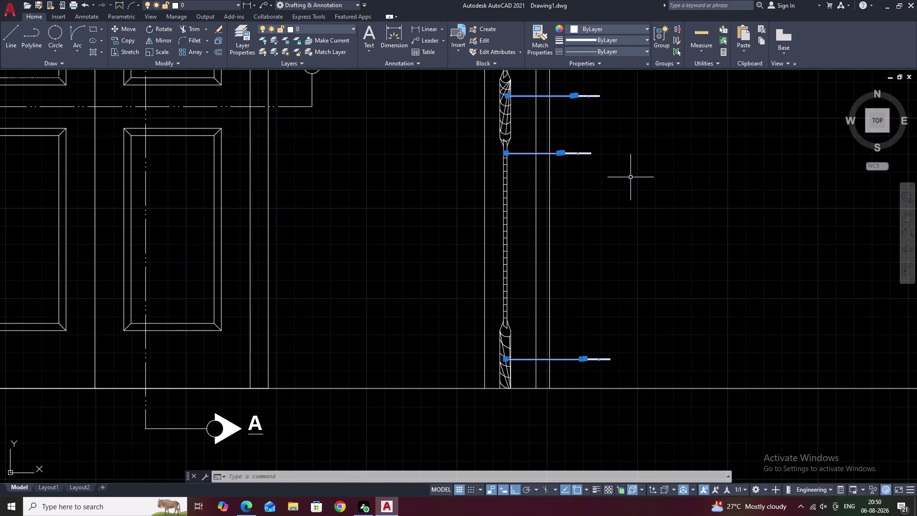
Give the nine section leaders 2-inch arrowheads and 2-inch text in Properties, then deselect them.
text(PR)
key(space)
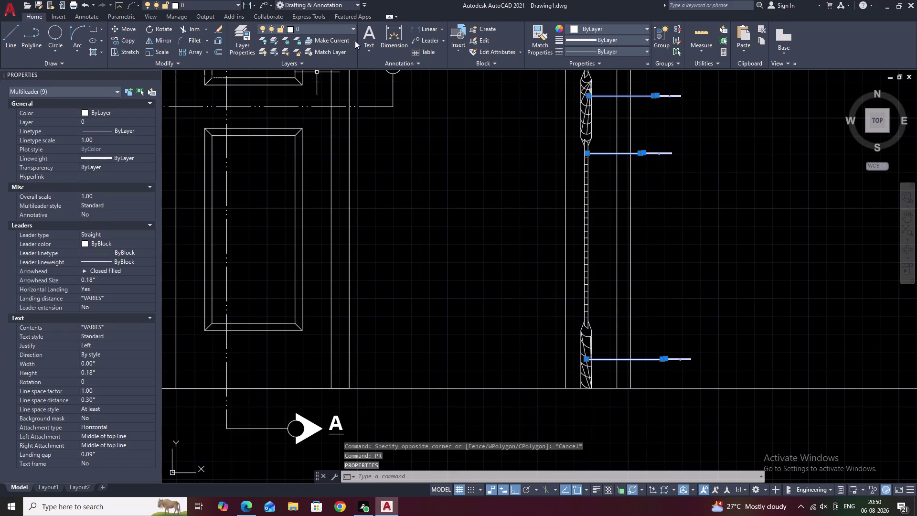
drag(104, 279, 84, 281)
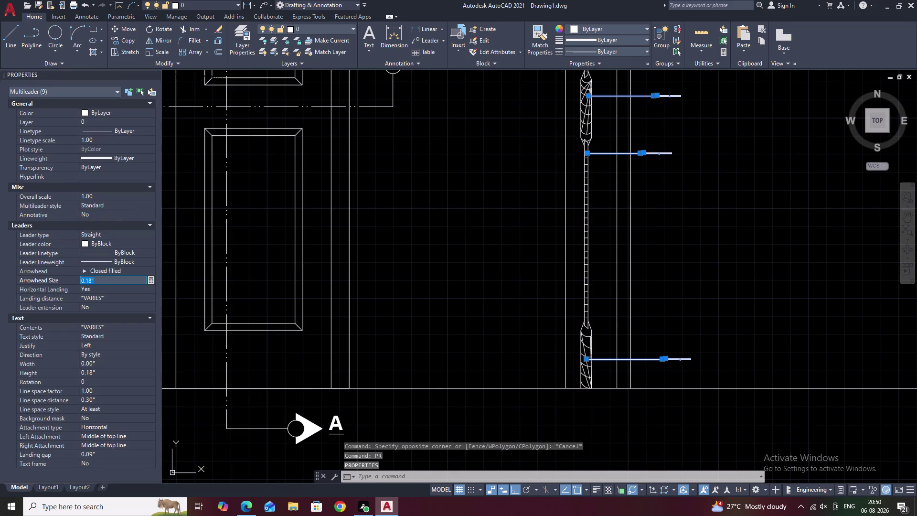
drag(84, 281, 82, 280)
key(BackSpace)
key(2)
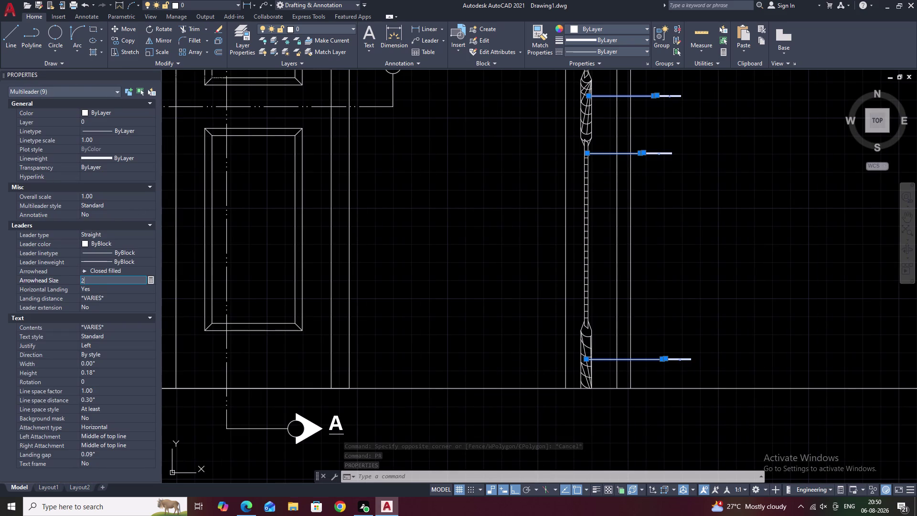
drag(107, 371, 94, 374)
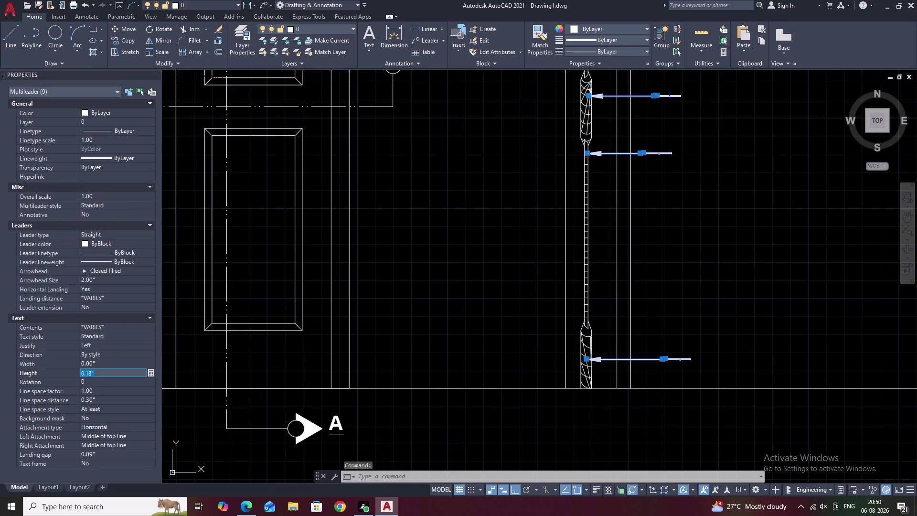
key(BackSpace)
key(2)
click(436, 273)
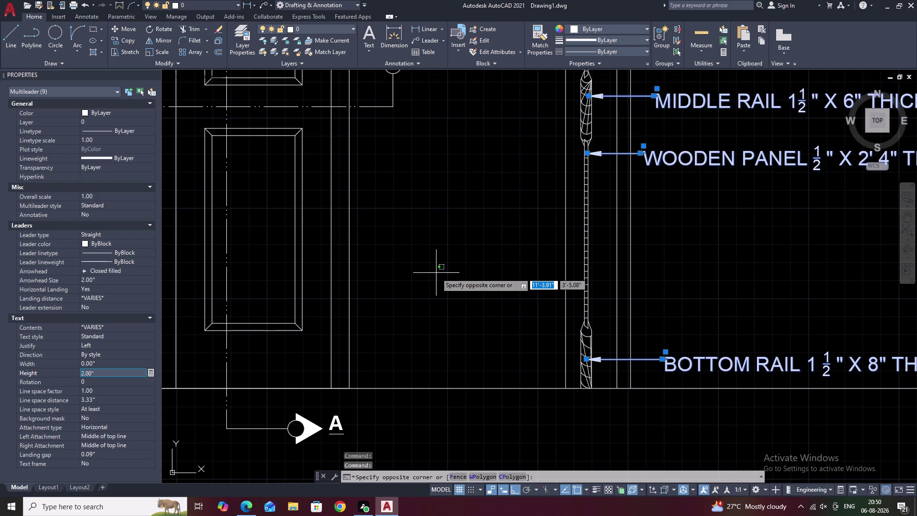
scroll(down, 3)
scroll(down, 3)
key(Escape)
key(Escape)
key(Escape)
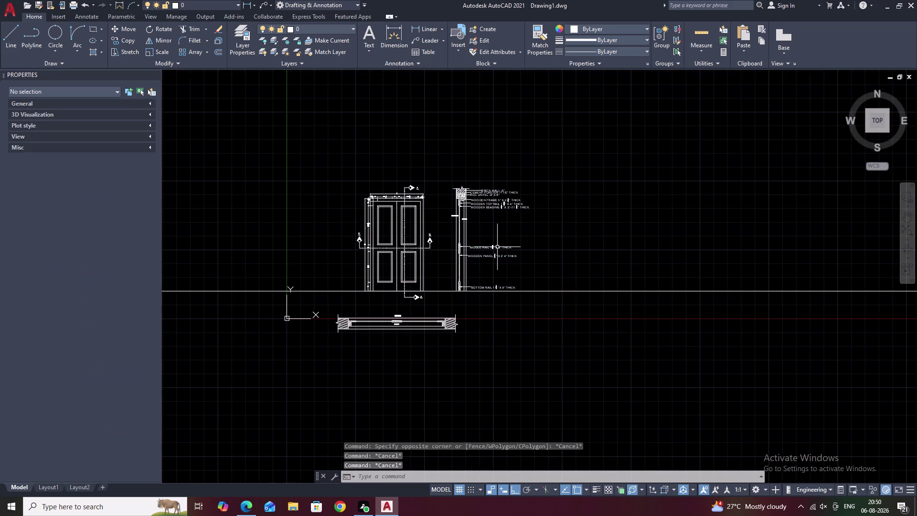
Select the brick wall, plaster, lintel, wooden frame and WOODEN TOP RAIL leaders.
scroll(up, 3)
scroll(up, 3)
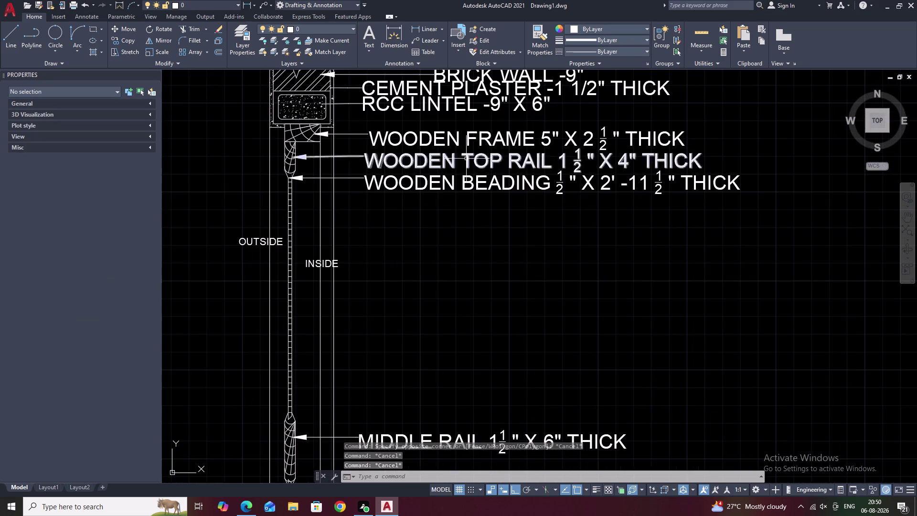
scroll(down, 3)
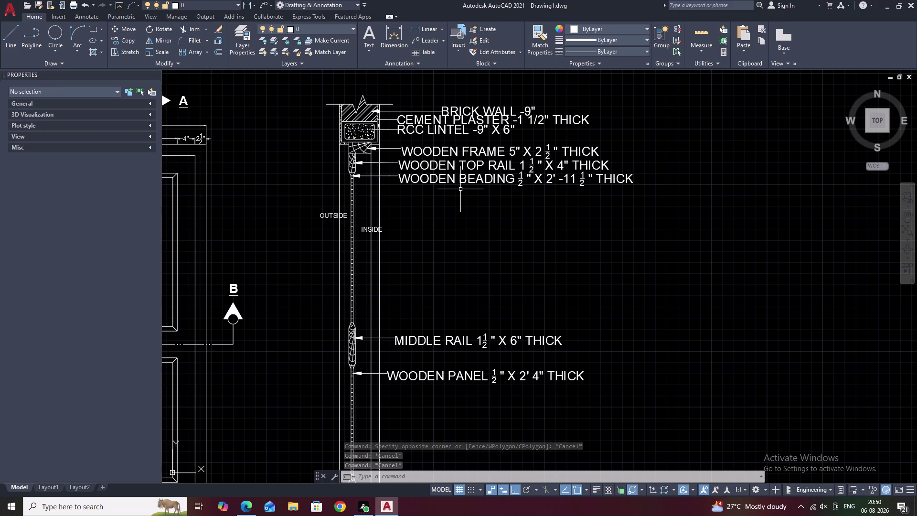
key(z)
key(Escape)
scroll(down, 3)
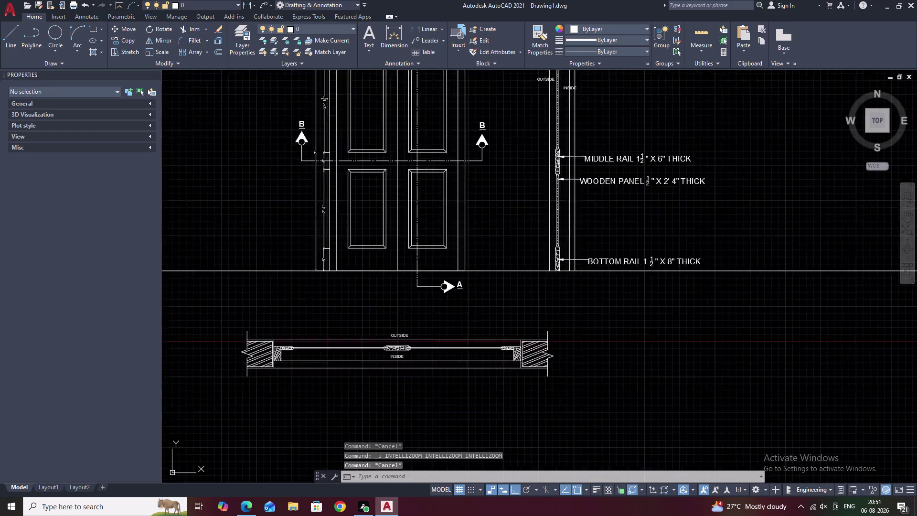
middle_drag(586, 212, 535, 265)
scroll(up, 3)
click(535, 126)
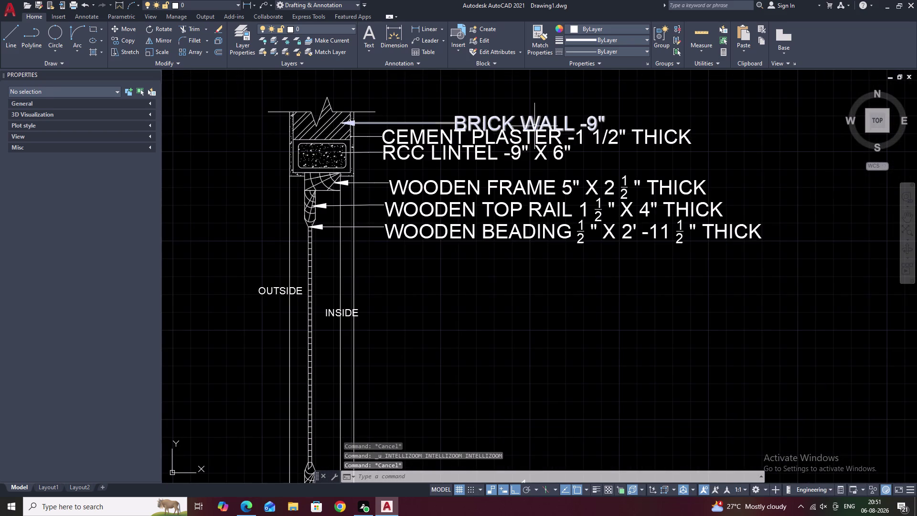
click(525, 141)
click(493, 155)
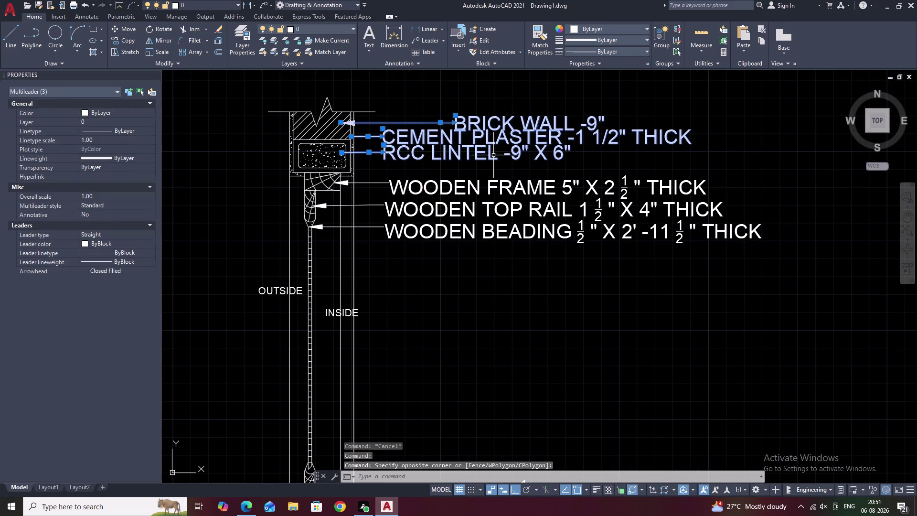
click(498, 189)
click(495, 201)
click(494, 185)
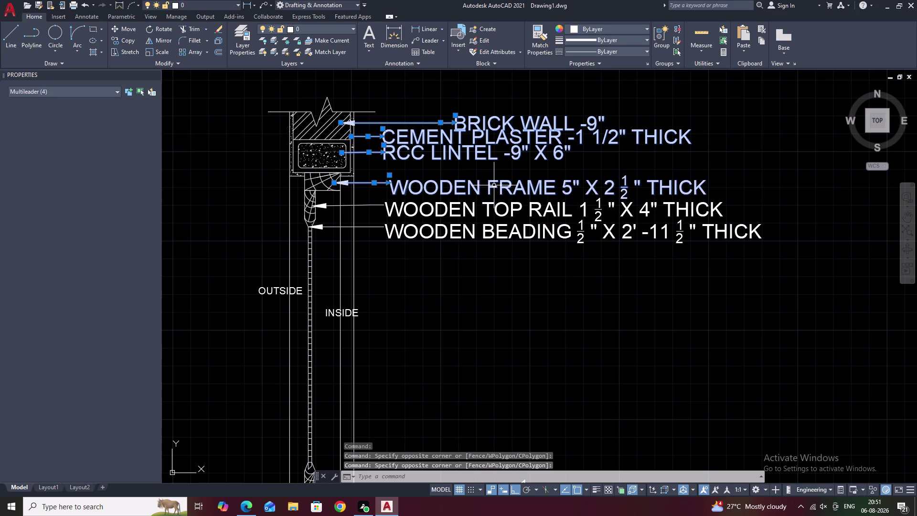
click(492, 208)
Add the WOODEN BEADING, MIDDLE RAIL, WOODEN PANEL and BOTTOM RAIL callouts to the selection.
middle_drag(492, 237, 493, 124)
click(483, 99)
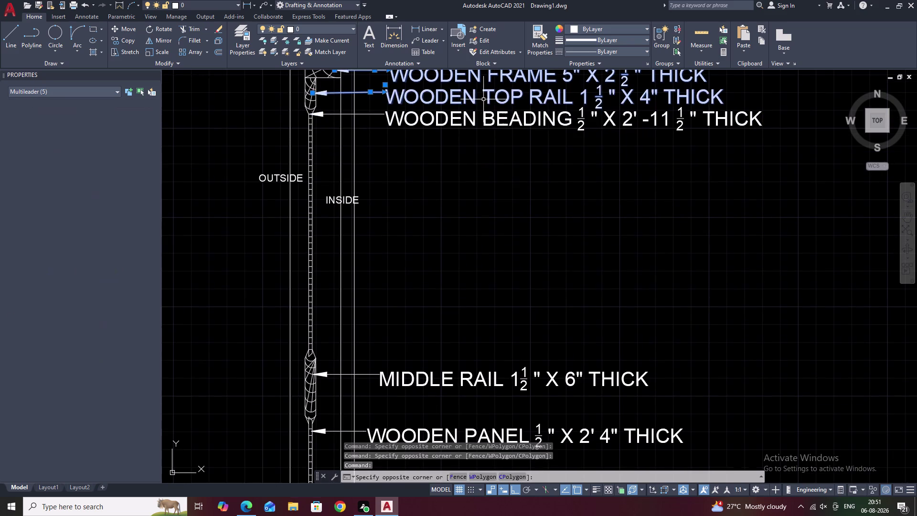
click(485, 123)
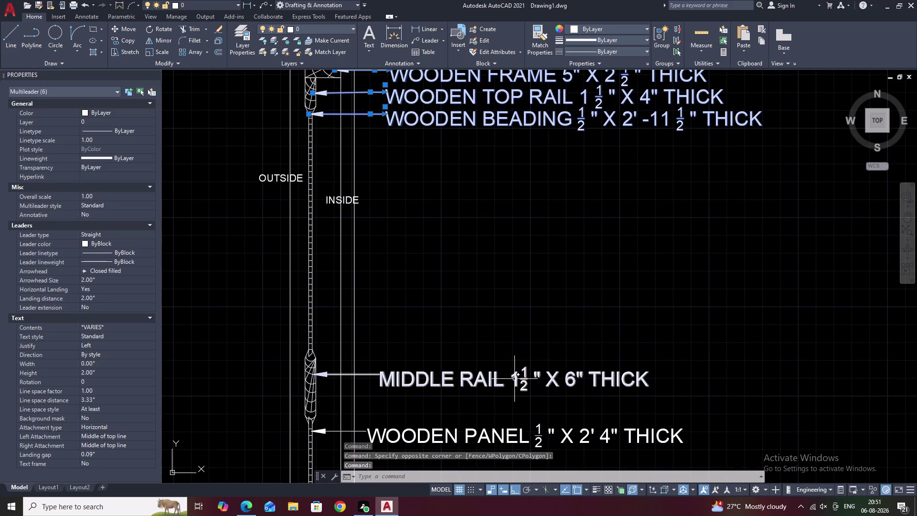
click(514, 379)
middle_drag(514, 379, 514, 281)
click(521, 335)
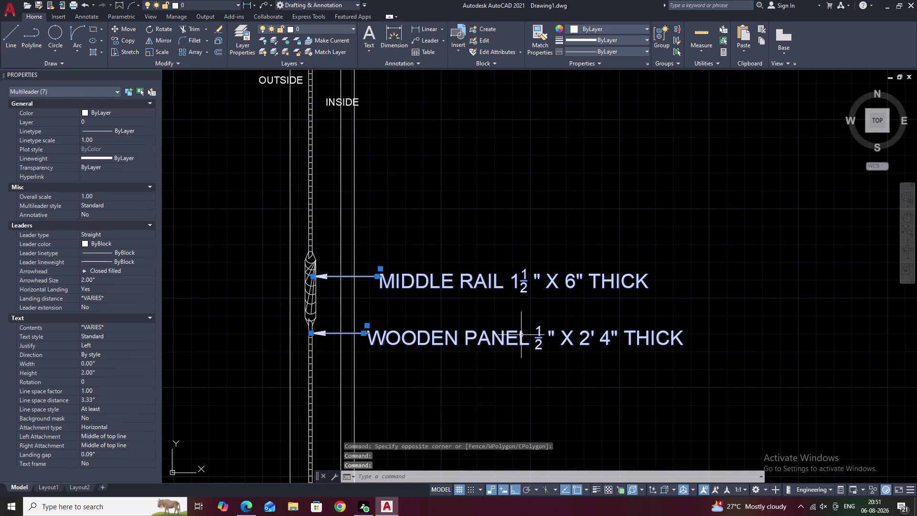
middle_drag(518, 344, 536, 172)
click(511, 365)
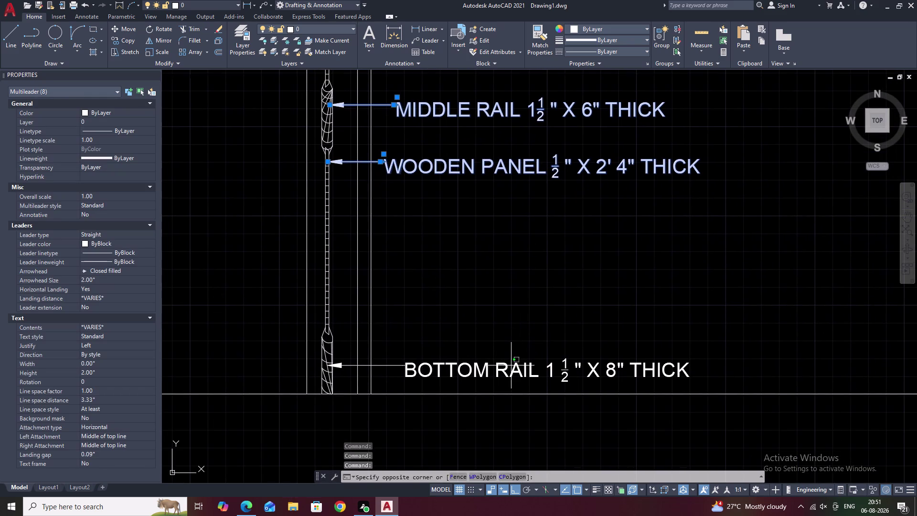
Set the selected leaders' arrowhead size to 1 inch and clear the selection.
click(502, 371)
click(110, 278)
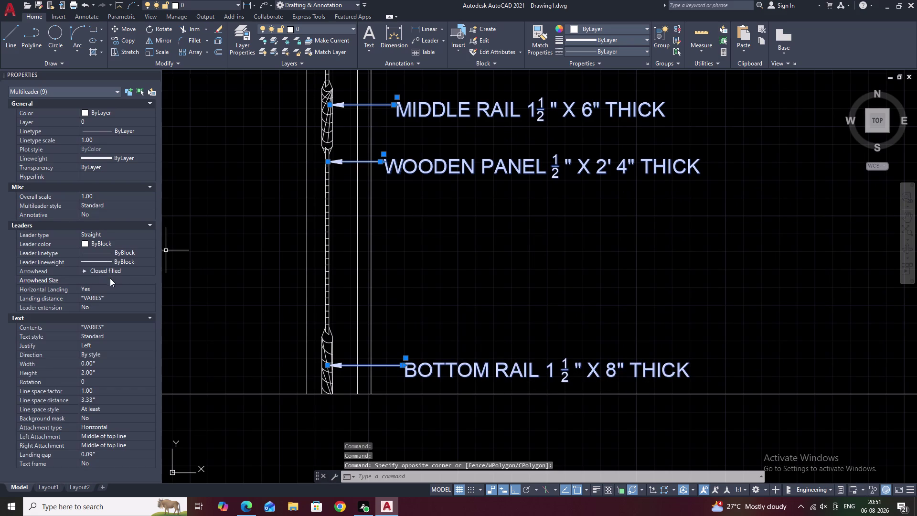
key(BackSpace)
key(1)
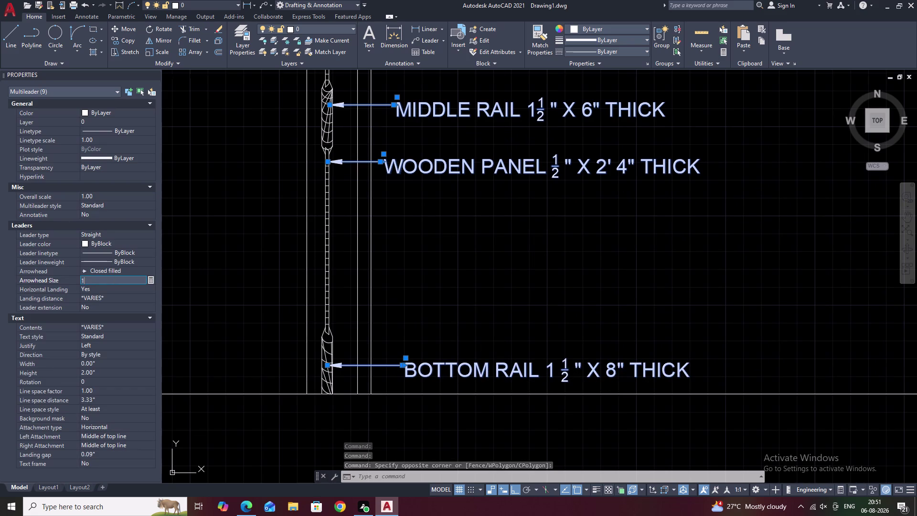
click(210, 347)
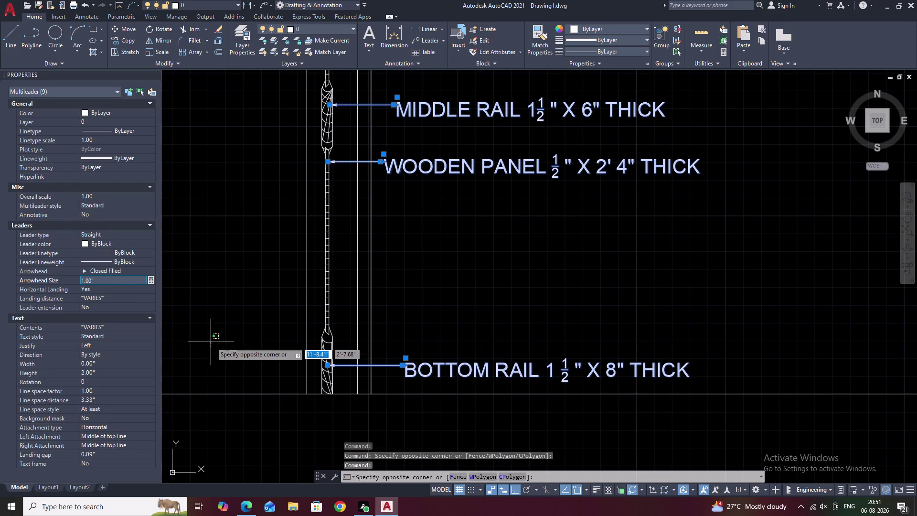
click(212, 326)
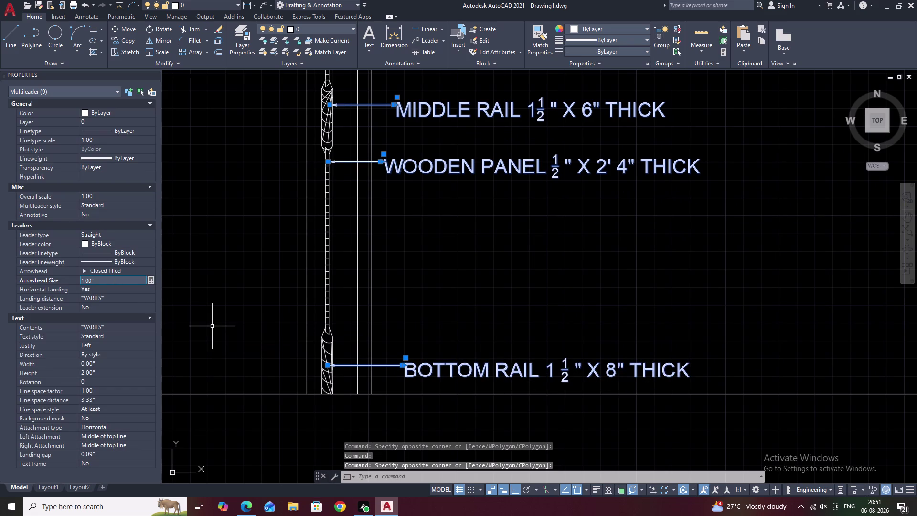
key(Escape)
scroll(down, 3)
Zoom to the top callouts and select the BRICK WALL -9" multileader.
scroll(down, 3)
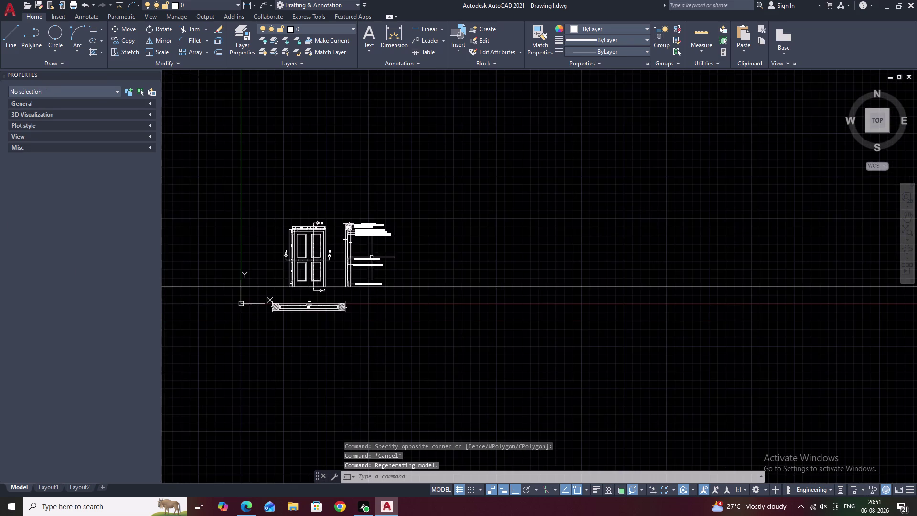
scroll(up, 3)
scroll(down, 3)
middle_drag(412, 204, 411, 244)
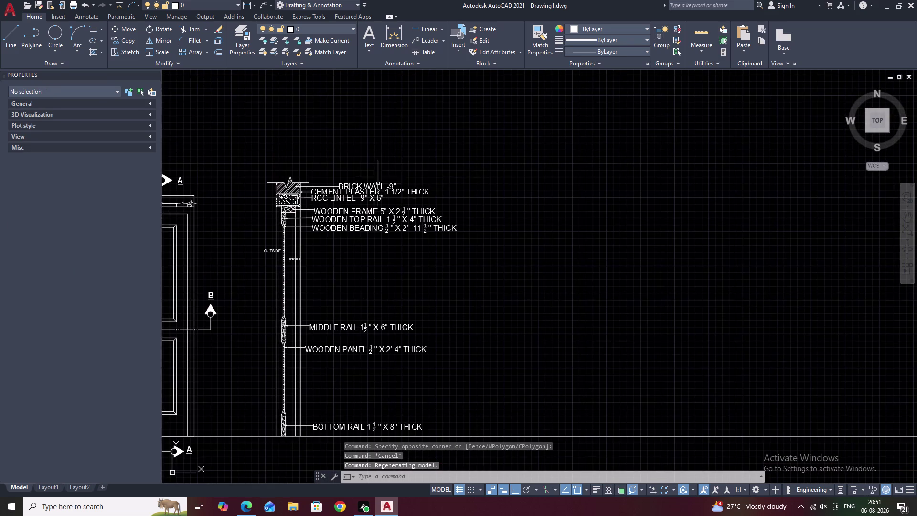
scroll(up, 3)
double_click(351, 179)
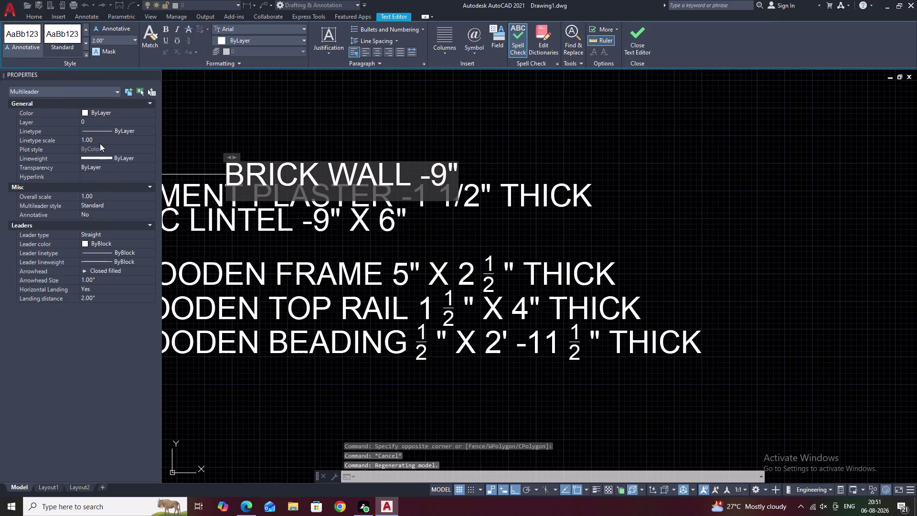
key(Escape)
click(339, 176)
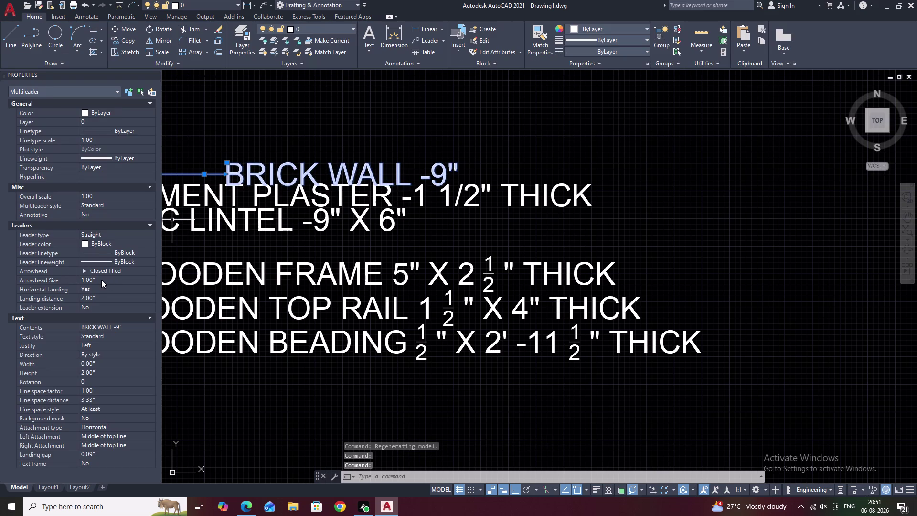
Change its arrowhead size to 0.5, fixing a mistyped value, and clear the selection.
drag(104, 279, 77, 279)
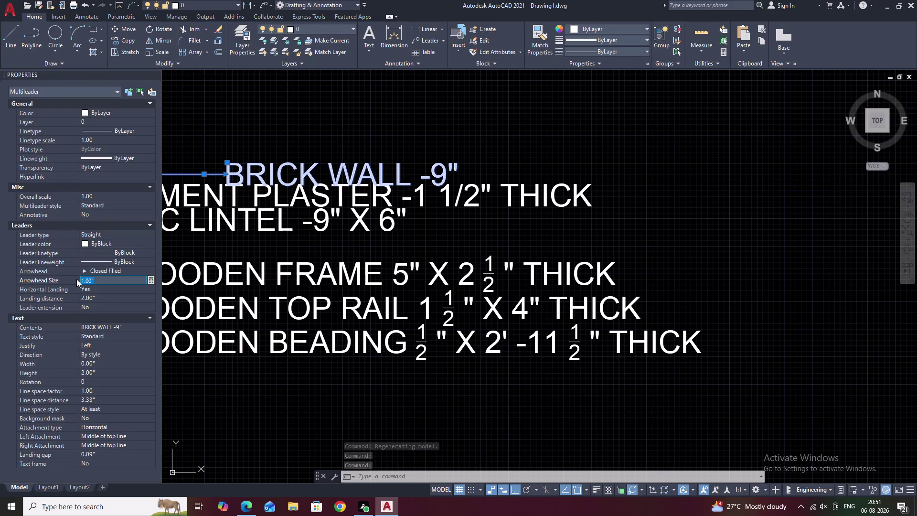
key(BackSpace)
text(05)
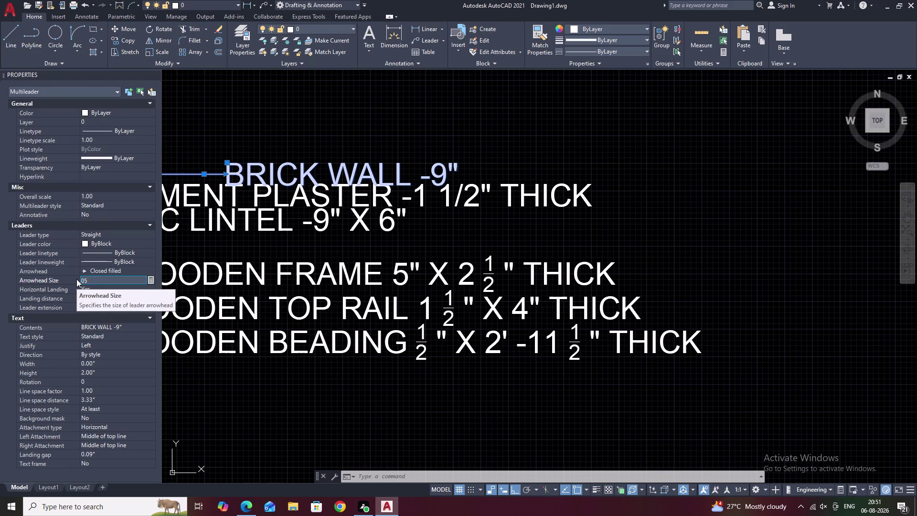
key(BackSpace)
key(BackSpace)
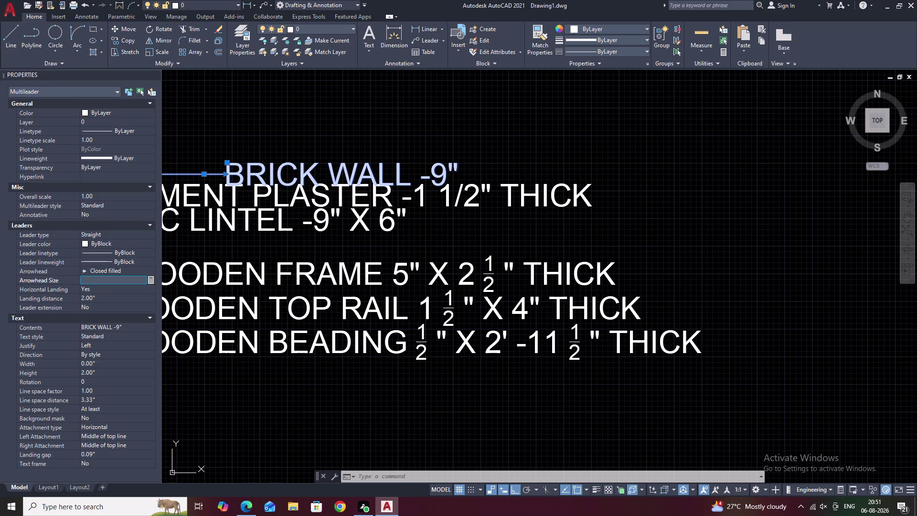
text(.5)
click(213, 395)
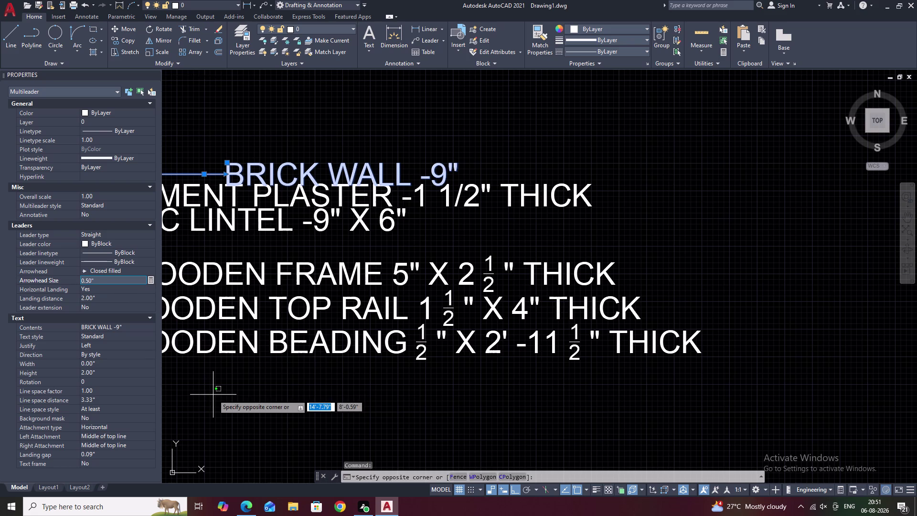
key(Escape)
key(Escape)
scroll(up, 3)
scroll(down, 3)
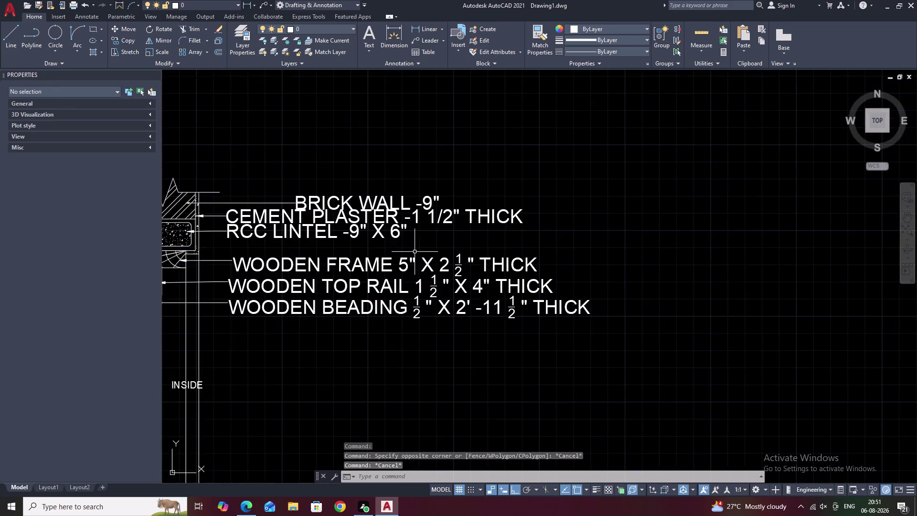
Undo the recent view and callout property changes with repeated Ctrl+Z.
scroll(down, 3)
scroll(up, 3)
key(Escape)
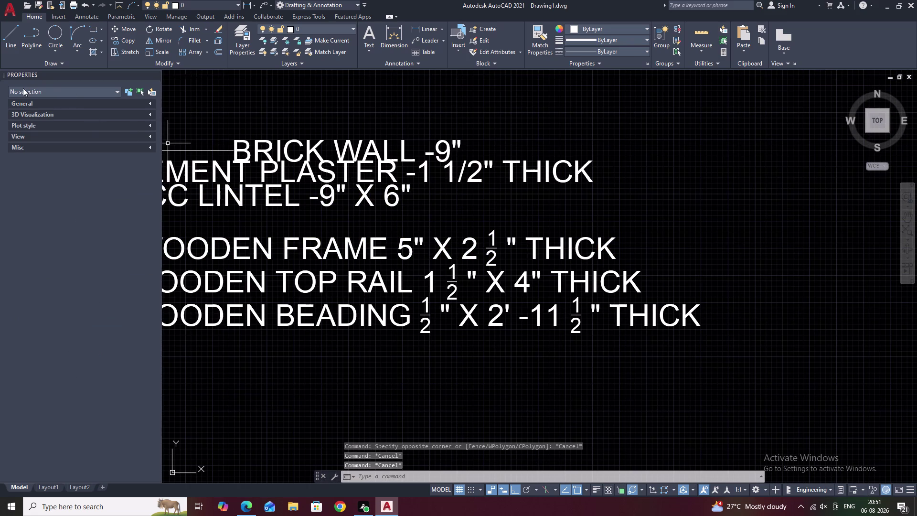
scroll(down, 3)
key(ctrl+z)
key(ctrl+z)
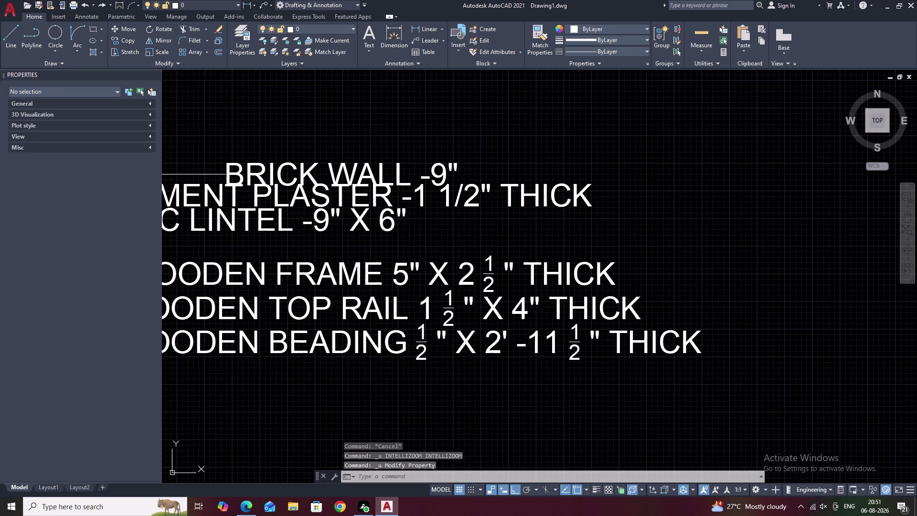
key(ctrl+z)
key(ctrl+z)
key(Escape)
key(ctrl+z)
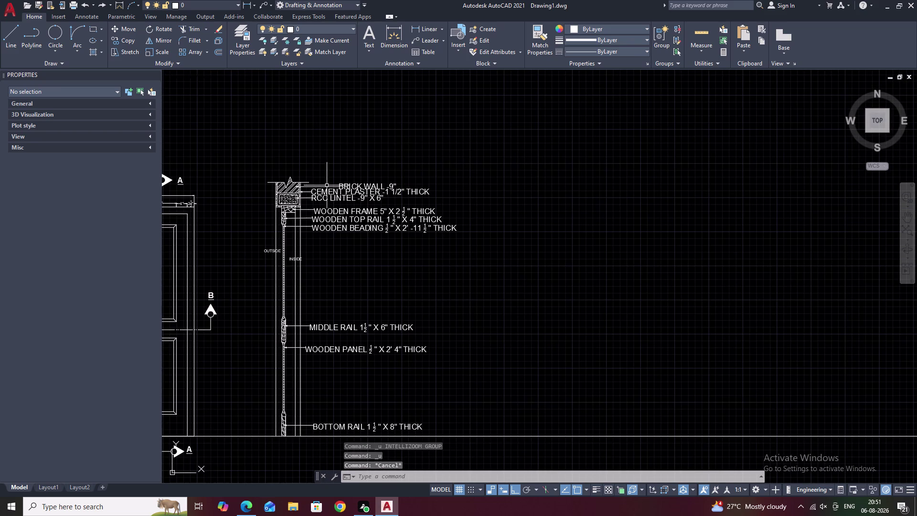
key(ctrl+z)
key(ctrl+z)
key(ctrl+z)
Pan and zoom to the door head detail.
scroll(down, 3)
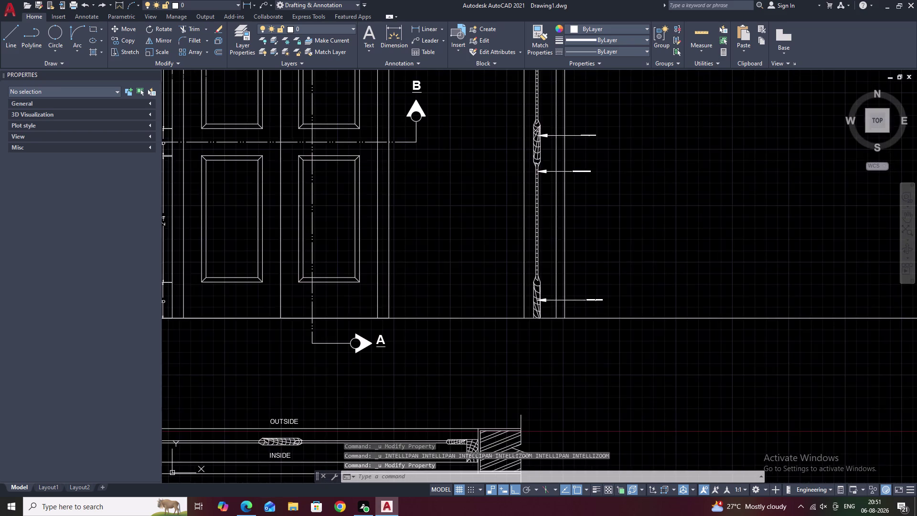
middle_drag(454, 201, 385, 294)
scroll(down, 3)
middle_click(483, 182)
scroll(up, 3)
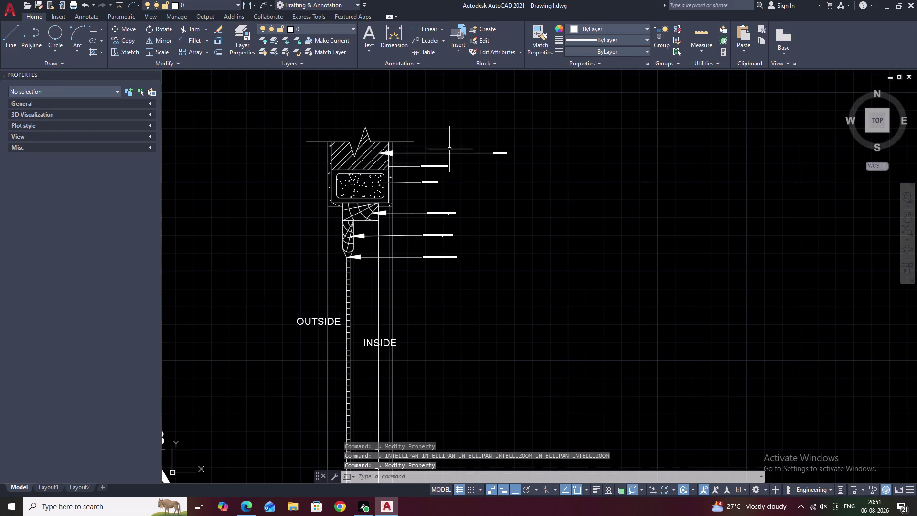
Select the BRICK WALL, head detail, frame and rail callouts.
click(455, 153)
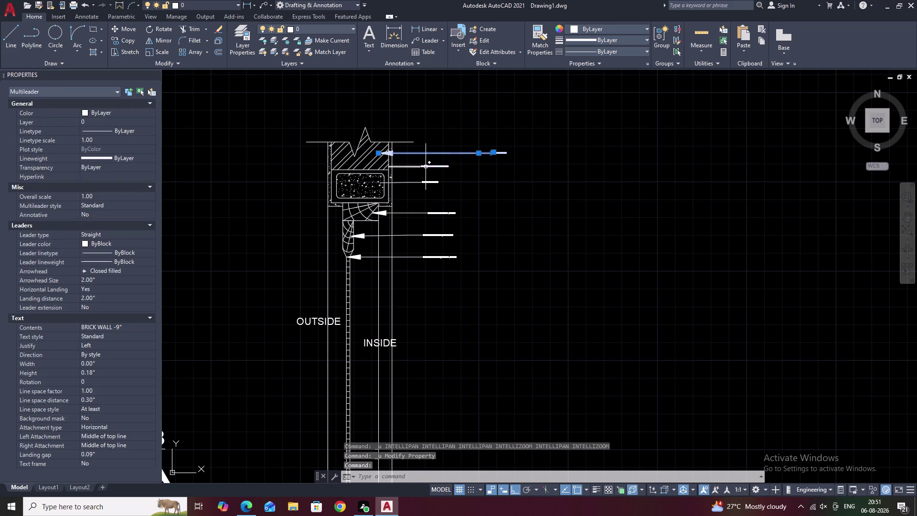
click(429, 168)
click(427, 180)
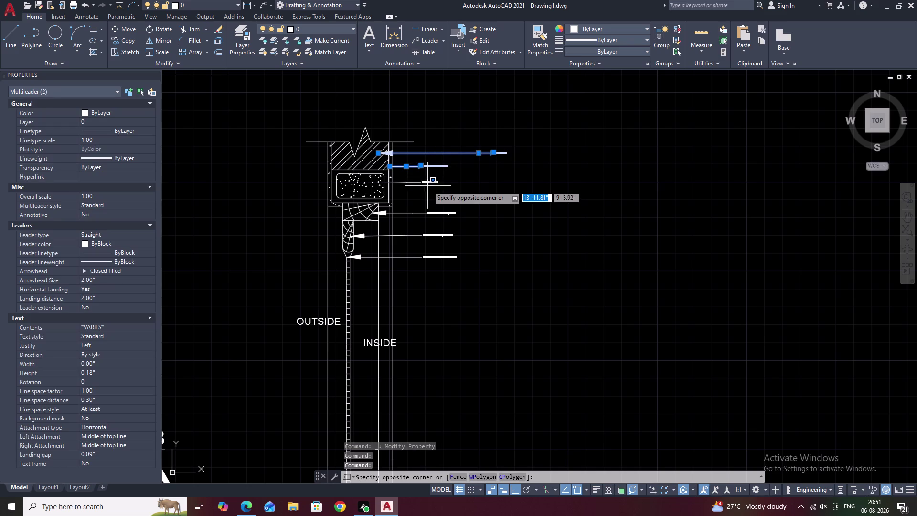
click(427, 182)
click(426, 180)
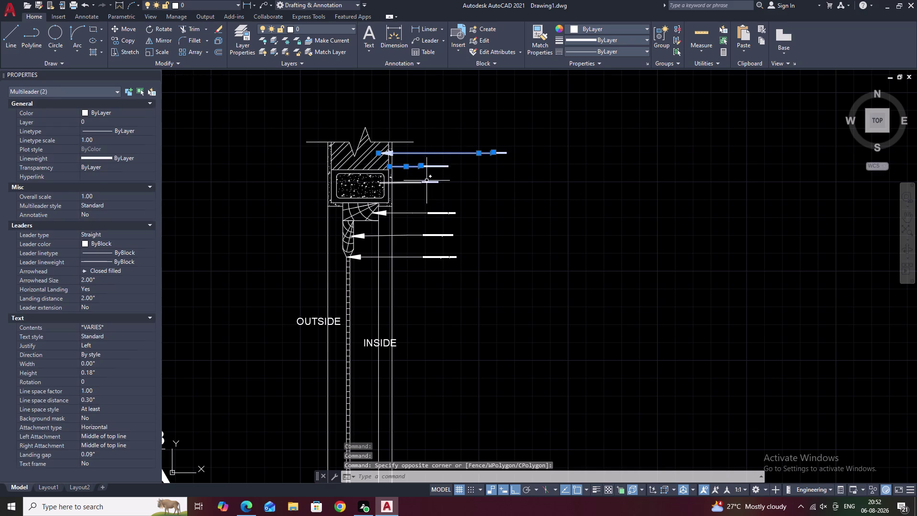
click(438, 215)
click(436, 235)
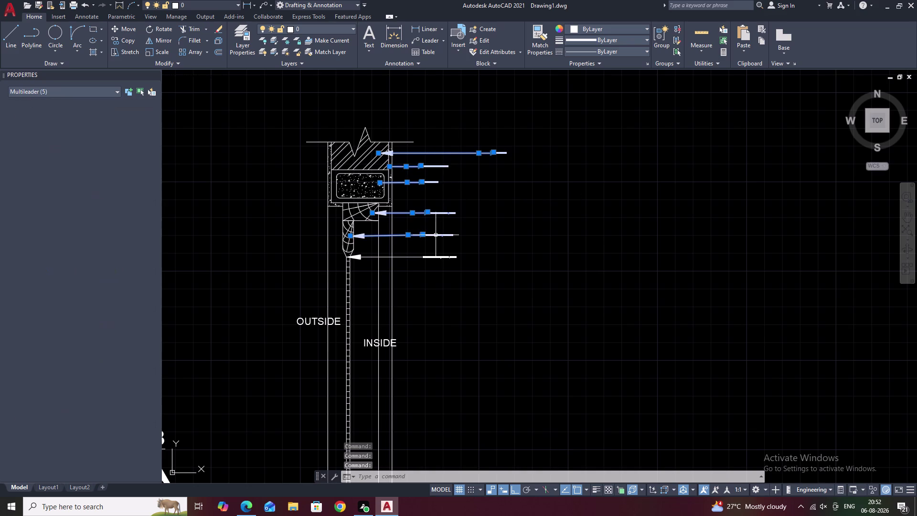
click(434, 257)
Add the MIDDLE RAIL, WOODEN PANEL and BOTTOM RAIL callouts to the selection.
middle_drag(435, 291, 453, 89)
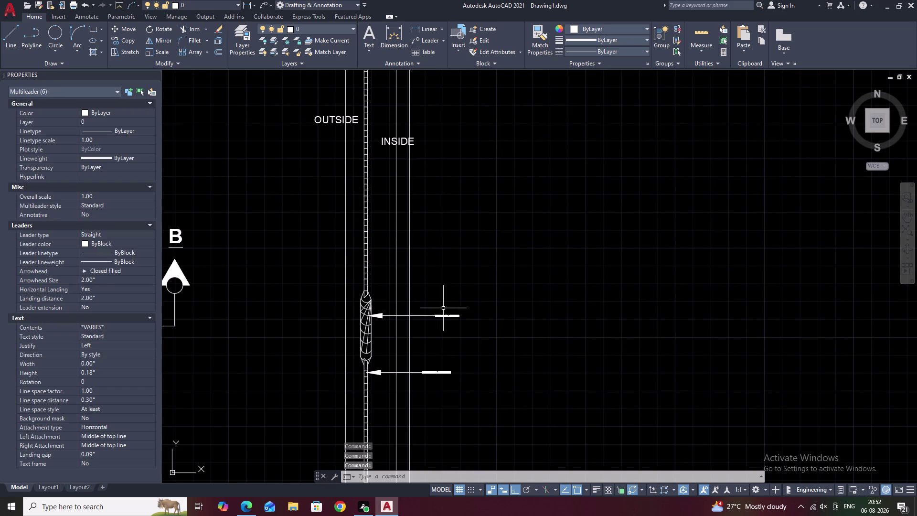
click(443, 314)
middle_drag(447, 308, 468, 202)
click(461, 268)
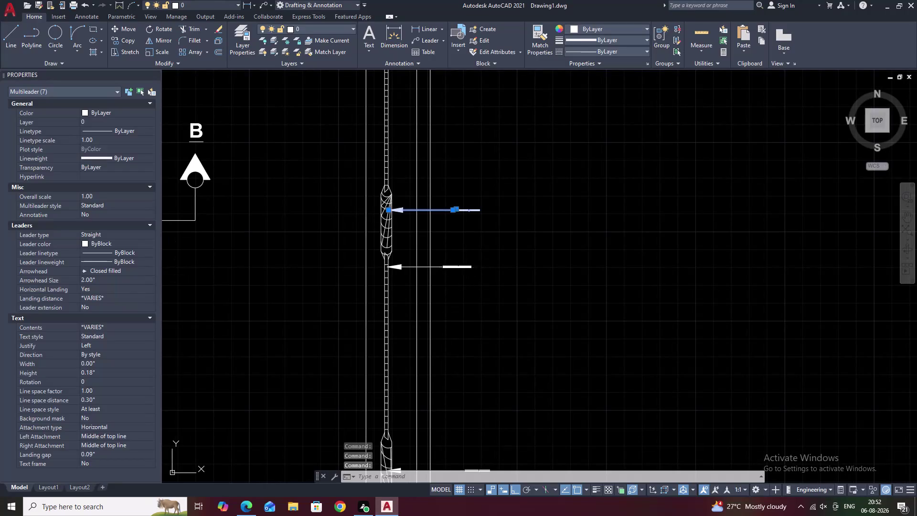
middle_drag(463, 290, 475, 88)
click(490, 268)
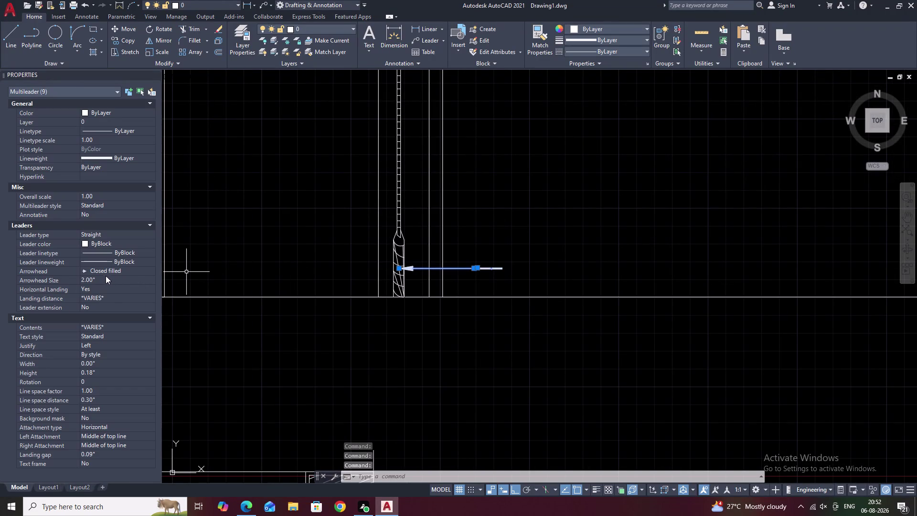
Set the selected callouts' text height to 1 inch.
drag(105, 369, 90, 371)
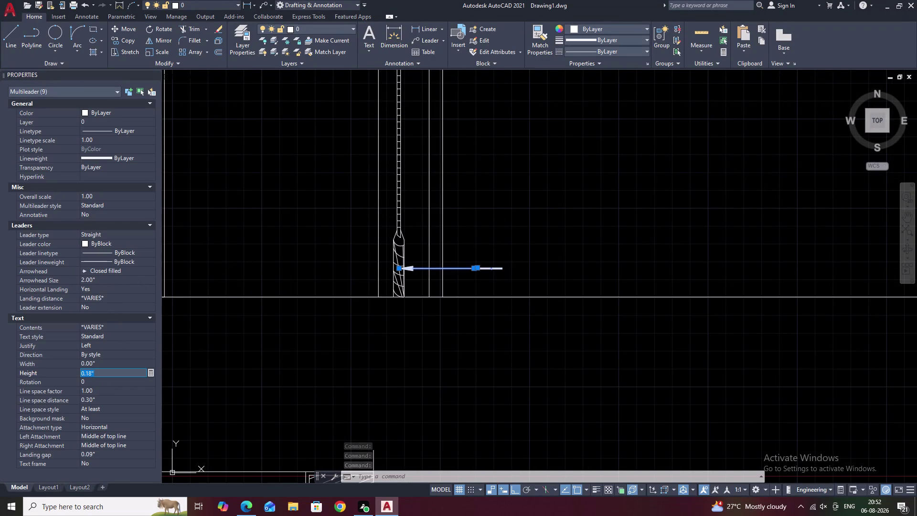
key(BackSpace)
key(1)
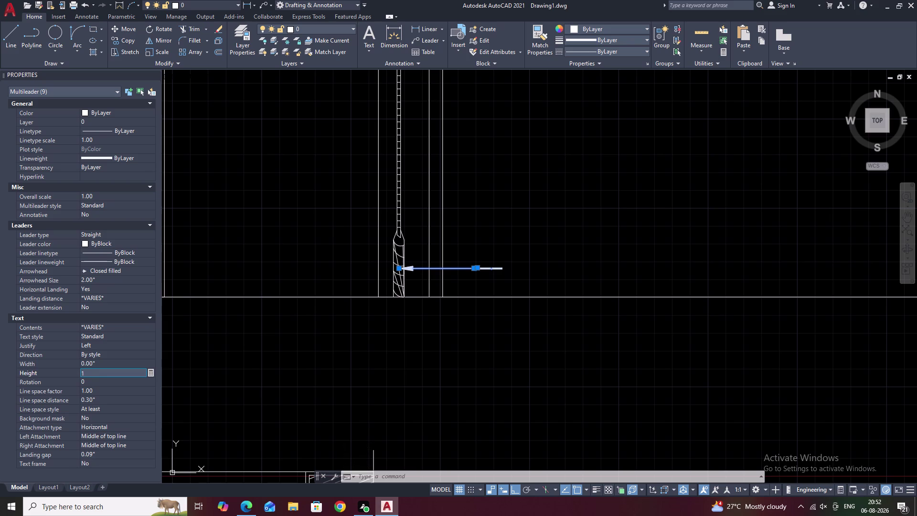
click(204, 372)
key(Escape)
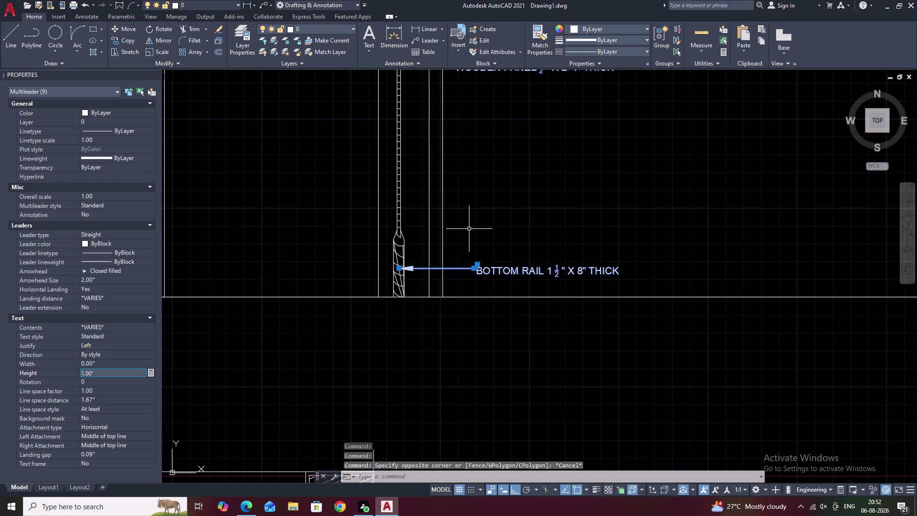
Recenter the vertical section and window-select its upper leader labels.
scroll(down, 3)
middle_drag(493, 204, 481, 263)
key(Escape)
scroll(up, 3)
scroll(down, 3)
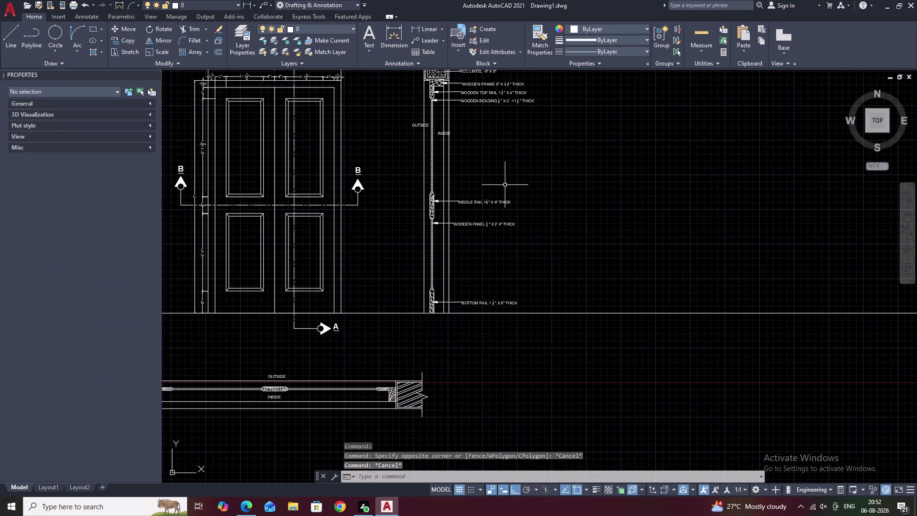
middle_drag(505, 185, 495, 262)
drag(522, 112, 478, 289)
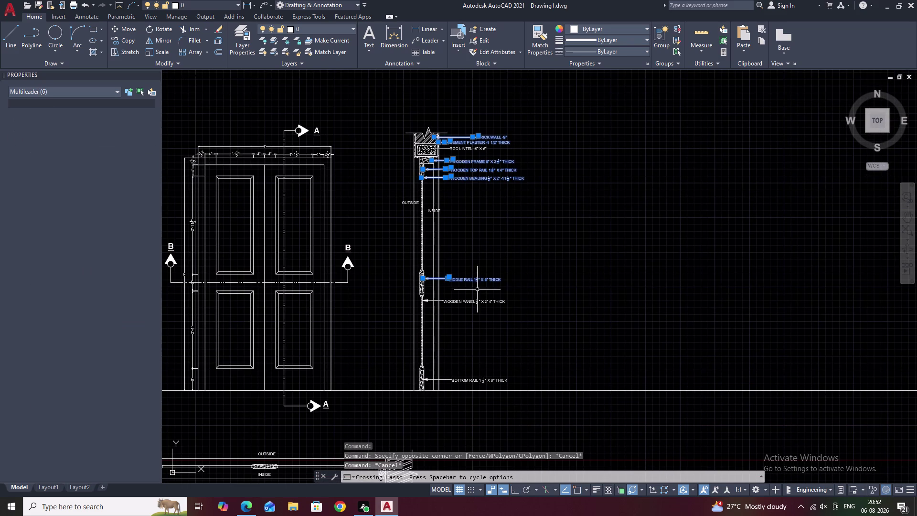
middle_drag(493, 293, 496, 205)
Add the lower section labels to the selection and launch MLEADERALIGN from the Leader dropdown.
drag(496, 205, 473, 292)
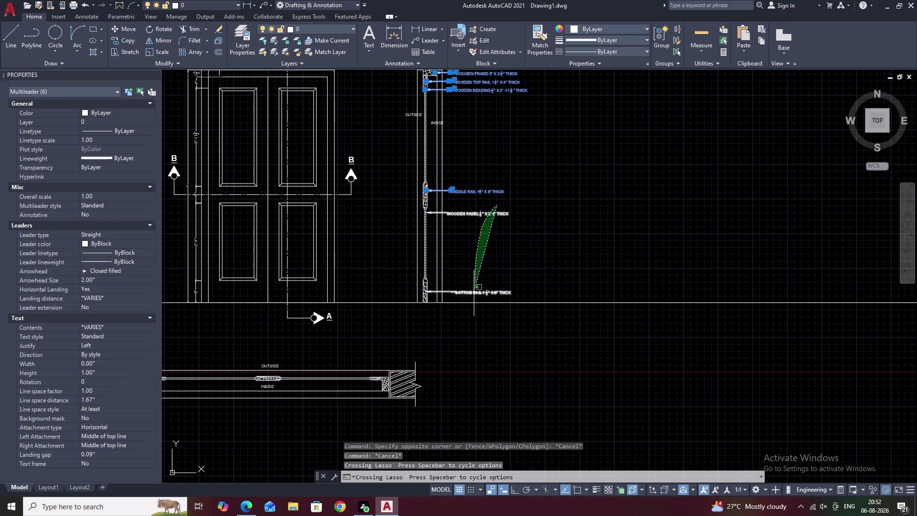
click(442, 40)
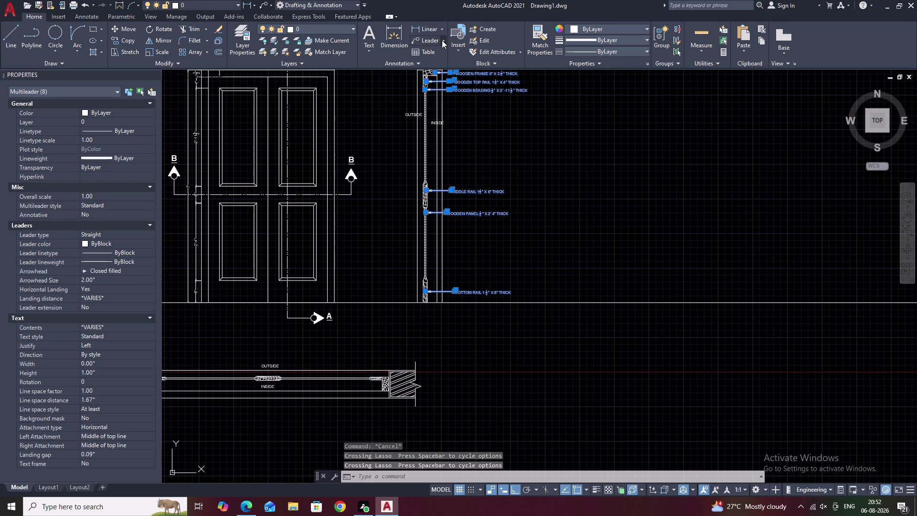
click(439, 118)
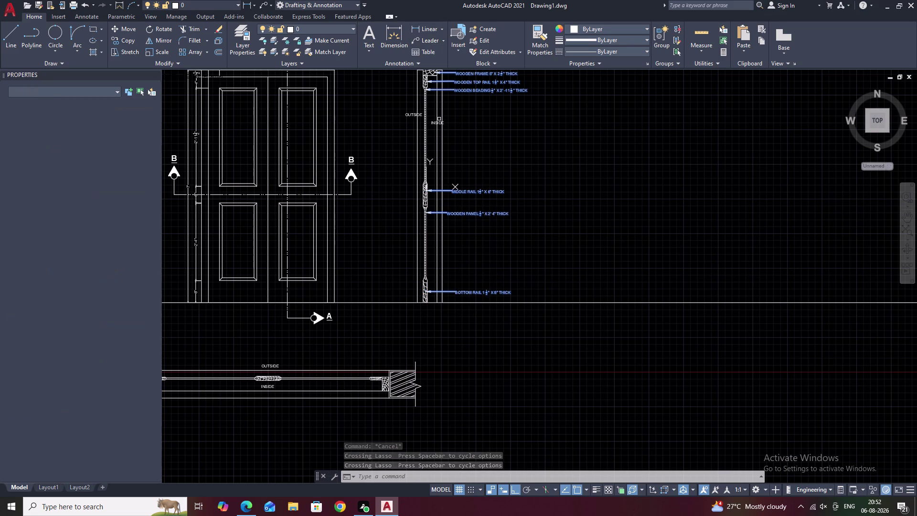
middle_drag(529, 135, 516, 195)
drag(471, 108, 469, 71)
click(475, 72)
scroll(down, 3)
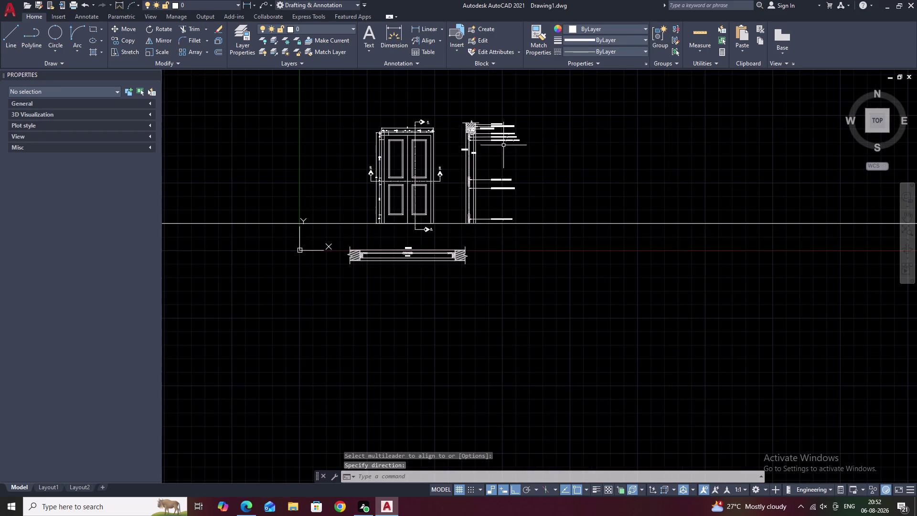
scroll(up, 3)
scroll(up, 3)
middle_drag(470, 103, 480, 140)
Align the RCC LINTEL label with the BRICK WALL leader and end the command.
click(414, 119)
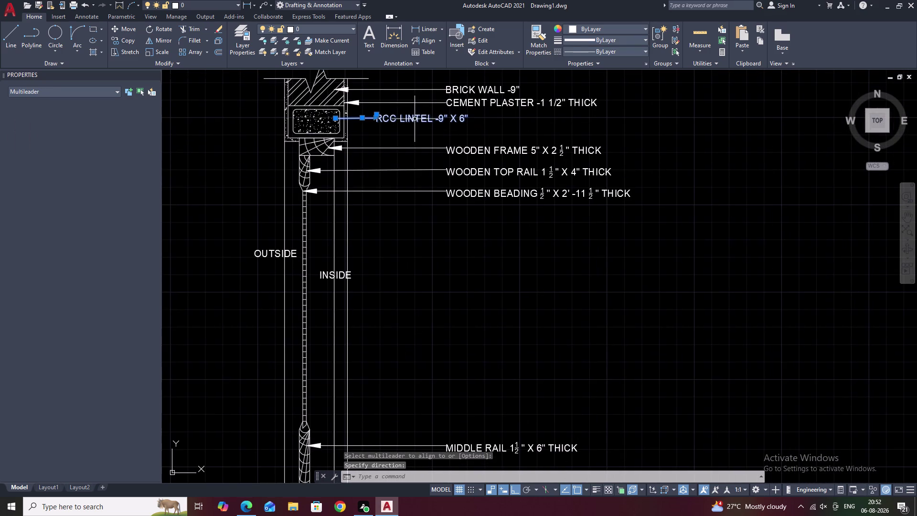
click(427, 39)
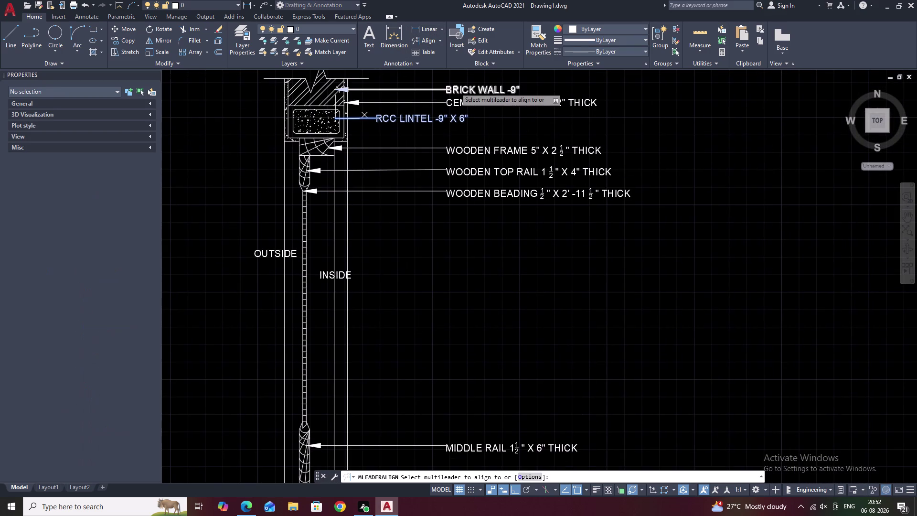
drag(447, 92, 446, 71)
click(455, 75)
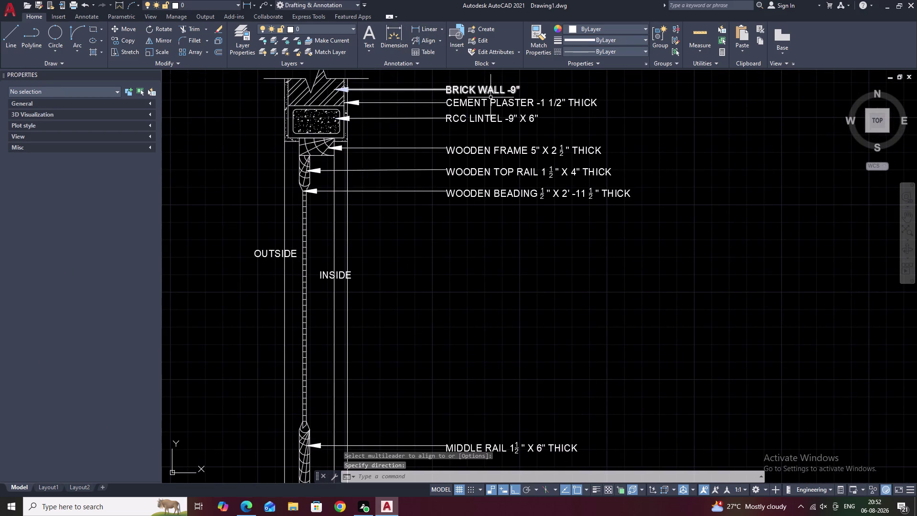
scroll(down, 3)
middle_drag(578, 180, 580, 138)
key(Escape)
Pan to the plan section's hatched wall end and begin a new leader note there.
scroll(up, 3)
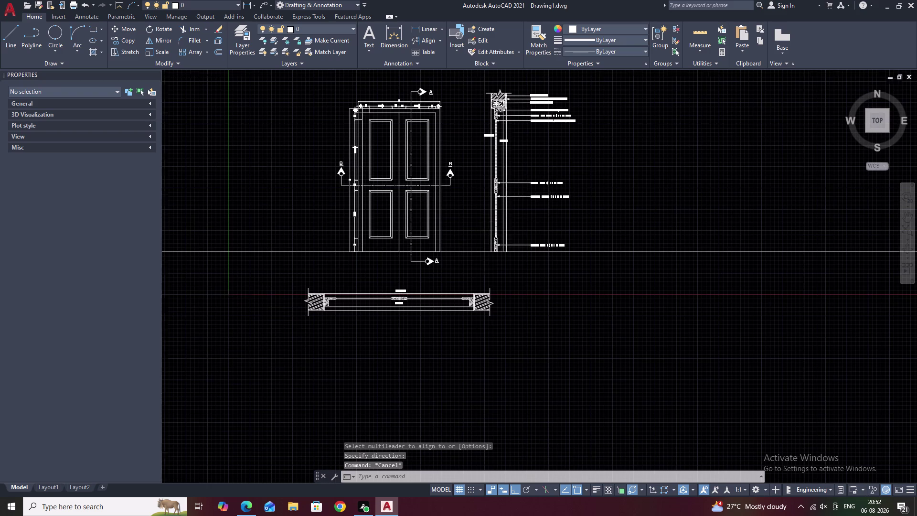
scroll(up, 3)
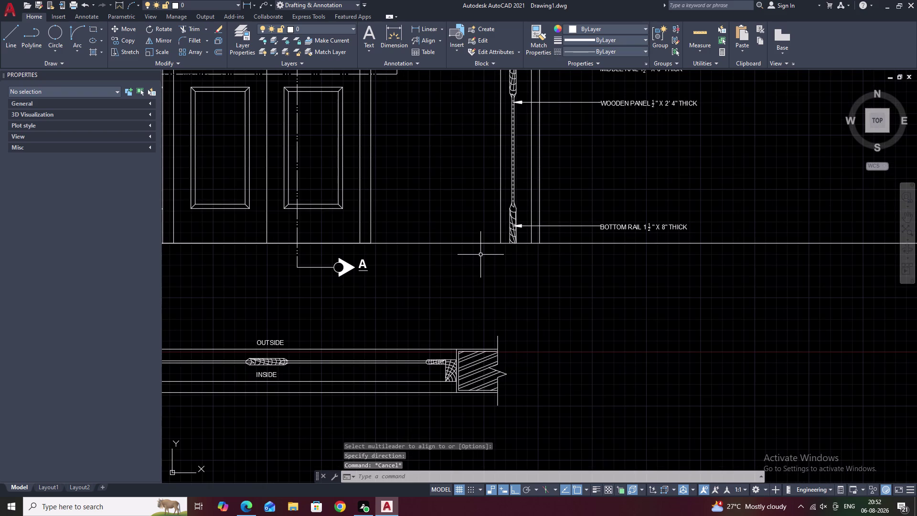
middle_drag(509, 282, 501, 202)
scroll(up, 3)
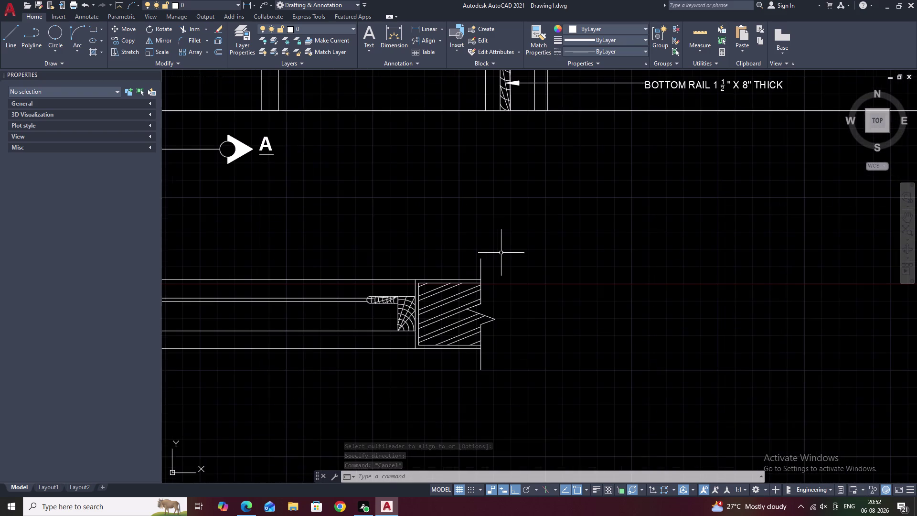
middle_drag(501, 253, 501, 132)
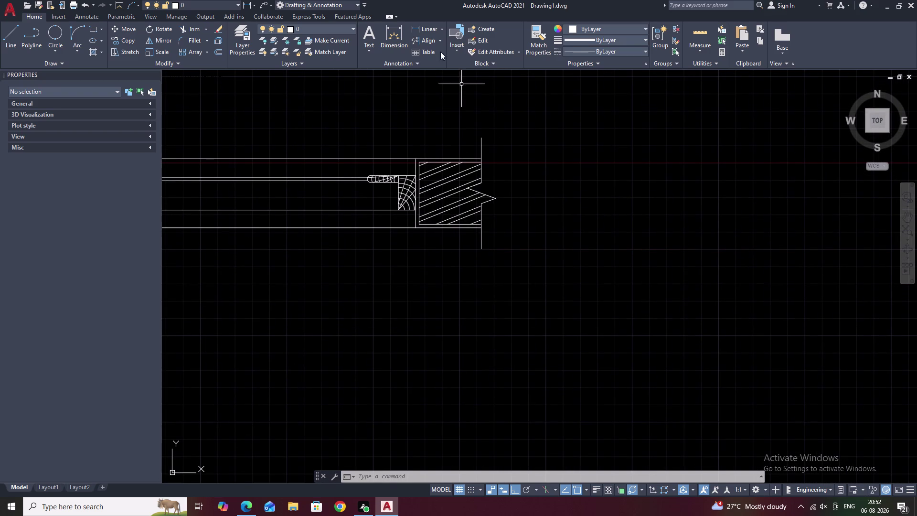
click(422, 36)
key(Escape)
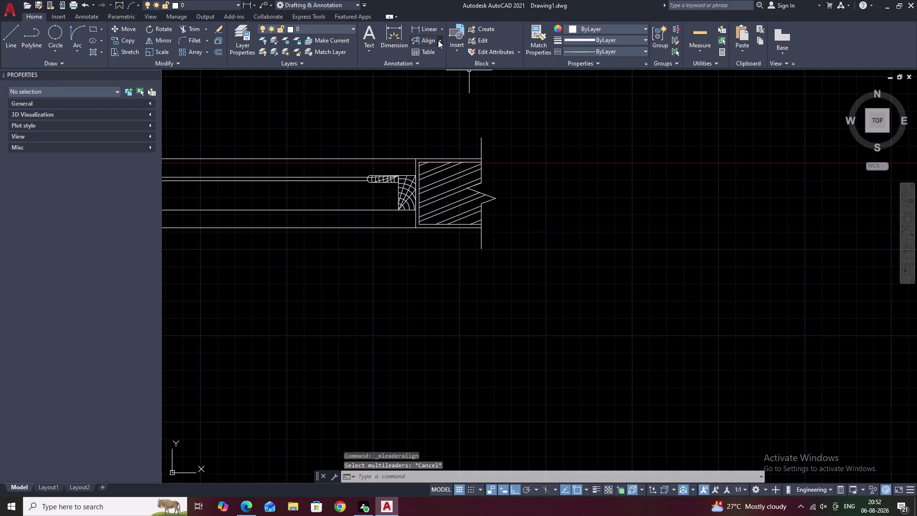
click(438, 40)
click(424, 53)
Add a leader from the hatched wall end with the note BRICK WALL -9".
click(442, 214)
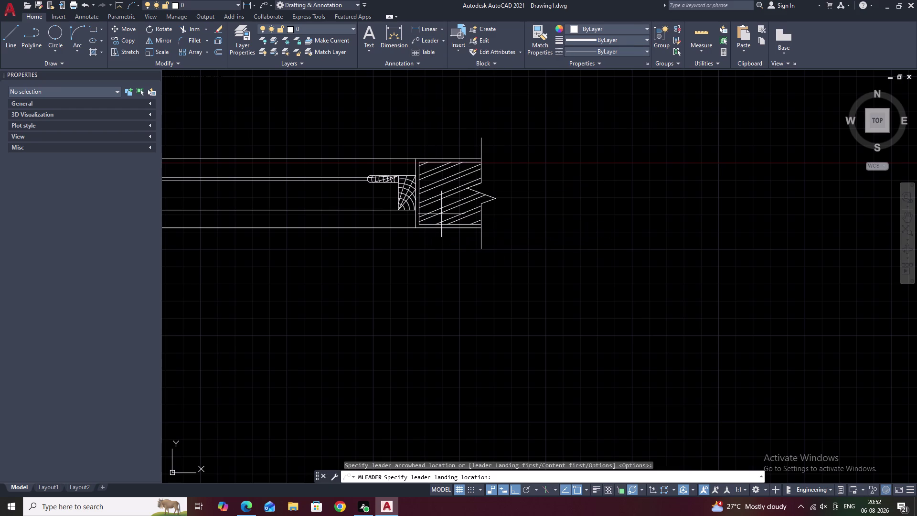
click(440, 288)
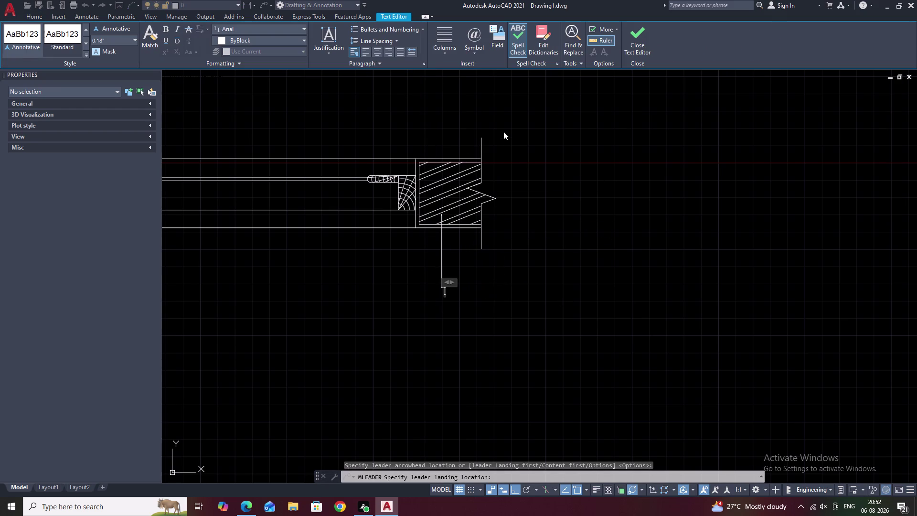
text(BR)
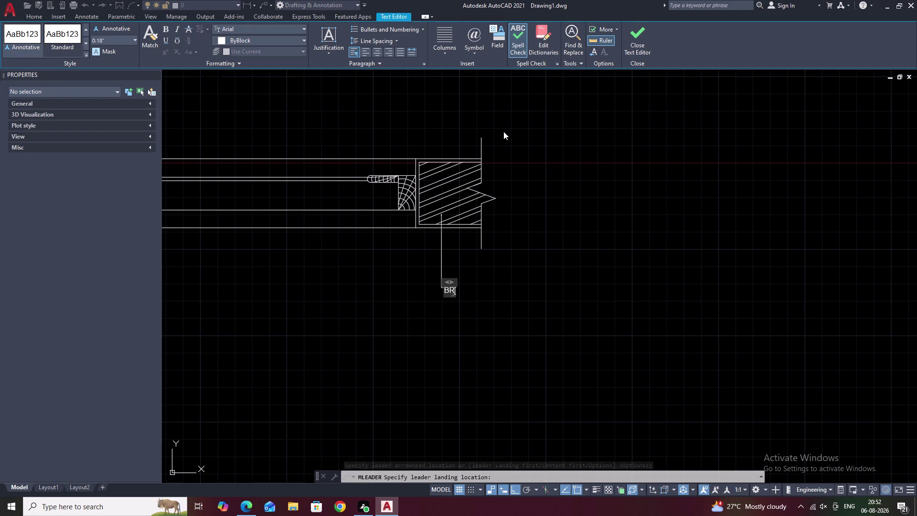
text(I)
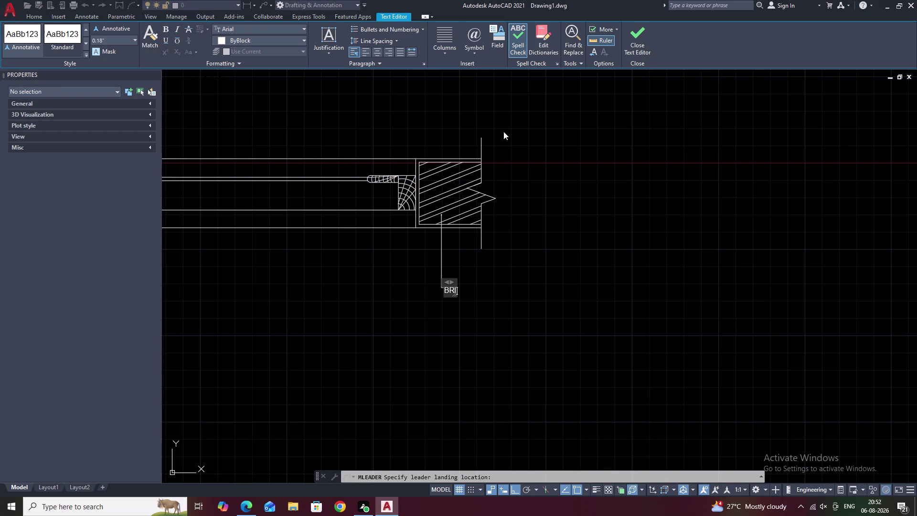
text(CK)
key(space)
text(WALL)
key(space)
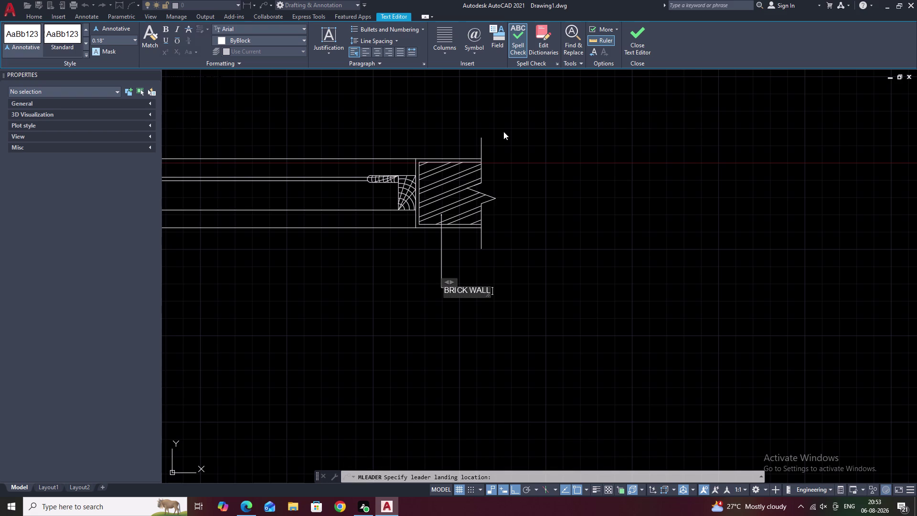
text(-9")
click(541, 273)
middle_drag(510, 269, 524, 239)
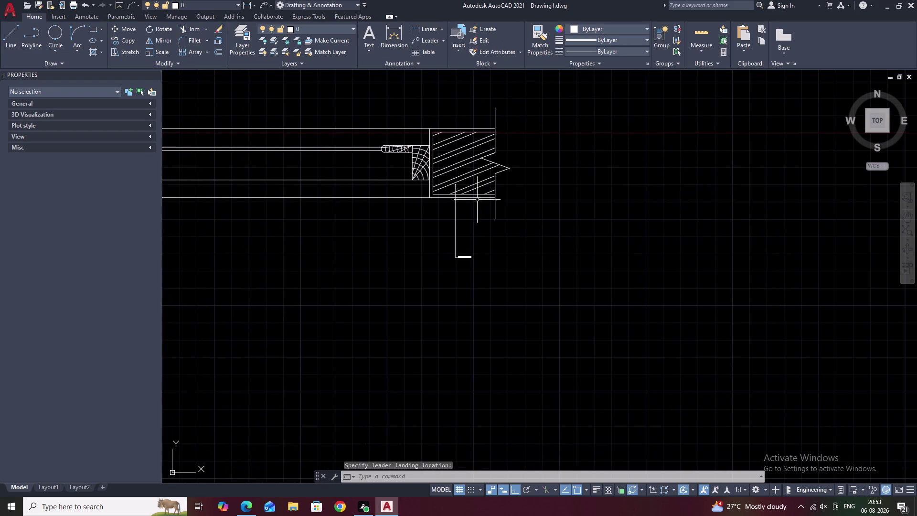
click(429, 41)
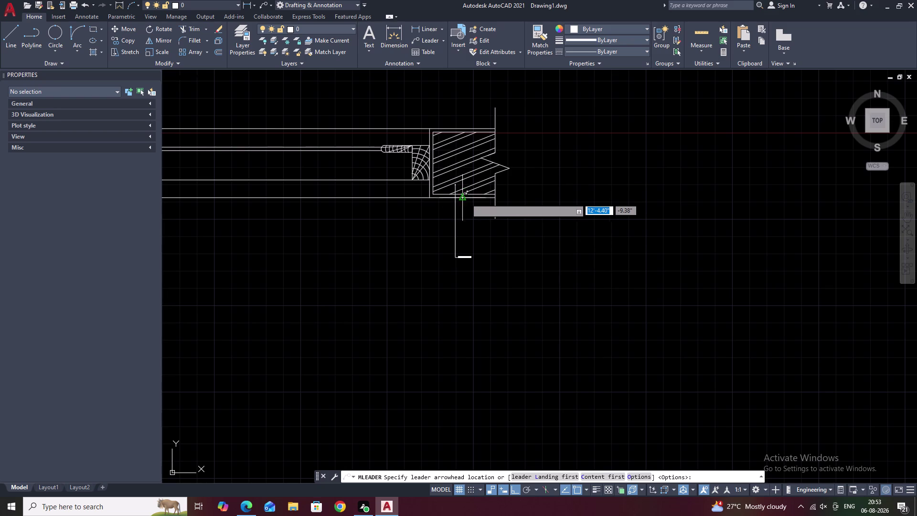
Place a second leader from the wall, leaving its note text empty.
scroll(up, 3)
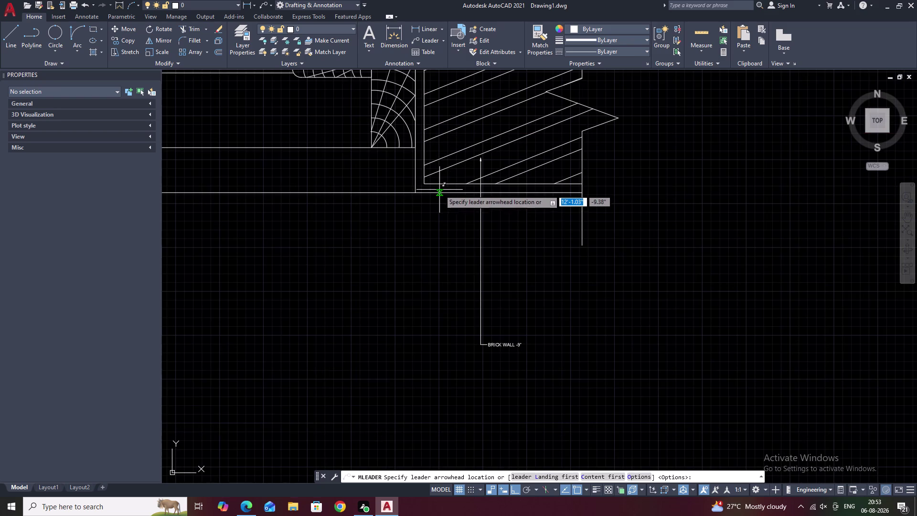
click(439, 190)
middle_drag(418, 365, 428, 323)
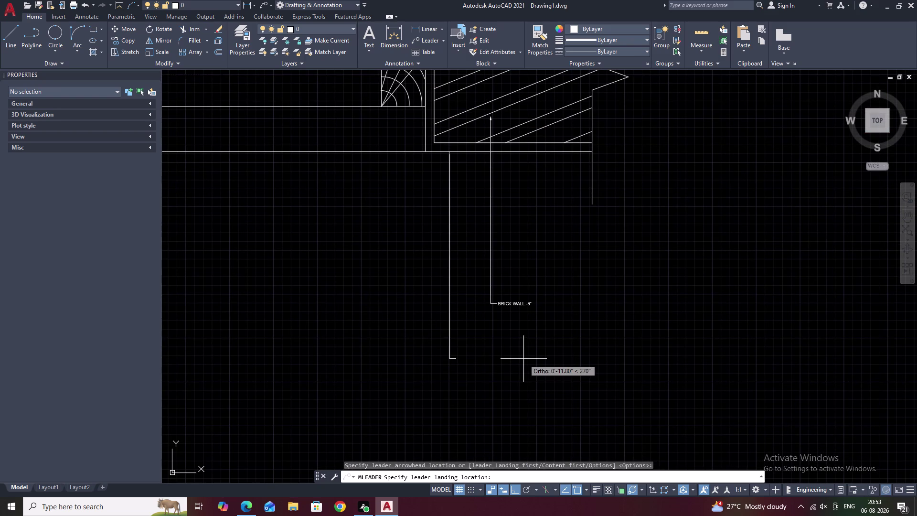
click(529, 359)
scroll(up, 3)
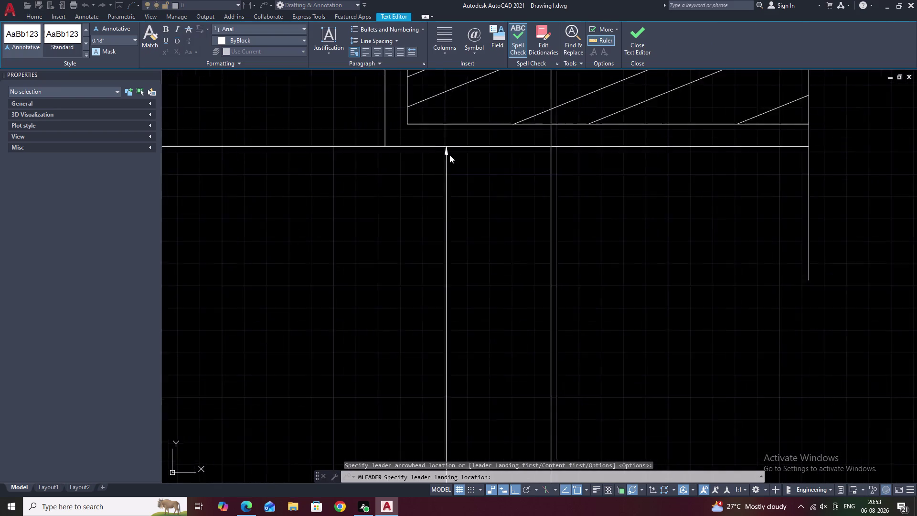
scroll(up, 3)
click(441, 151)
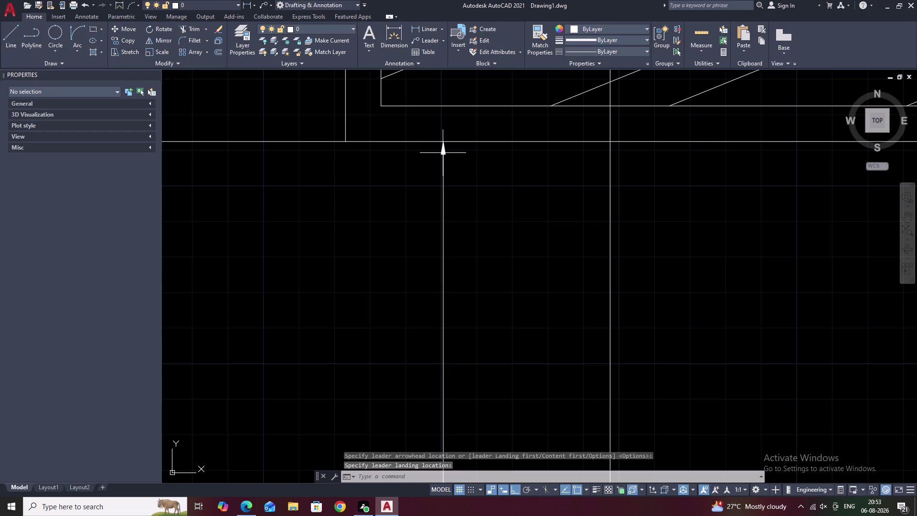
Move the empty leader's arrowhead up and lengthen its landing line.
click(442, 152)
click(444, 141)
click(444, 119)
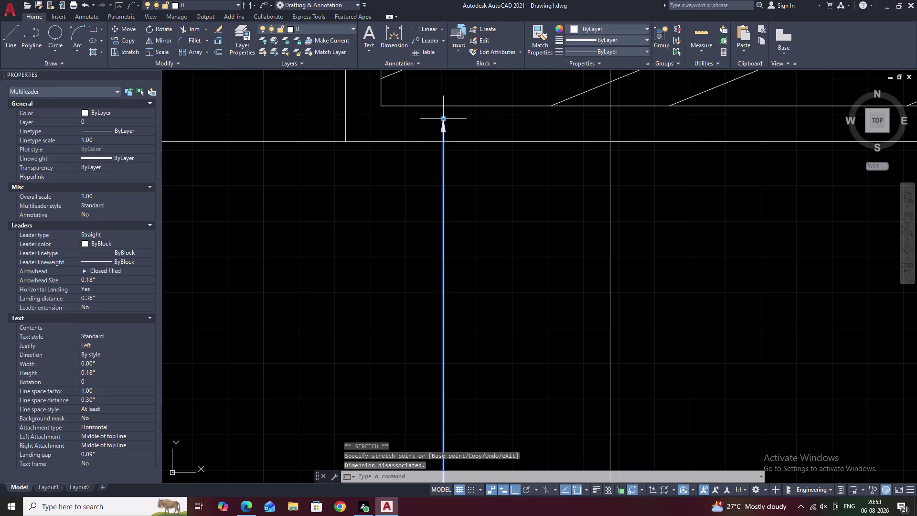
middle_drag(468, 164, 474, 132)
scroll(down, 3)
middle_drag(510, 293, 504, 195)
middle_drag(533, 368, 526, 299)
scroll(up, 3)
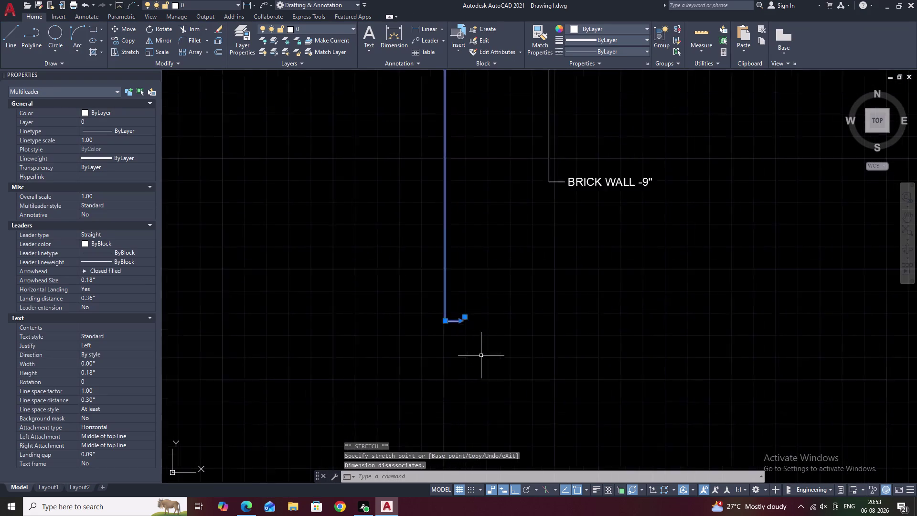
click(426, 269)
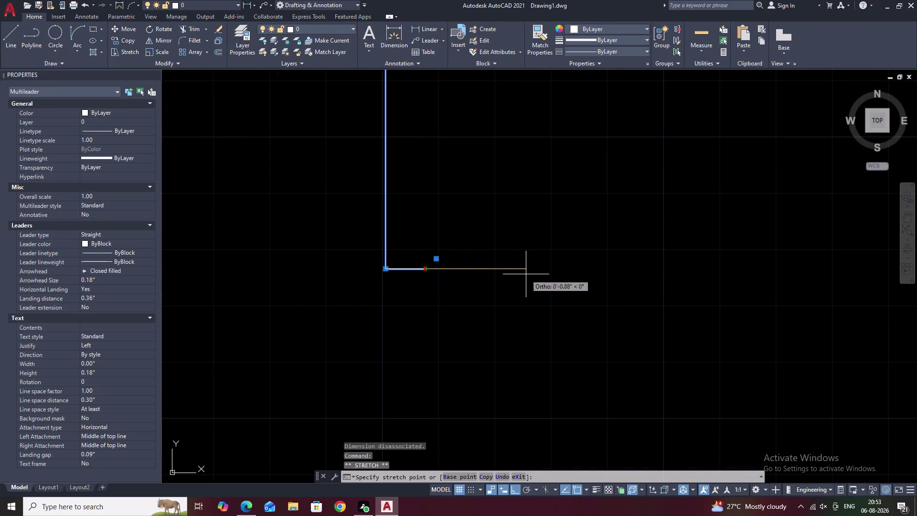
click(526, 274)
scroll(down, 3)
middle_drag(577, 282, 482, 331)
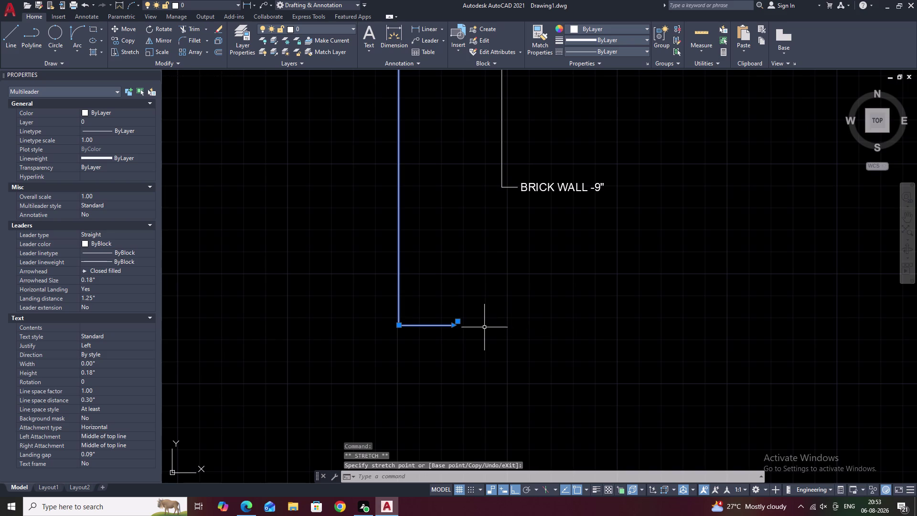
click(471, 329)
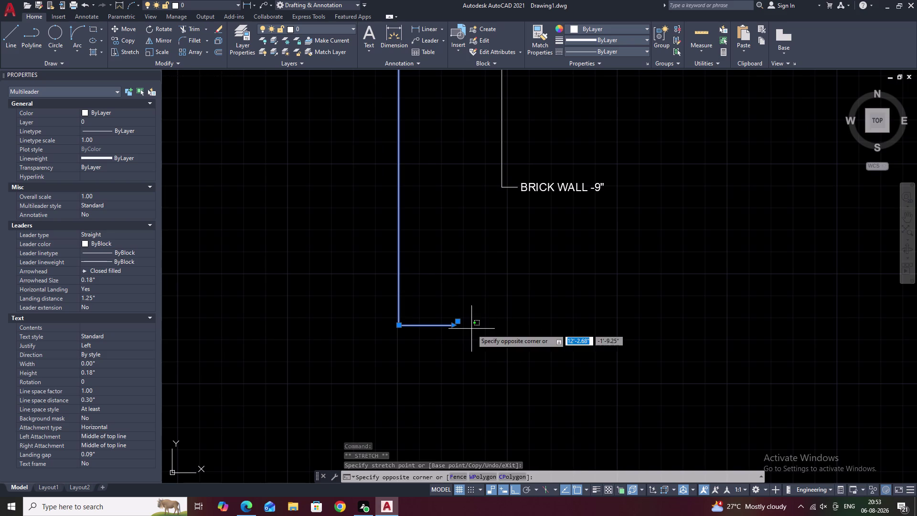
Cancel the grip edits and erase the stray empty leader with E.
key(Escape)
key(Escape)
click(423, 326)
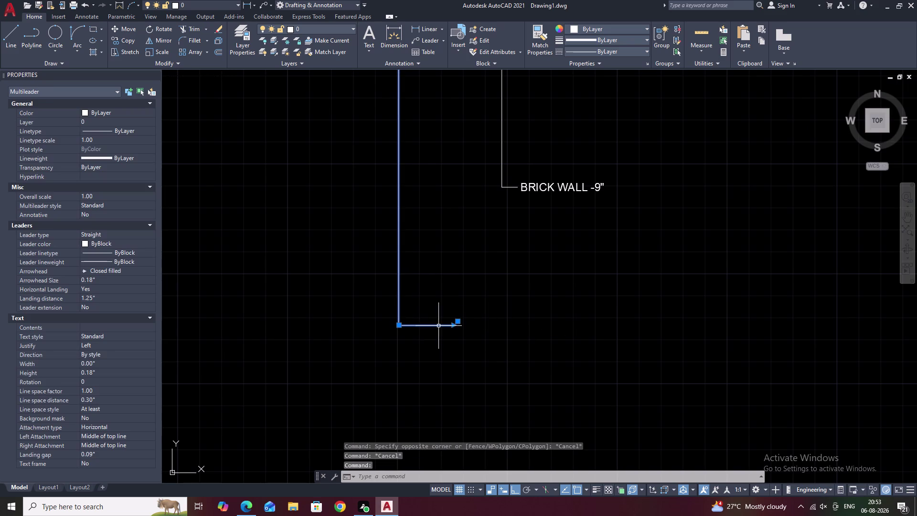
triple_click(456, 325)
double_click(453, 326)
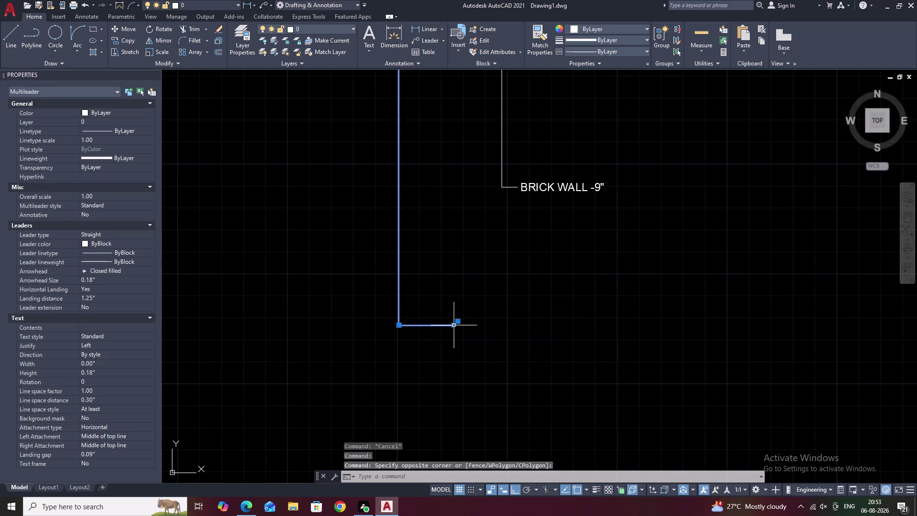
key(Escape)
text(E)
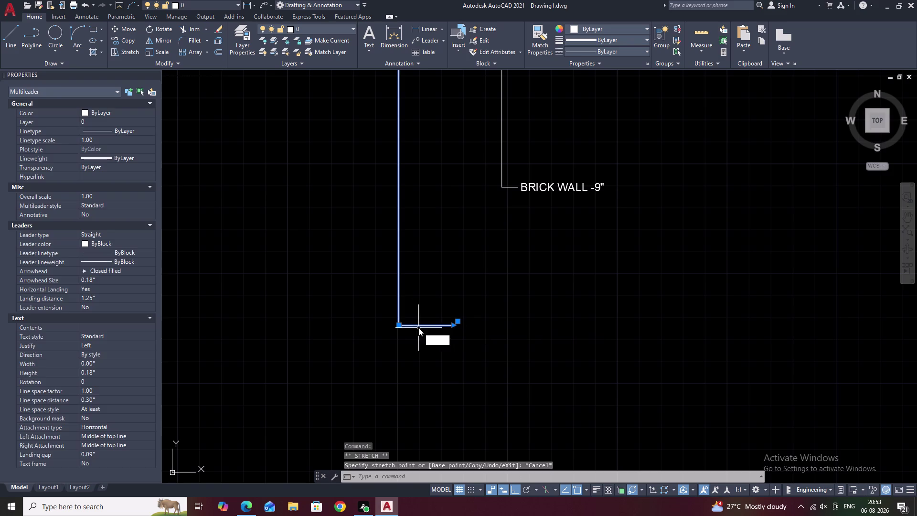
key(space)
scroll(down, 3)
middle_drag(424, 280, 415, 323)
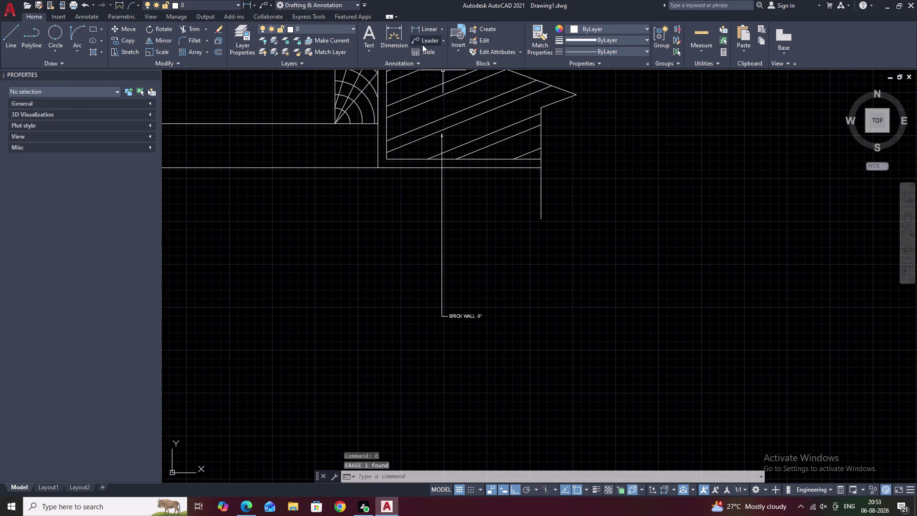
click(422, 43)
scroll(up, 3)
click(405, 135)
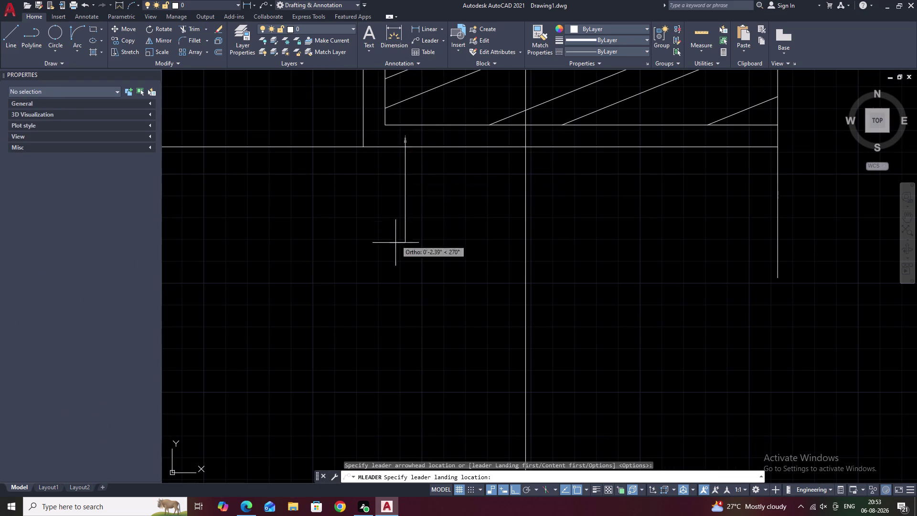
middle_drag(394, 328, 439, 173)
middle_drag(450, 418, 456, 326)
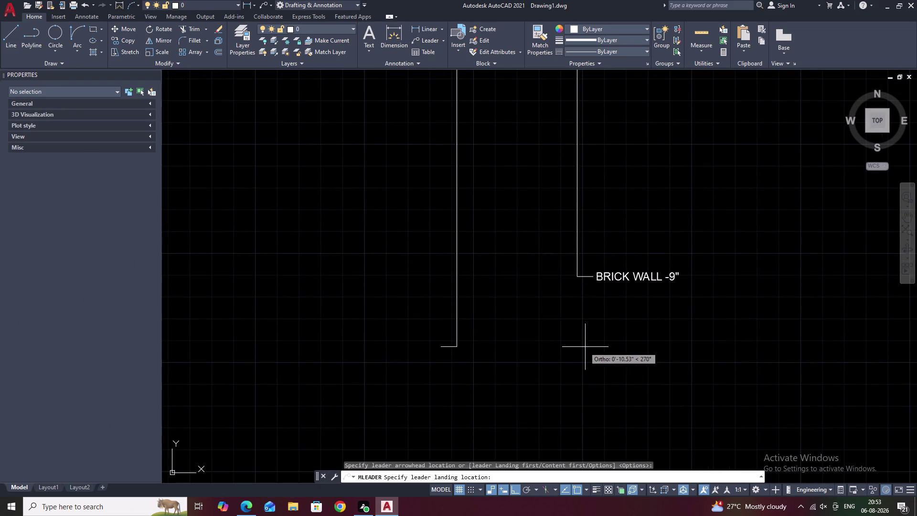
click(660, 357)
key(Escape)
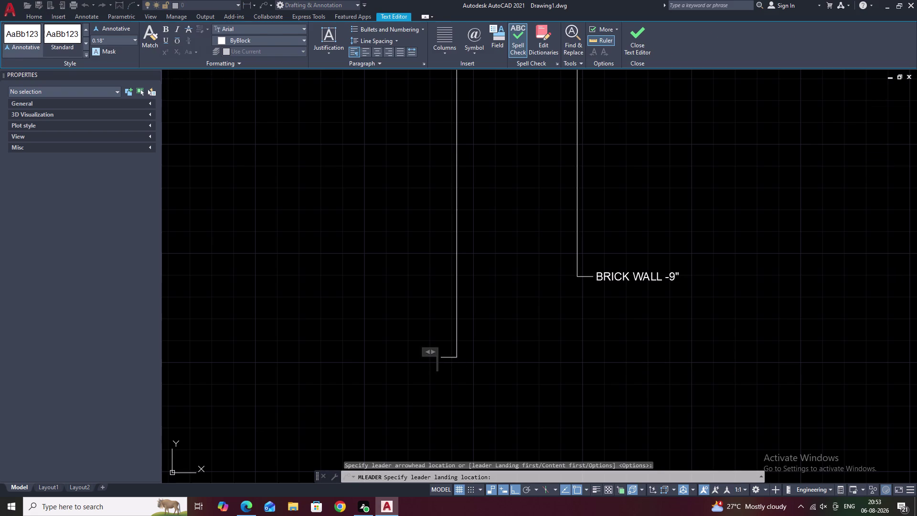
click(455, 357)
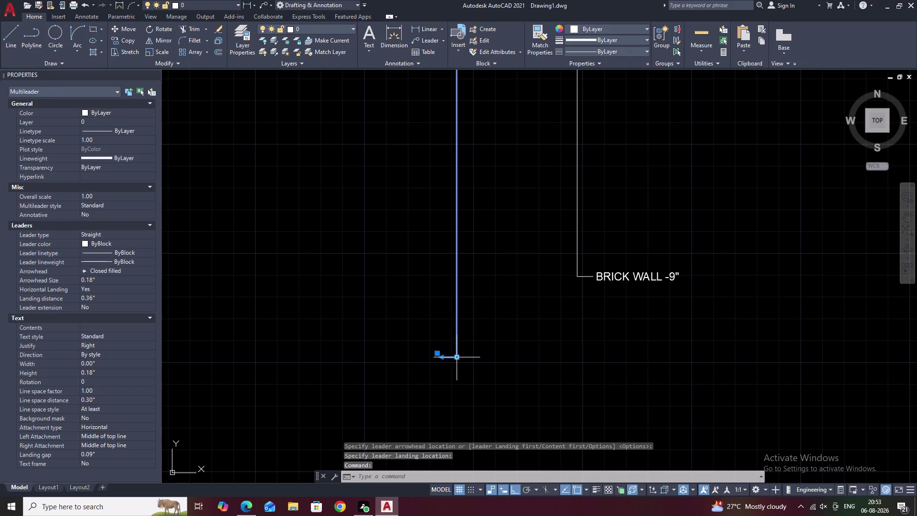
click(442, 357)
click(515, 357)
key(Escape)
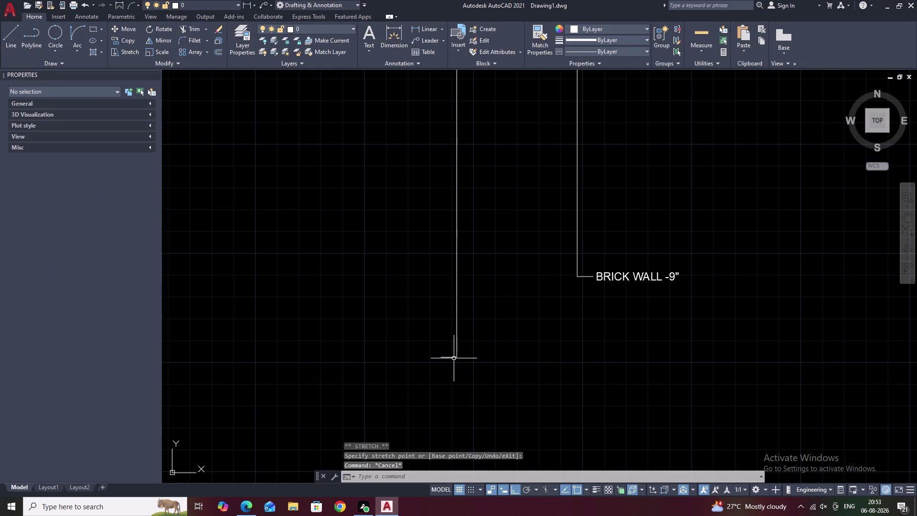
click(457, 356)
text(E)
key(space)
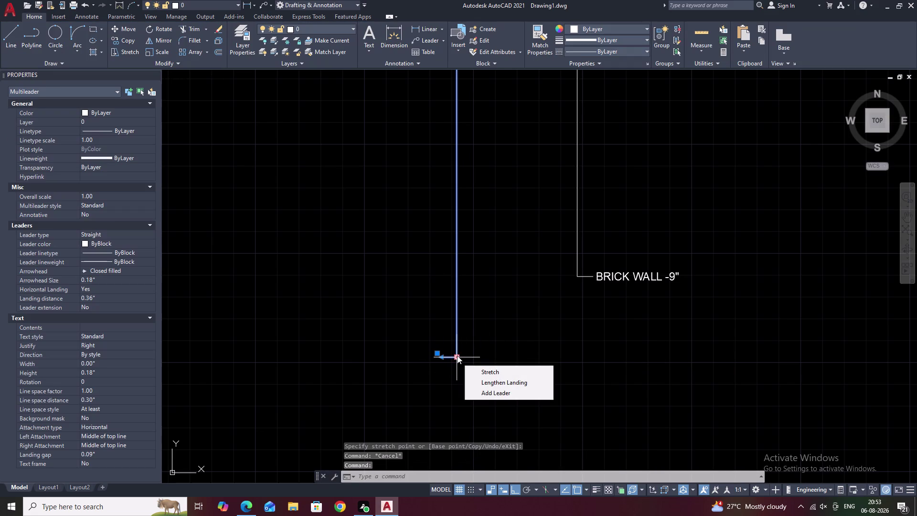
scroll(down, 3)
text(E)
key(space)
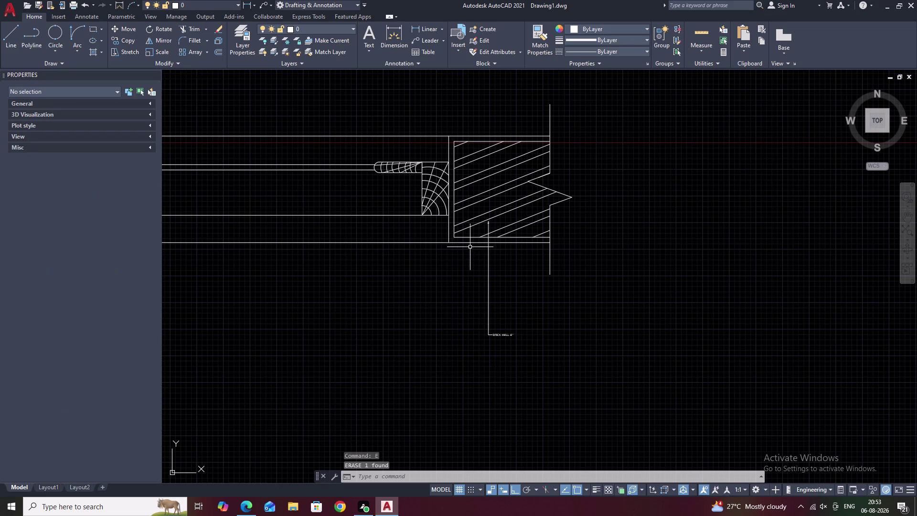
scroll(up, 3)
Start a leader from inside the hatched wall, landing below the BRICK WALL label.
click(427, 38)
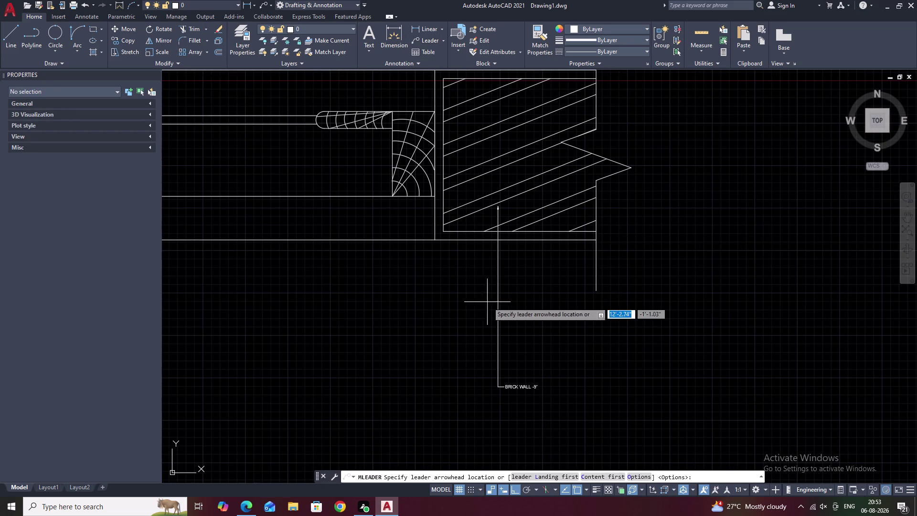
click(460, 234)
middle_drag(446, 421, 459, 312)
click(564, 332)
scroll(up, 3)
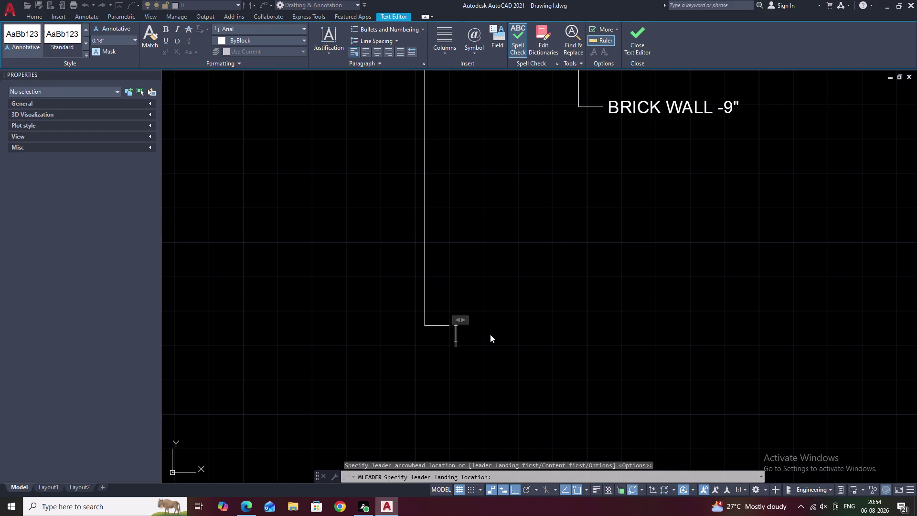
Type "CEMENT PLASTER - " into the note, correcting the PALSTER typo.
text(CEM)
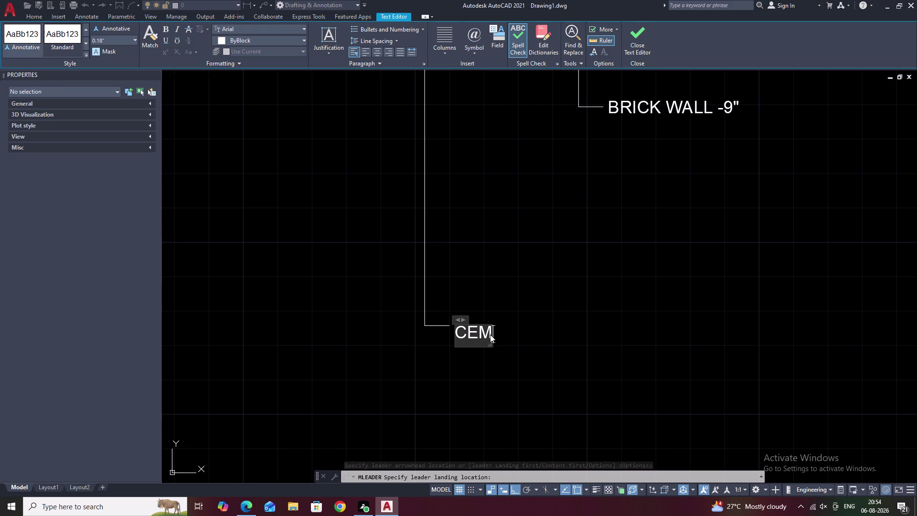
text(E)
text(NT)
key(space)
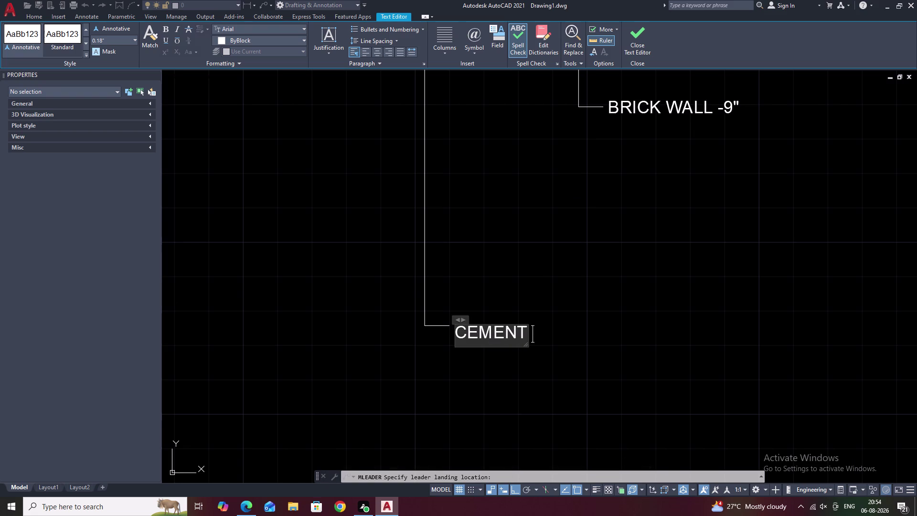
text(PALSTE)
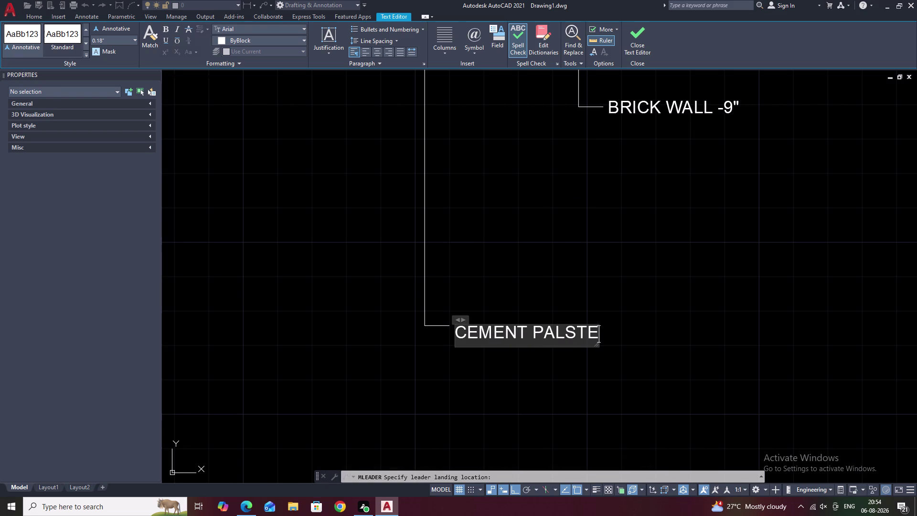
text(R)
key(space)
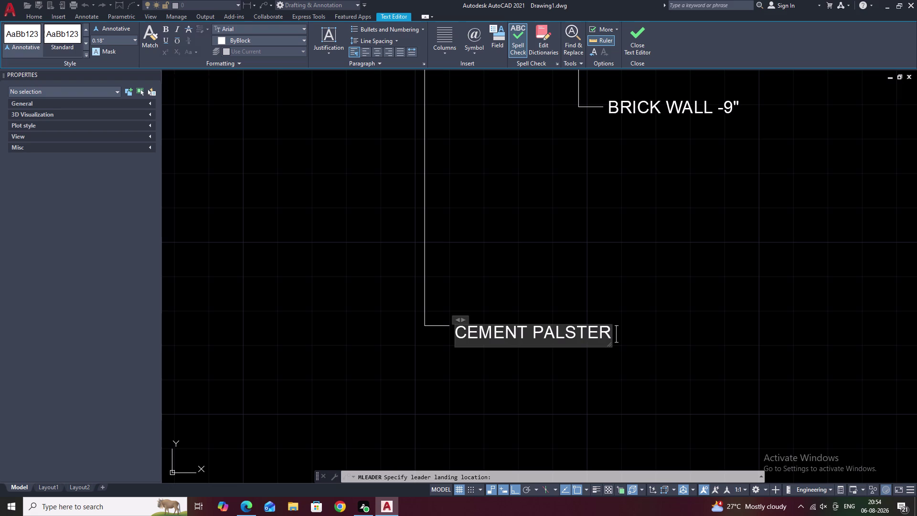
key(BackSpace)
key(BackSpace)
key(BackSpace)
key(BackSpace)
key(BackSpace)
key(BackSpace)
key(BackSpace)
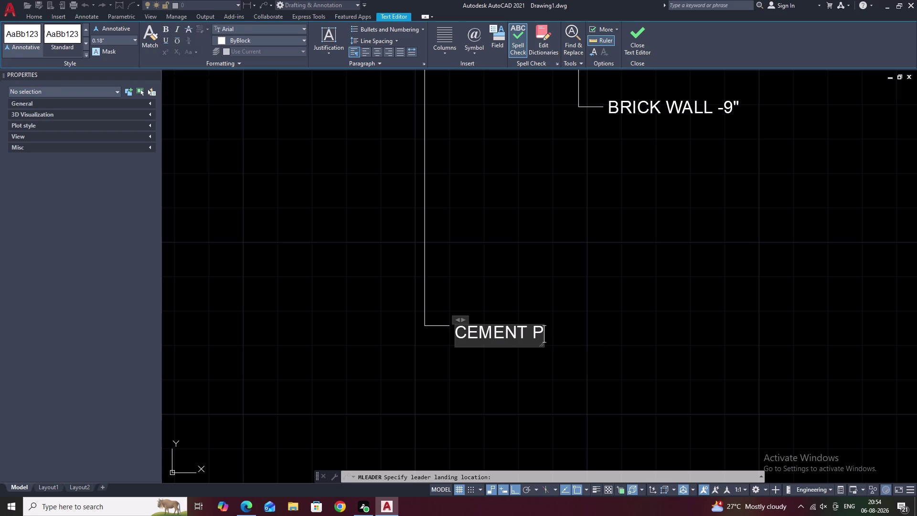
text(LAT)
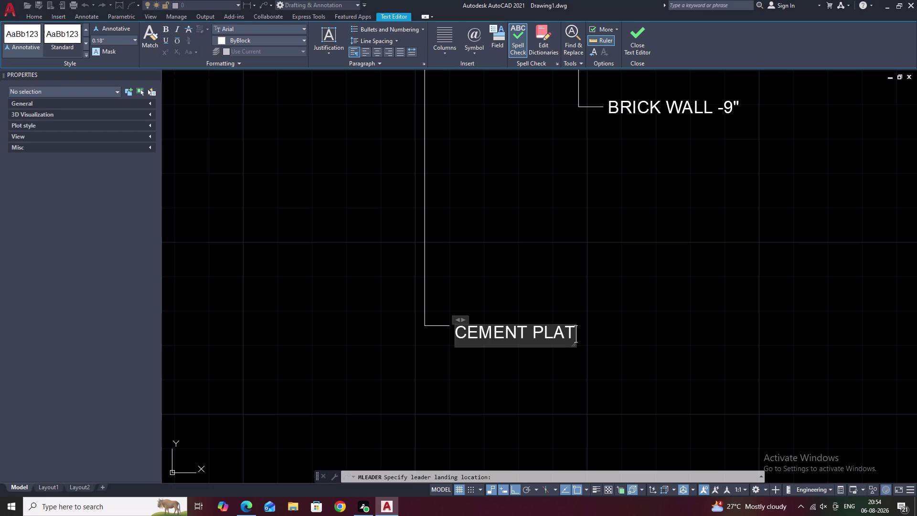
key(BackSpace)
text(STER)
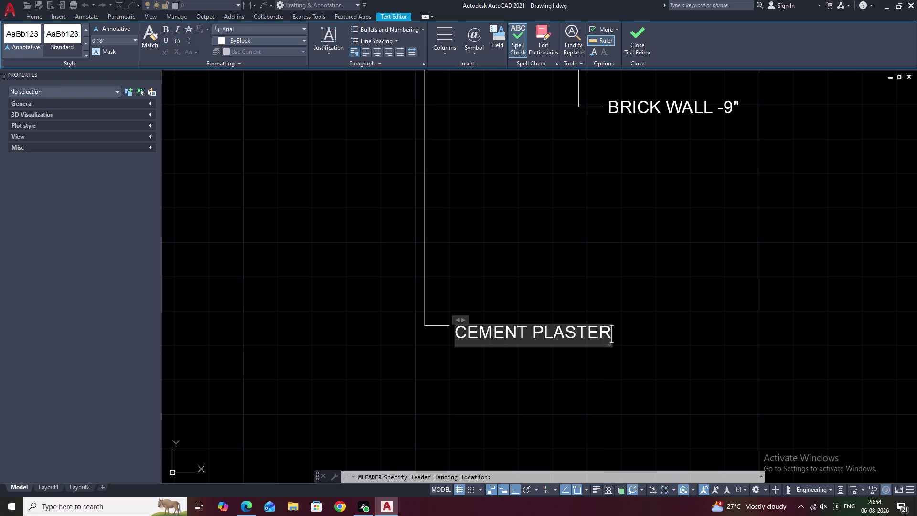
key(space)
key(minus)
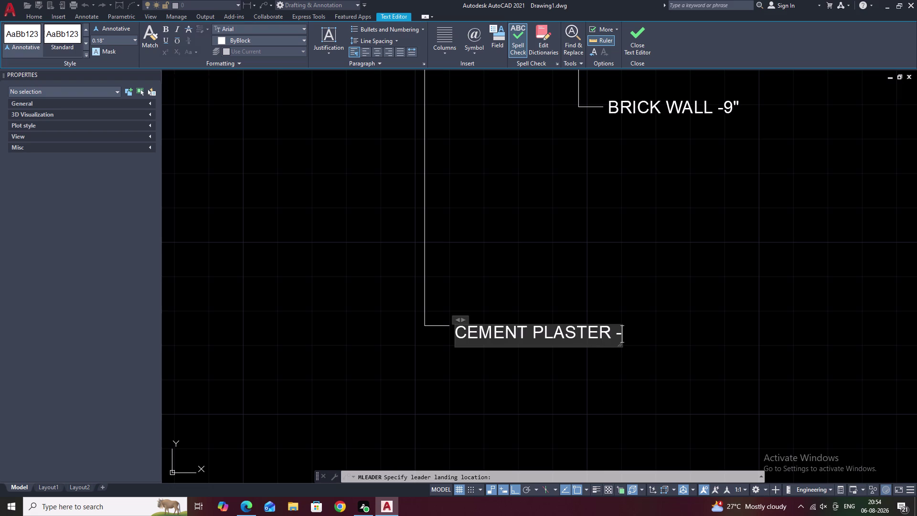
key(space)
Finish the note with a stacked ½" and THICK, then close the editor.
text(1)
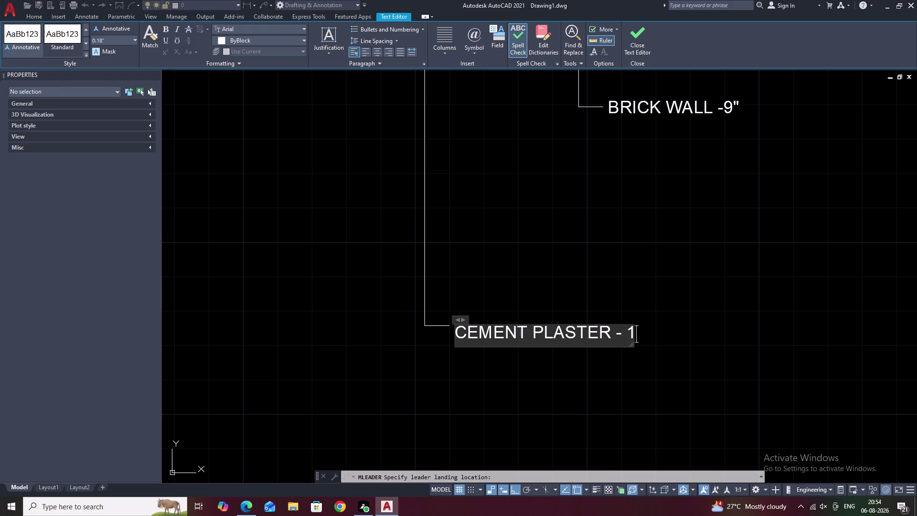
text(/2)
key(space)
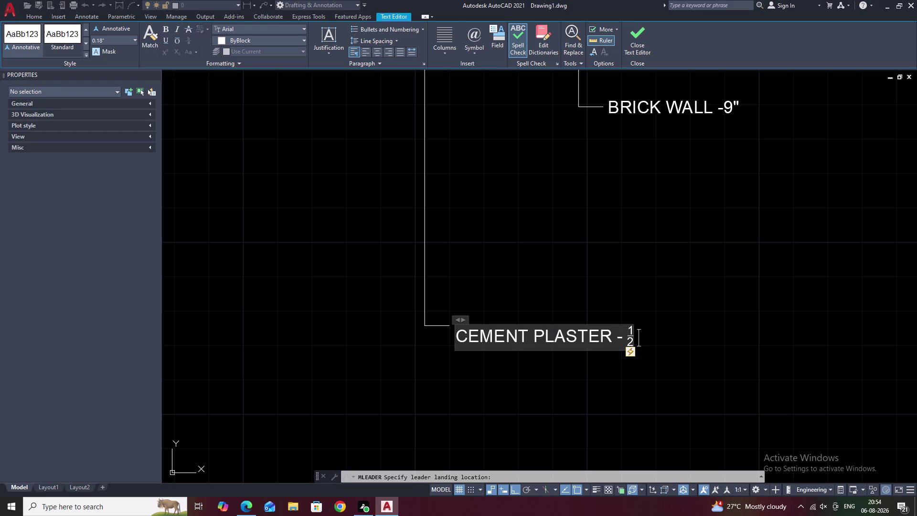
key(shift+colon)
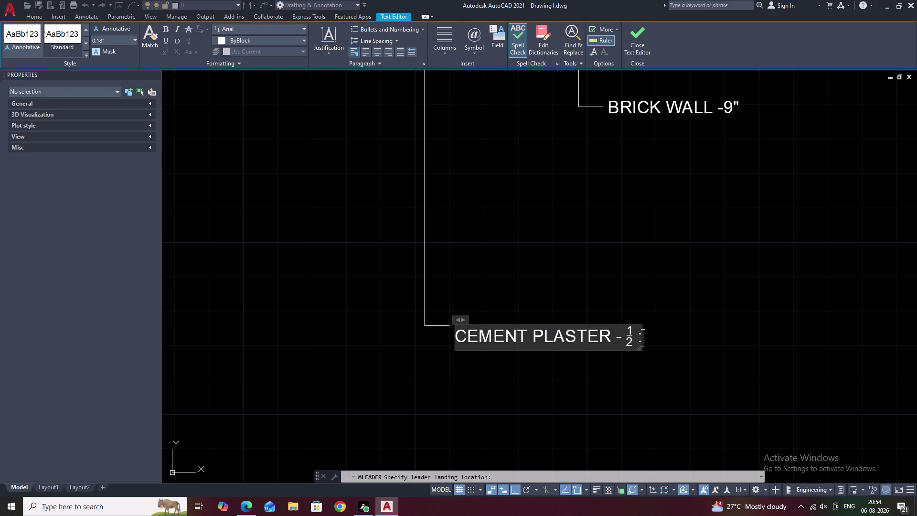
key(BackSpace)
key(shift+quotedbl)
key(space)
text(THICK)
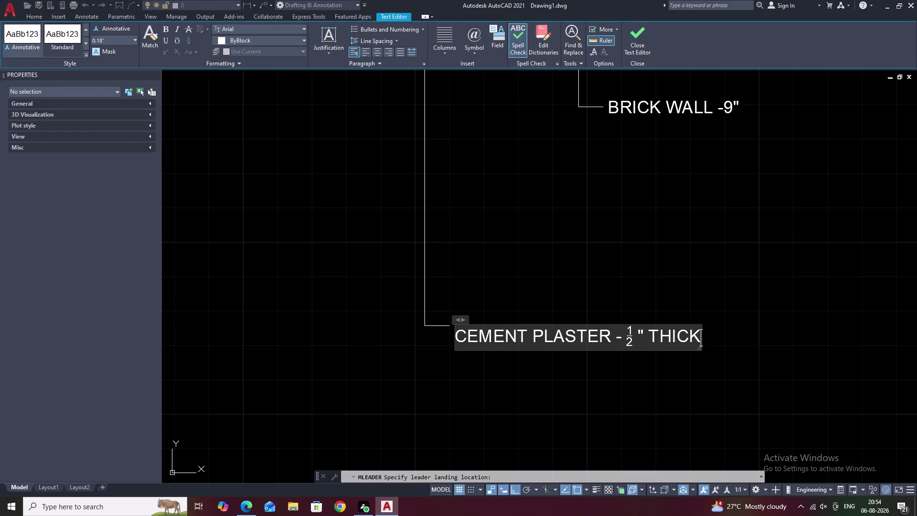
click(482, 299)
middle_drag(485, 278, 467, 333)
Place a leader from the wooden frame, landing below the cement plaster note.
scroll(down, 3)
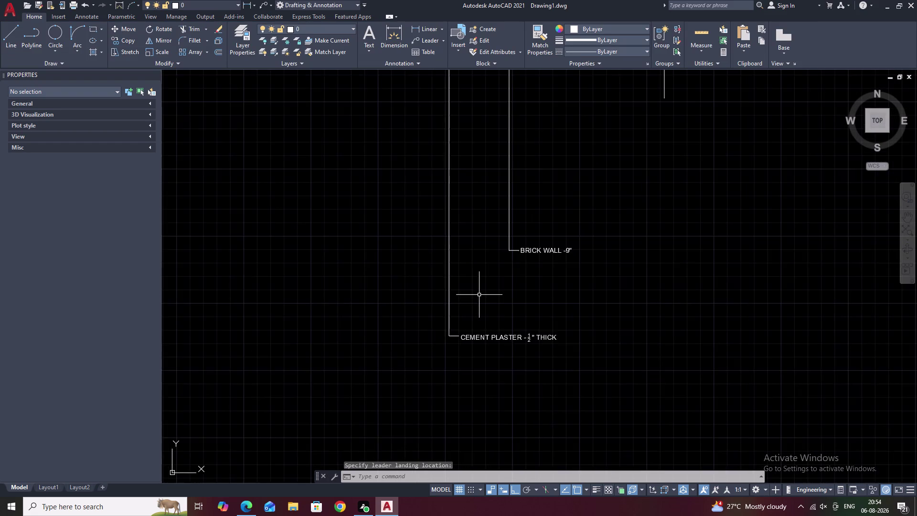
middle_drag(479, 294, 471, 389)
scroll(down, 3)
middle_drag(476, 276, 465, 305)
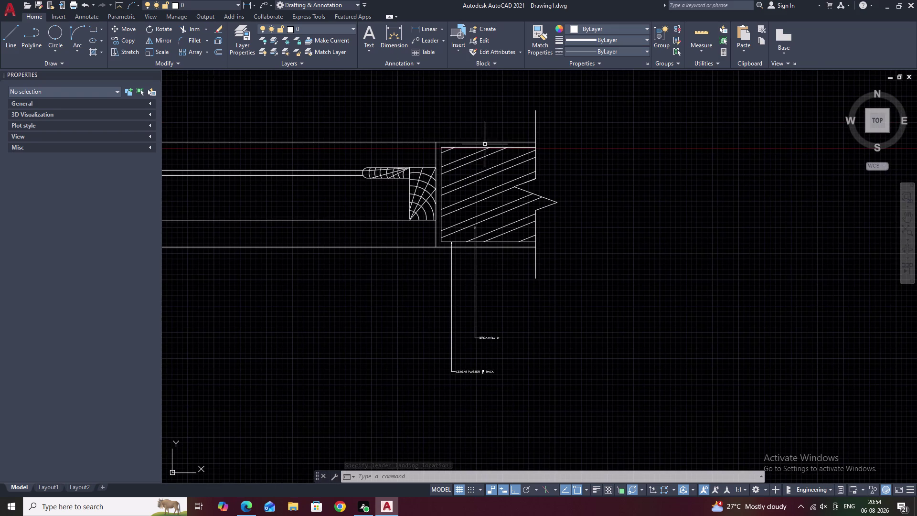
middle_drag(489, 225, 490, 197)
click(430, 43)
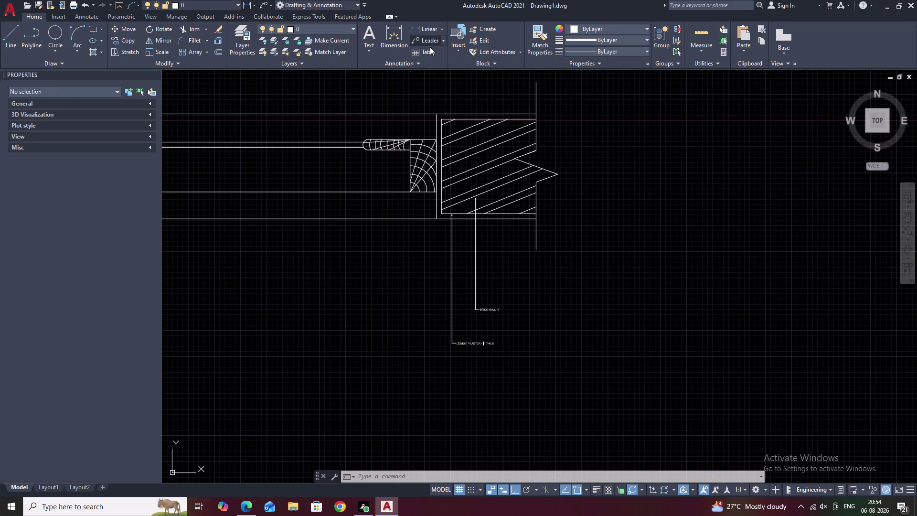
click(419, 184)
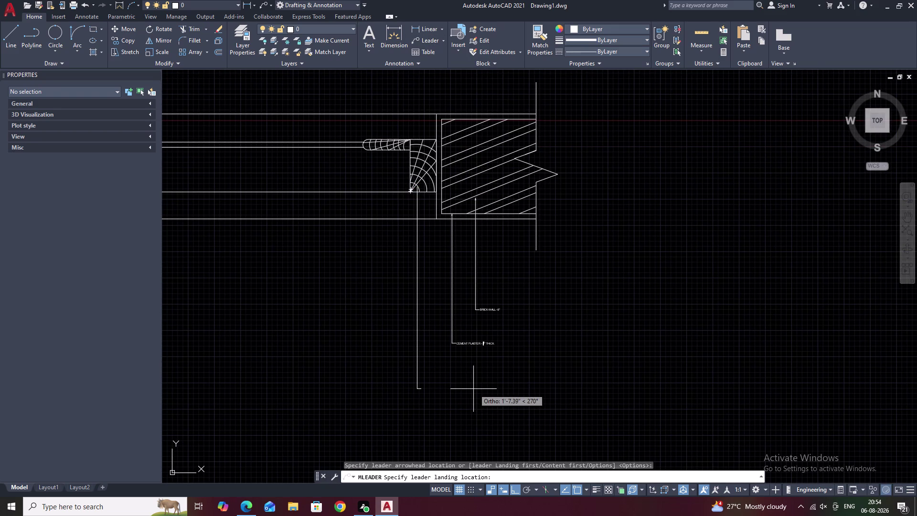
click(473, 389)
scroll(up, 3)
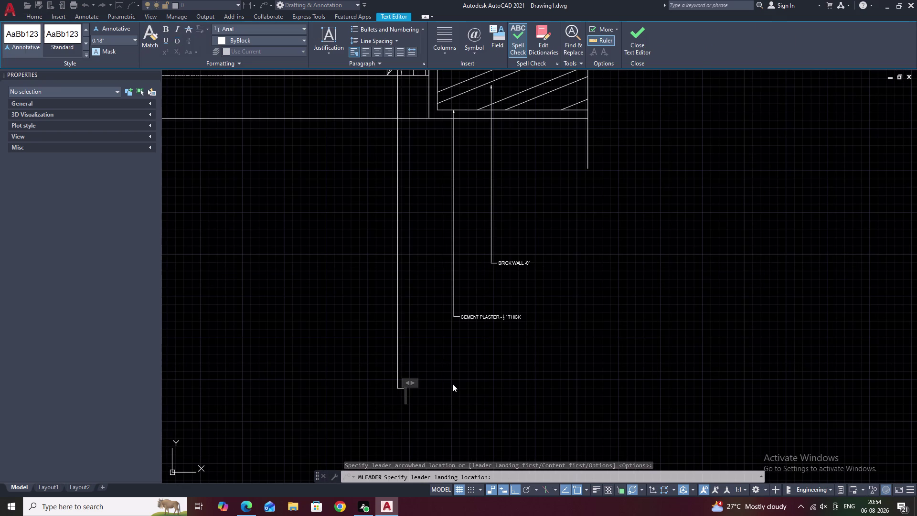
Type WOODEN FRAME into the note, fixing the misspelled FRAME.
text(WOO)
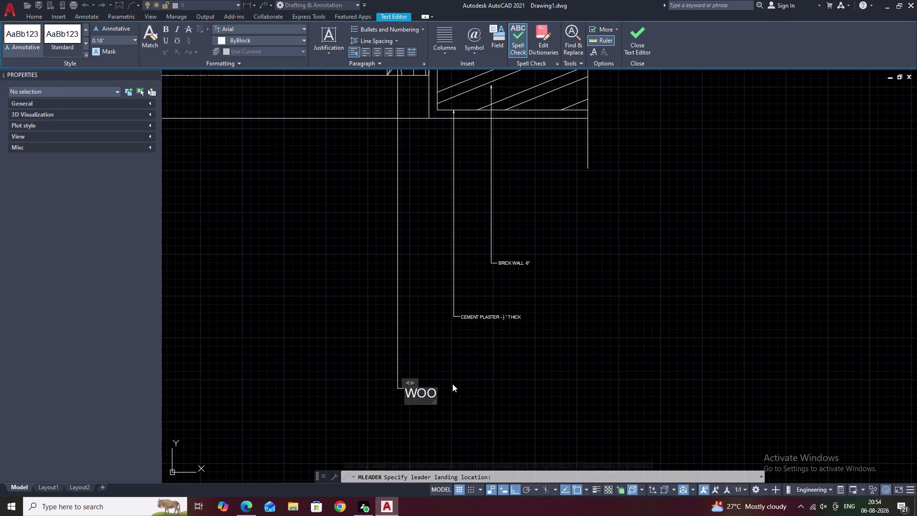
text(DEN)
key(space)
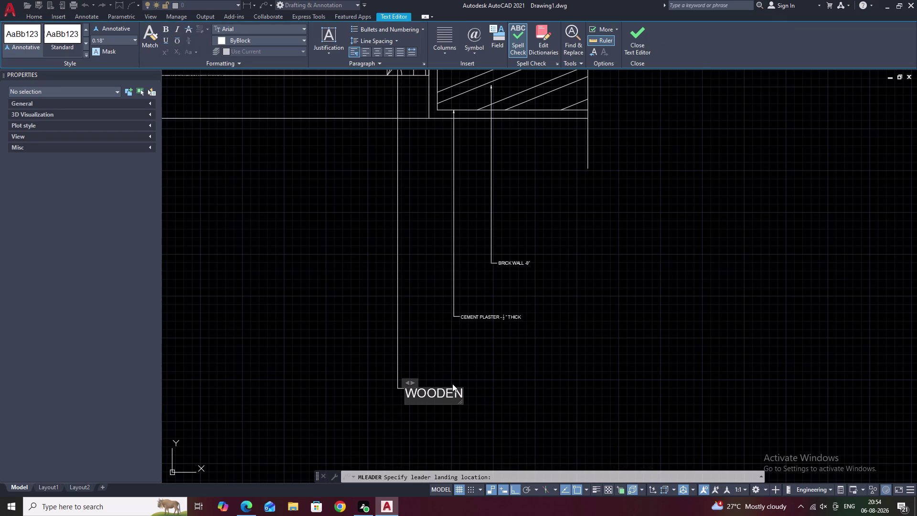
text(FRE)
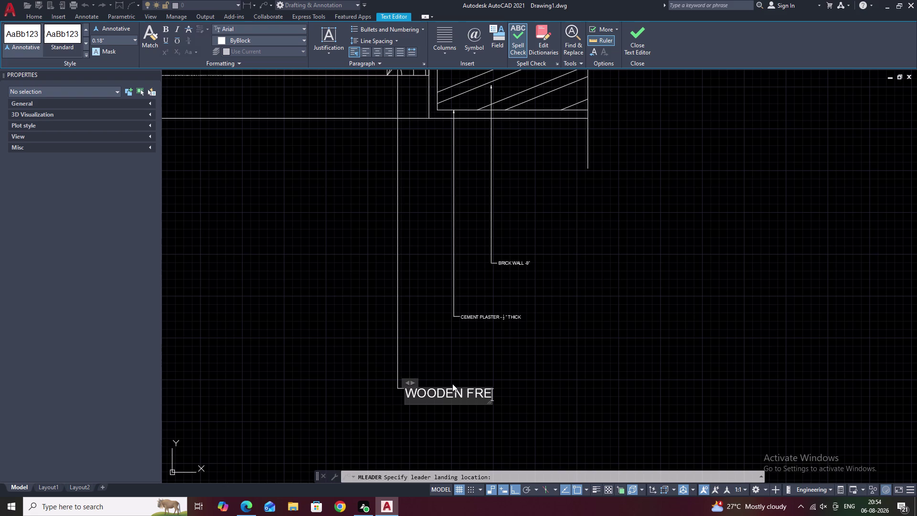
text(A)
text(ME)
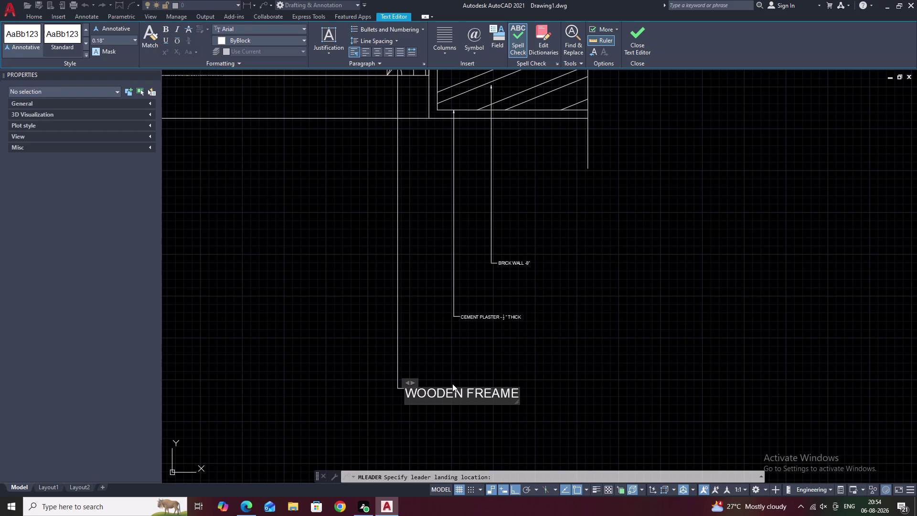
key(BackSpace)
key(BackSpace)
key(BackSpace)
key(BackSpace)
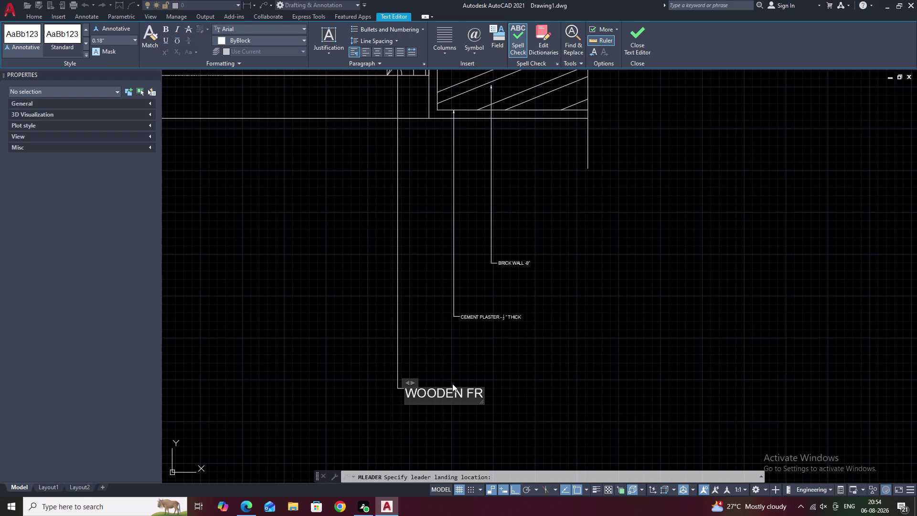
text(A)
text(ME)
key(space)
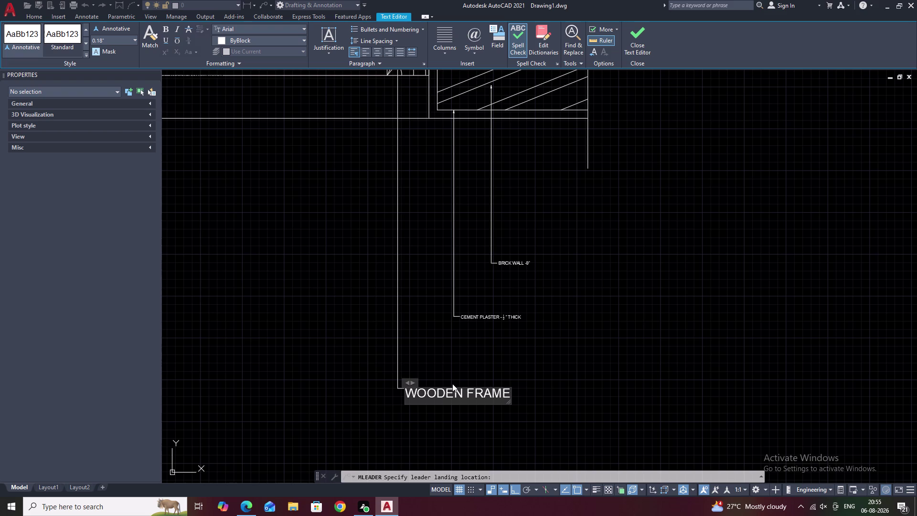
Complete the note with 5" X 2 ½" THICK and close the editor.
key(5)
key(shift+quotedbl)
key(space)
text(X)
key(space)
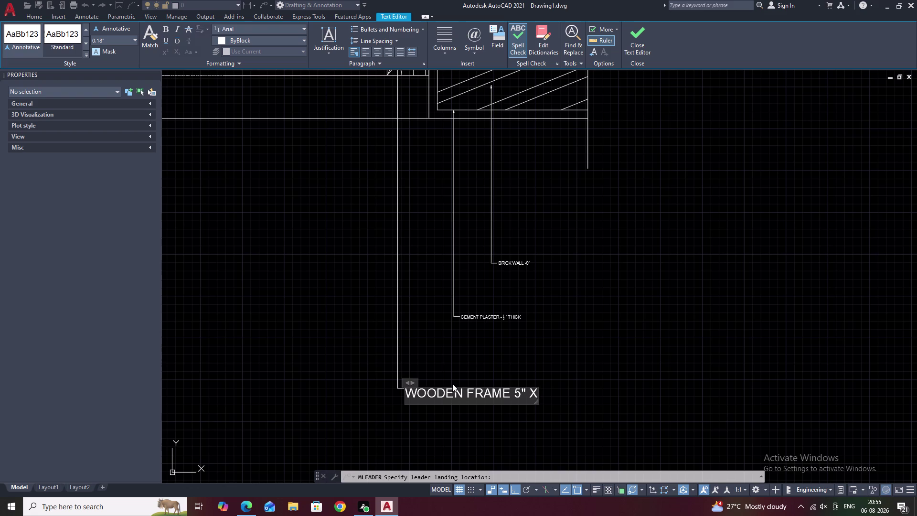
key(2)
key(space)
text(1/2)
key(space)
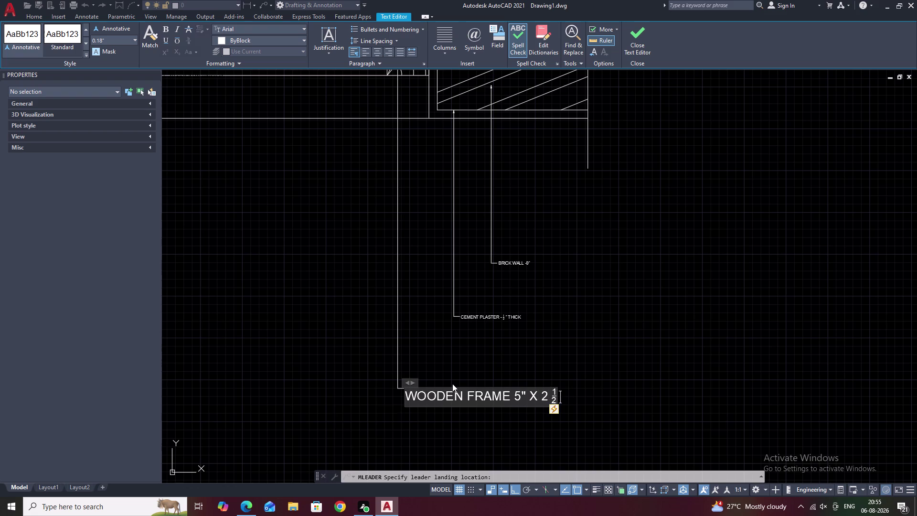
text(")
key(space)
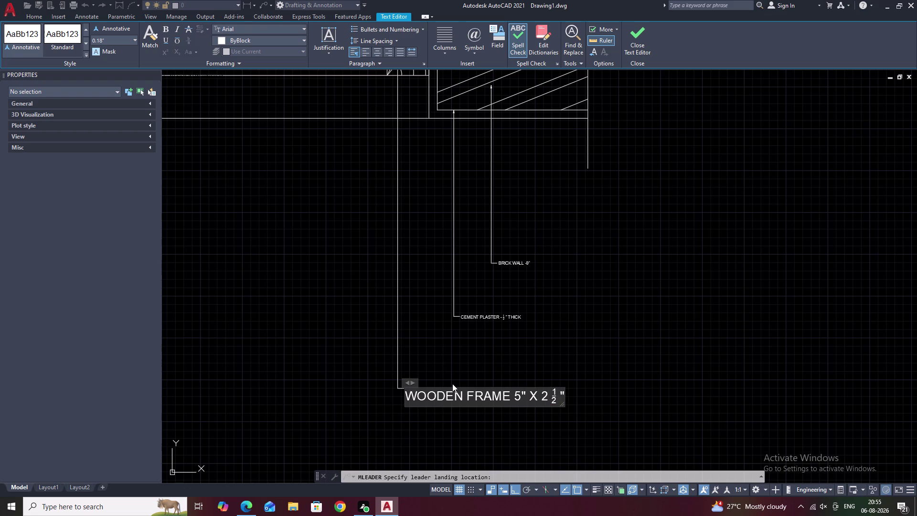
text(Y)
key(BackSpace)
text(TH)
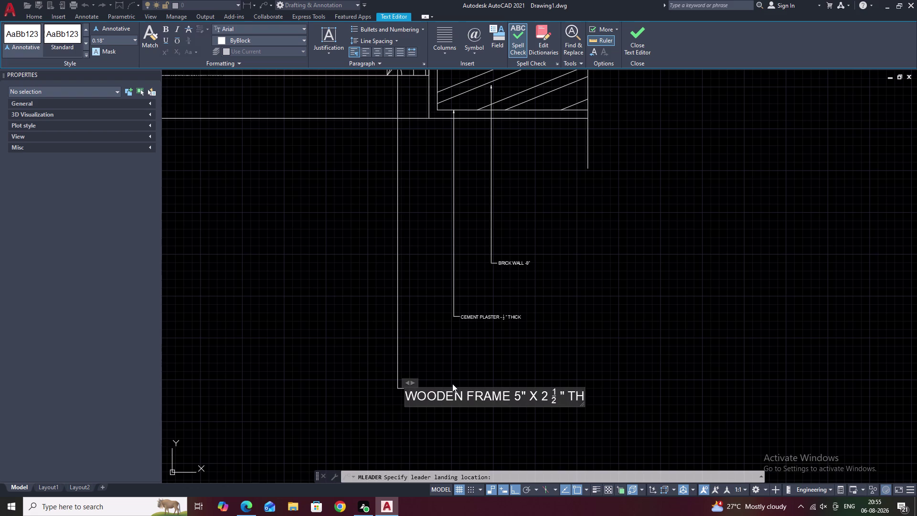
text(IC)
key(k)
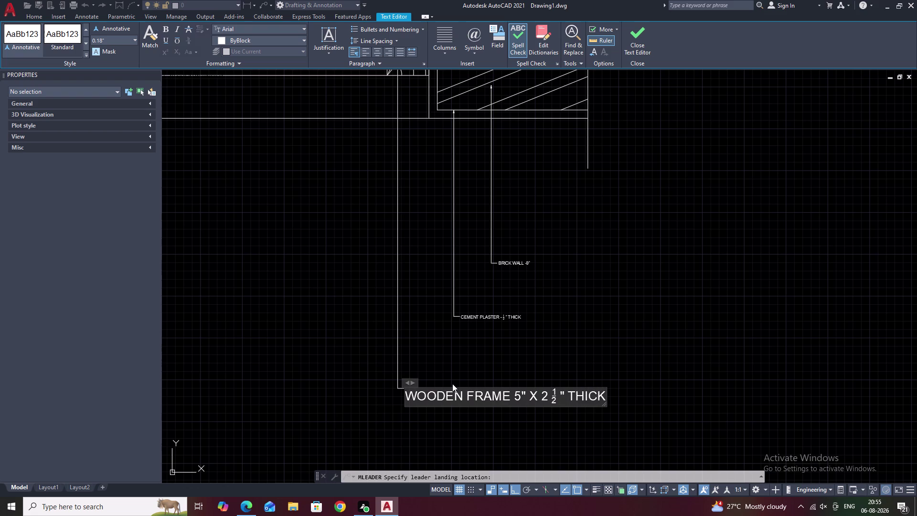
click(651, 414)
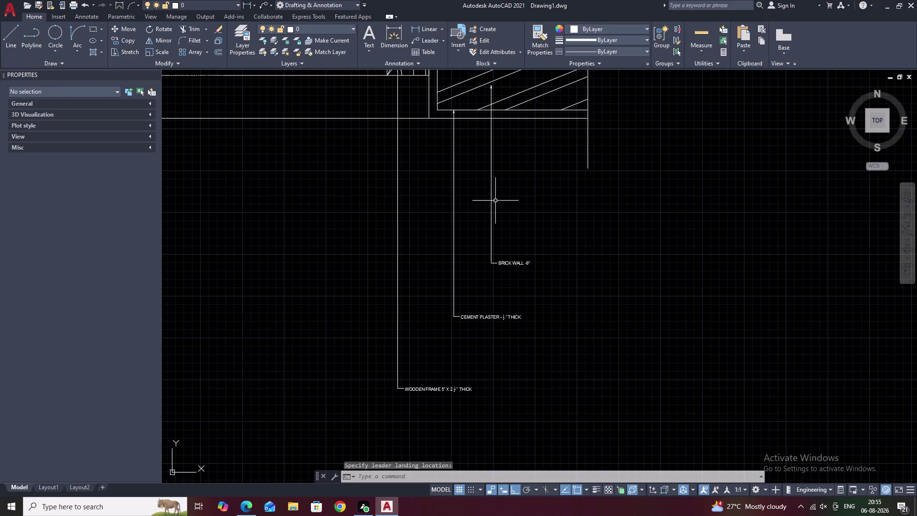
Pan to the door section and cancel three misplaced leader attempts with Esc.
click(427, 41)
middle_drag(349, 101, 349, 104)
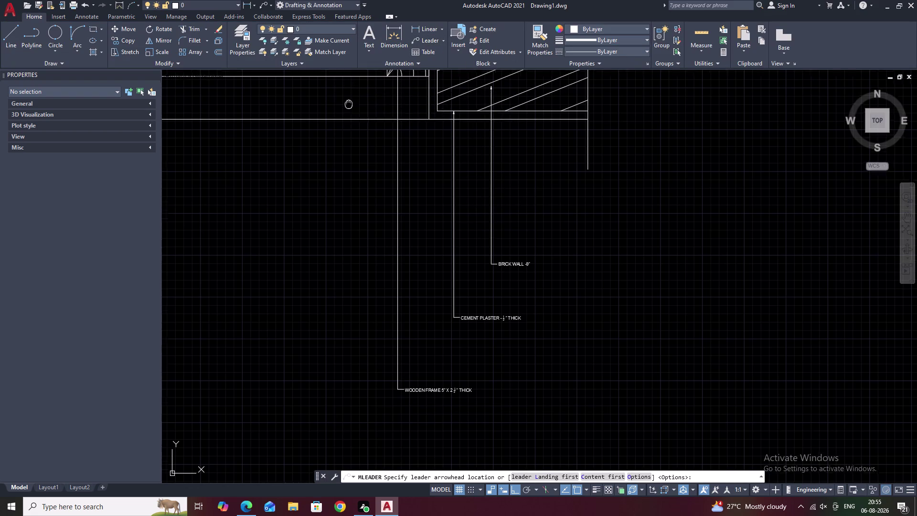
middle_drag(348, 104, 352, 157)
scroll(down, 3)
middle_drag(345, 123, 344, 130)
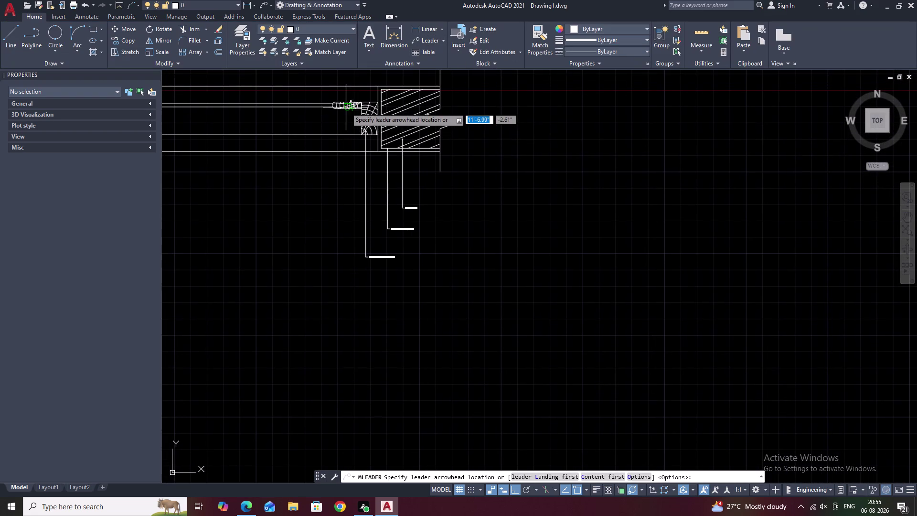
click(341, 107)
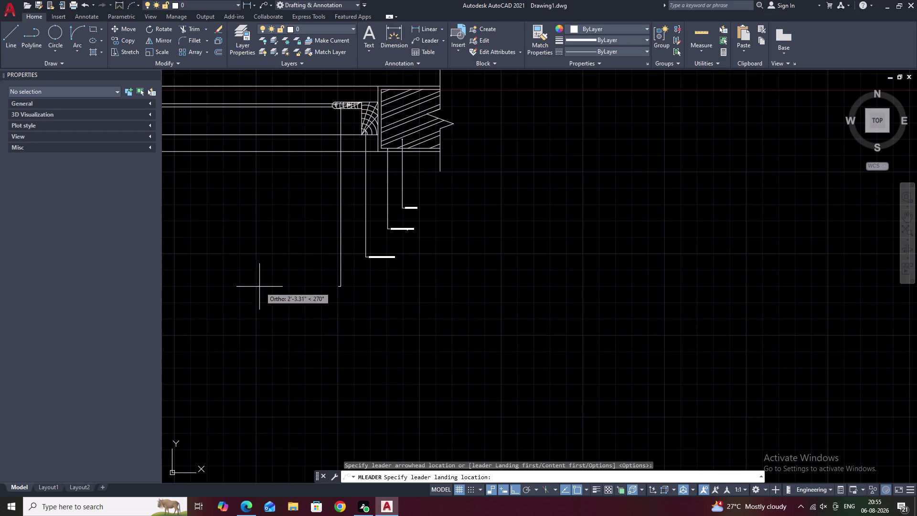
key(Escape)
click(430, 40)
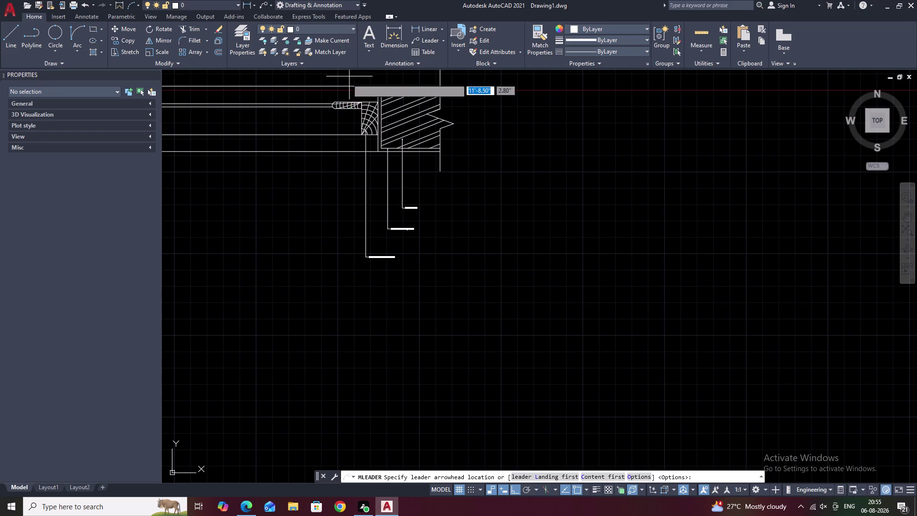
click(343, 106)
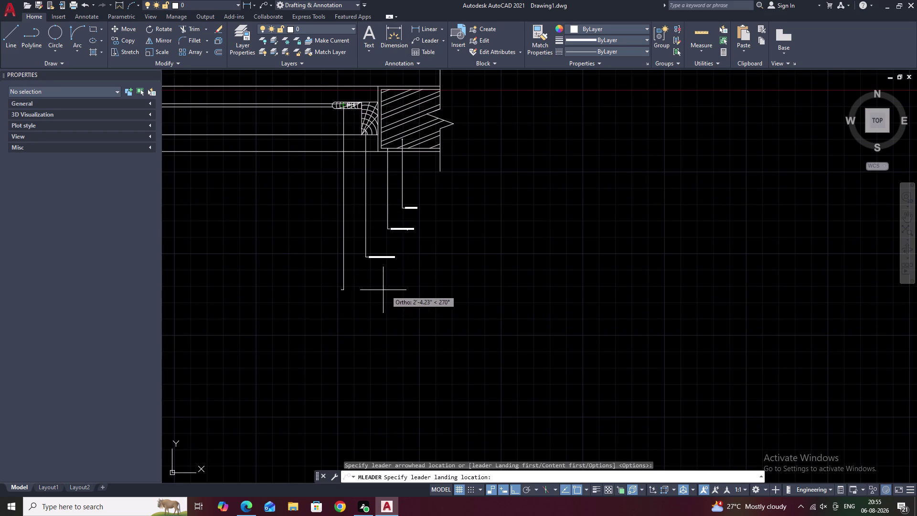
key(Escape)
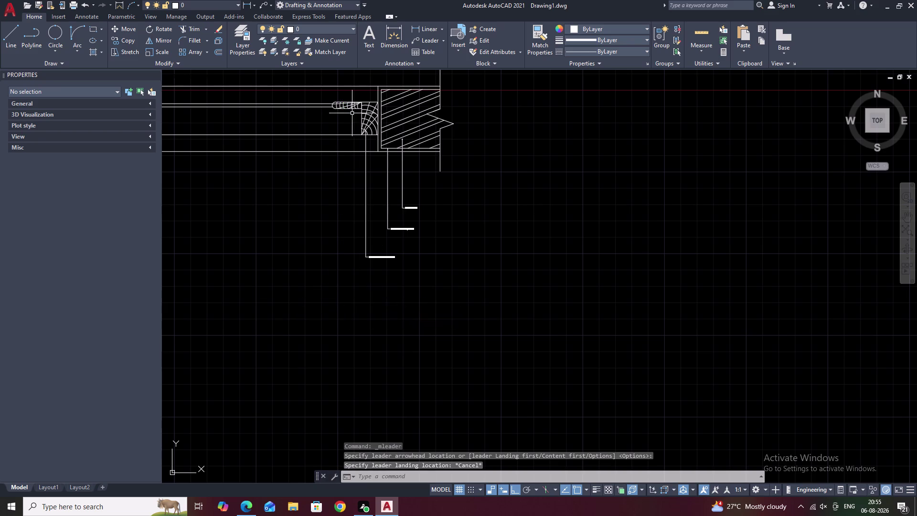
click(428, 40)
click(340, 106)
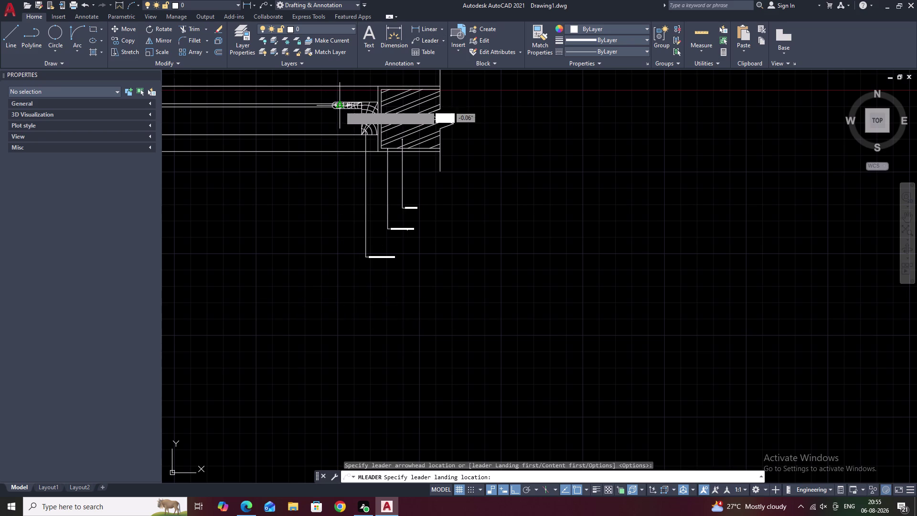
key(Escape)
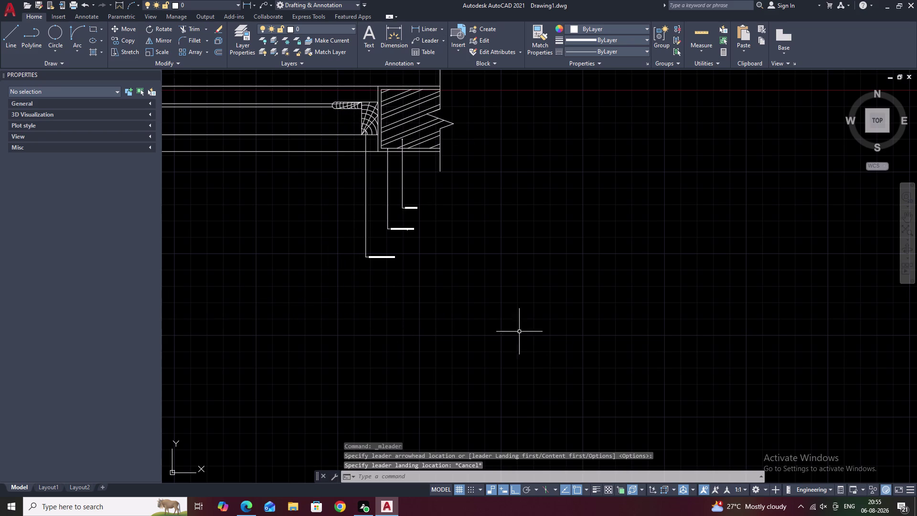
Place the leader arrowhead on the wooden style, then pan down to the notes.
scroll(up, 3)
click(432, 38)
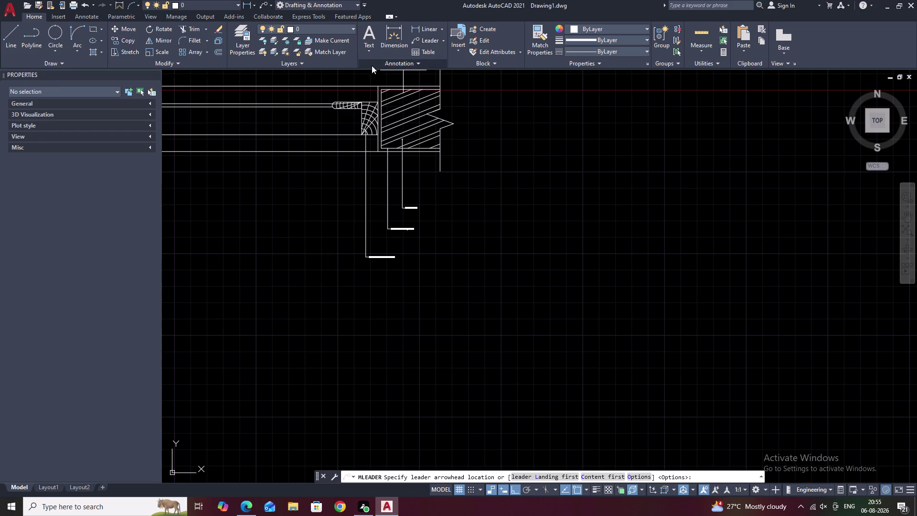
scroll(up, 3)
click(345, 108)
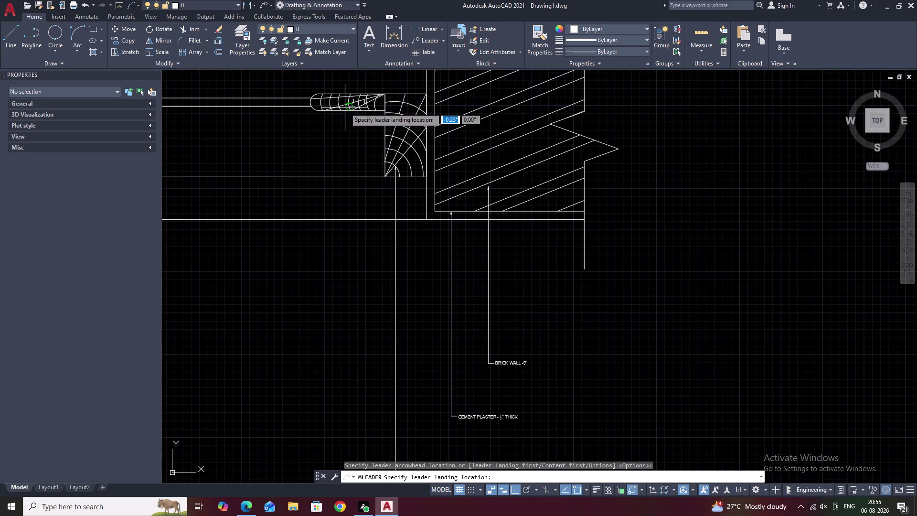
middle_drag(337, 288, 480, 322)
middle_drag(610, 335, 601, 301)
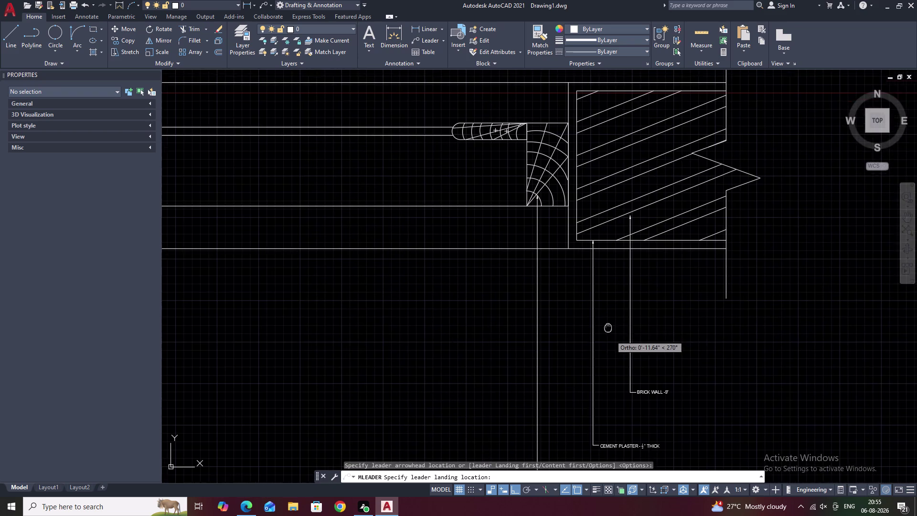
middle_drag(602, 300, 566, 51)
Place the note's landing below the frame note and type WOODEN STYLE 1 1/2".
click(582, 291)
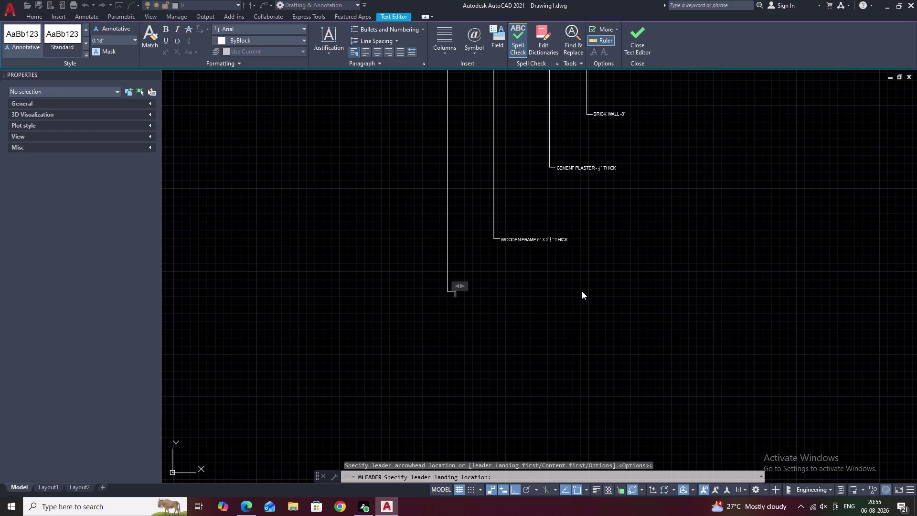
text(WOODEN)
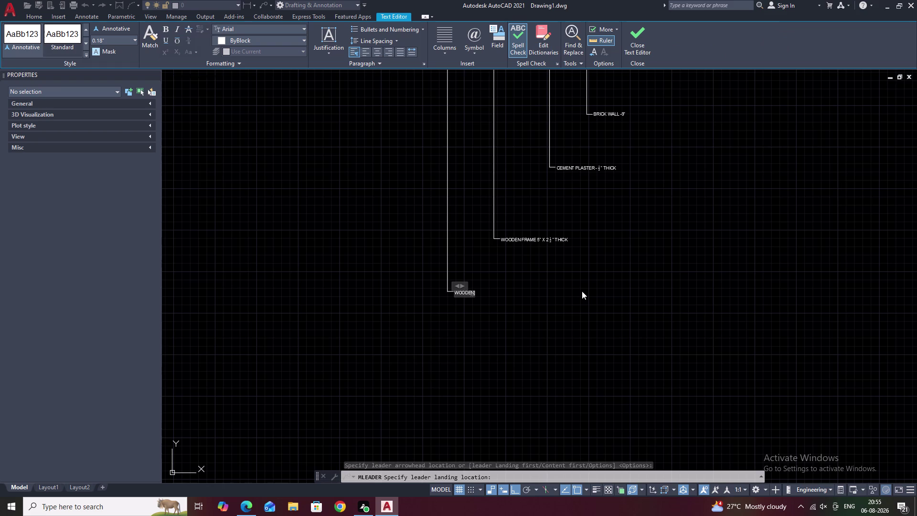
key(space)
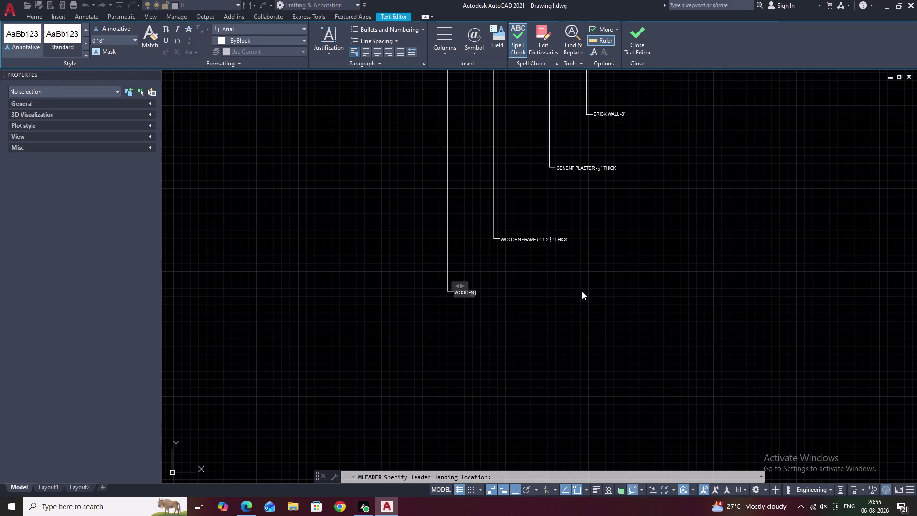
text(STY)
text(LE)
scroll(up, 3)
scroll(up, 3)
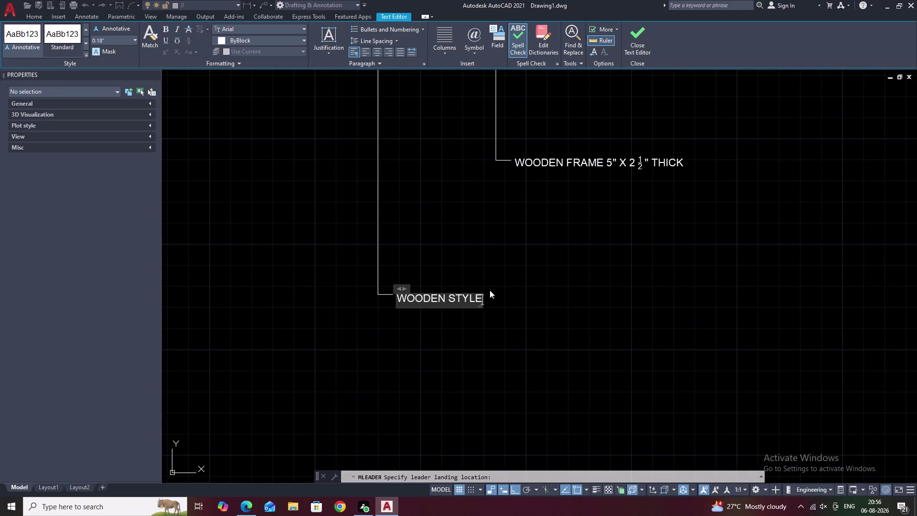
key(space)
text(1)
key(space)
text(1/2)
key(space)
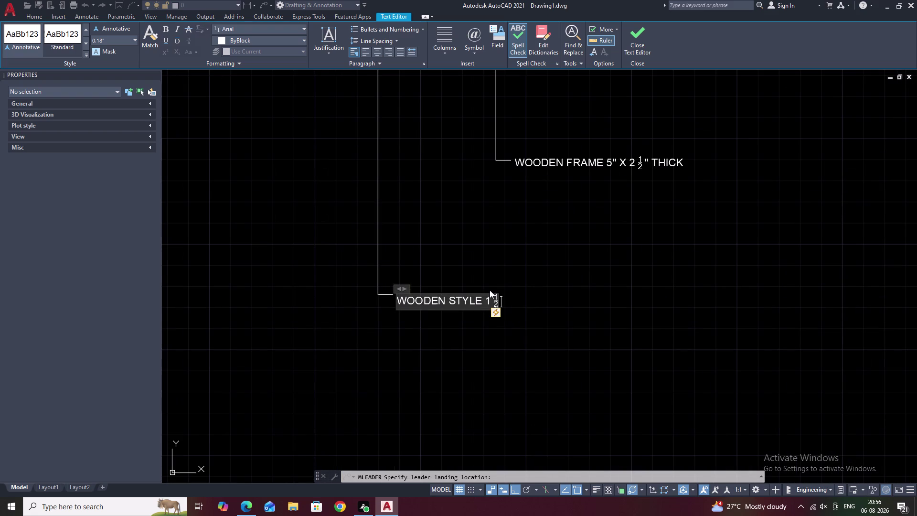
text(")
Finish the text with X4" THICK, fixing typos, and close the editor.
key(space)
text(X)
text(4)
key(semicolon)
key(BackSpace)
text(")
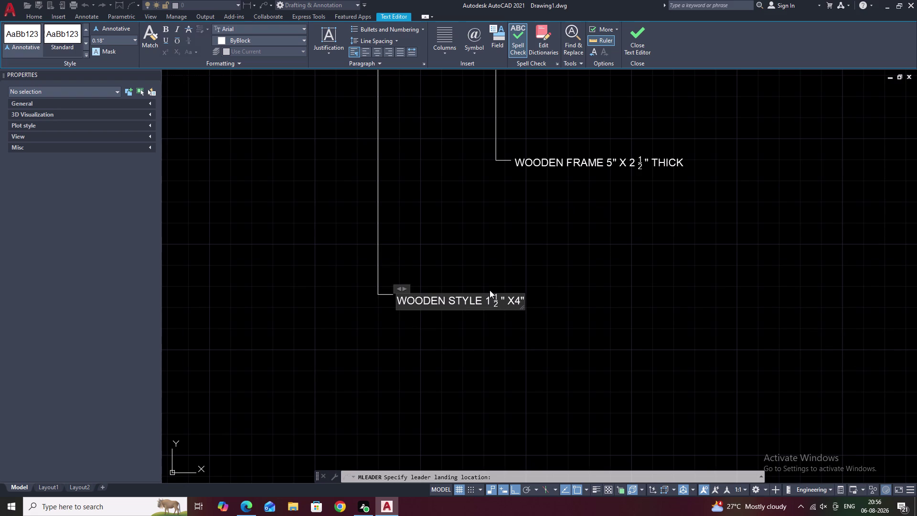
key(space)
text(TH)
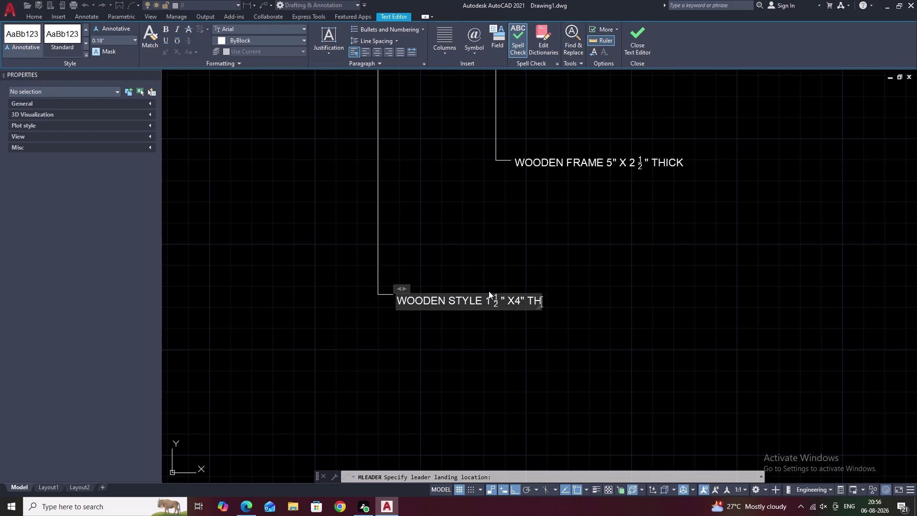
text(ICL)
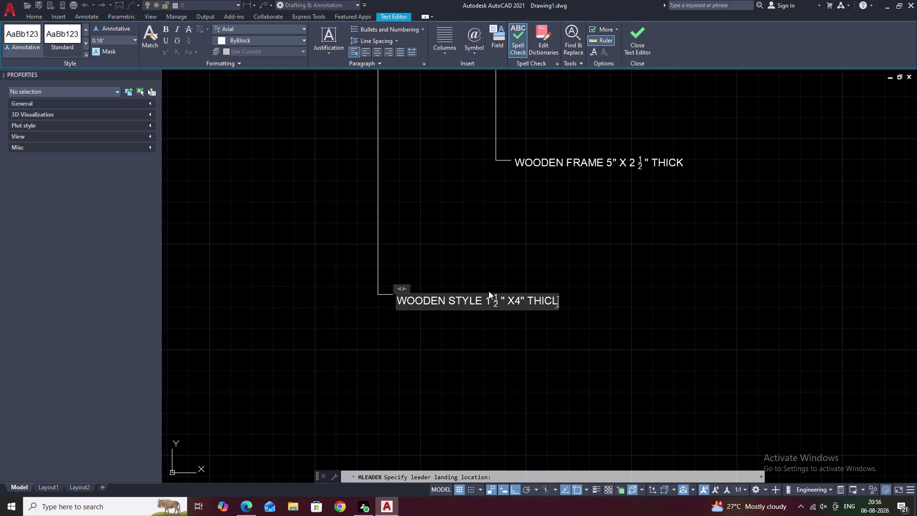
key(BackSpace)
key(k)
click(569, 277)
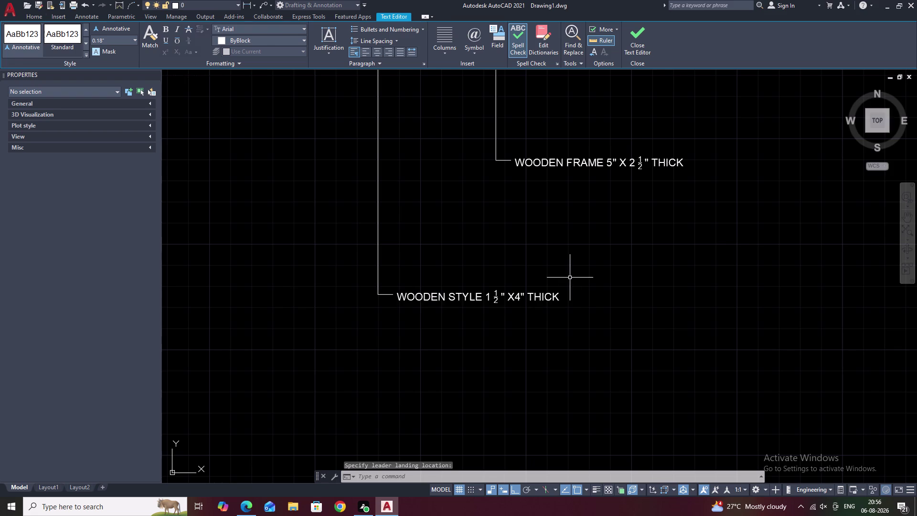
Start a leader on the glazing bead, then cancel the misplaced attempt.
scroll(down, 3)
middle_drag(473, 217, 457, 303)
scroll(down, 3)
middle_drag(481, 180, 454, 272)
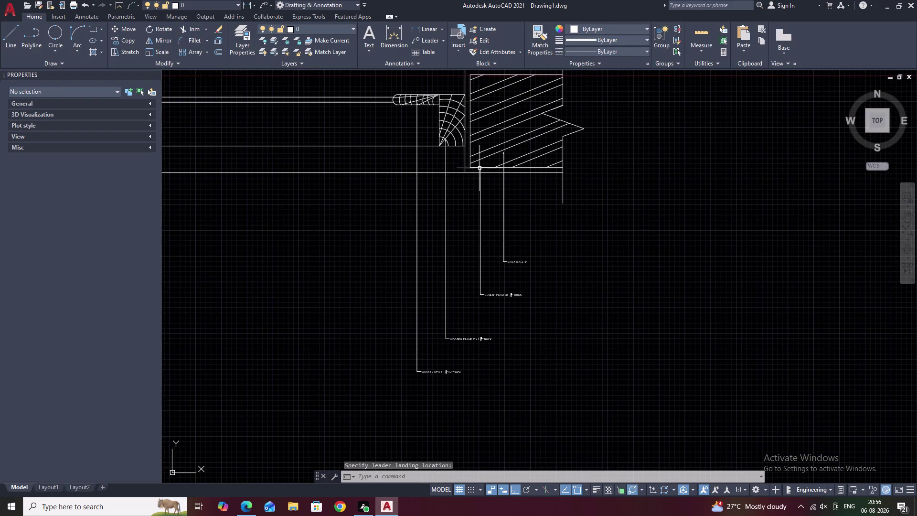
click(422, 40)
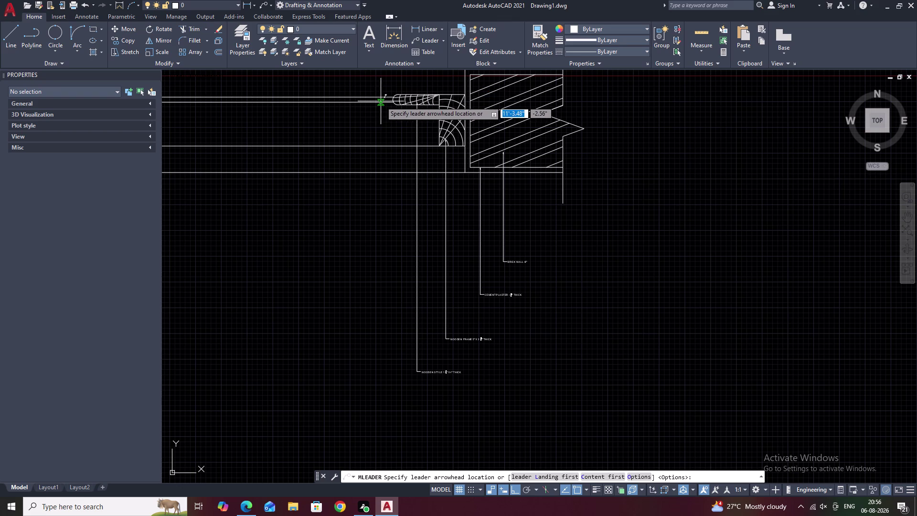
click(381, 101)
middle_drag(380, 271, 381, 206)
key(Escape)
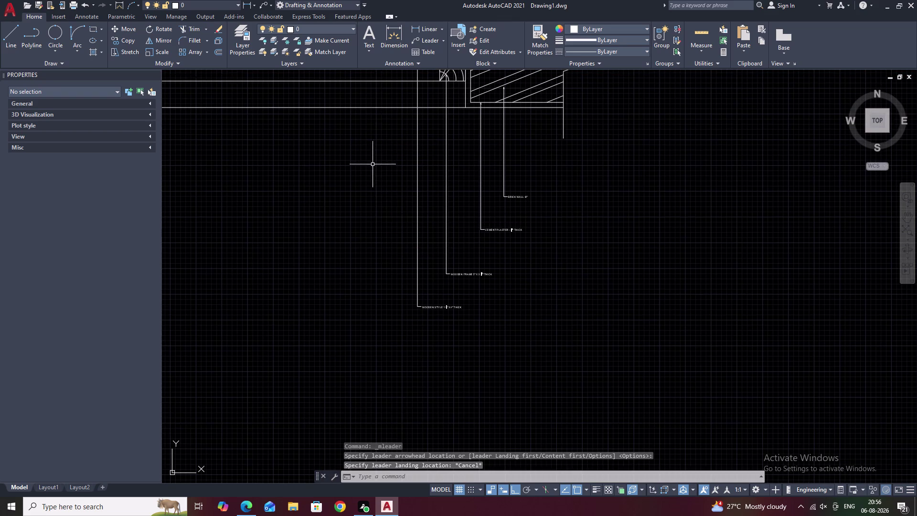
middle_drag(372, 159, 391, 292)
Restart the multileader with its arrow on the glazing bead and landing below the existing labels.
click(418, 39)
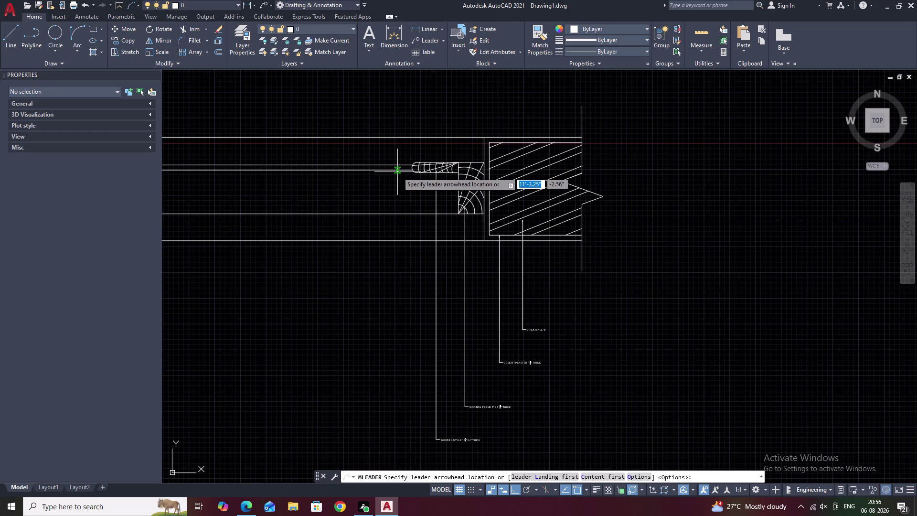
scroll(up, 3)
click(397, 160)
middle_drag(382, 302, 395, 215)
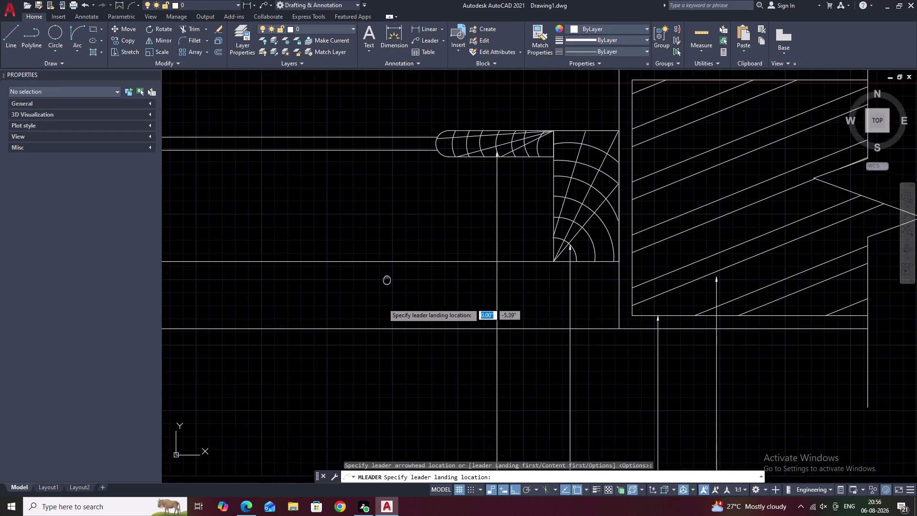
middle_drag(396, 215, 400, 186)
middle_drag(518, 390, 494, 140)
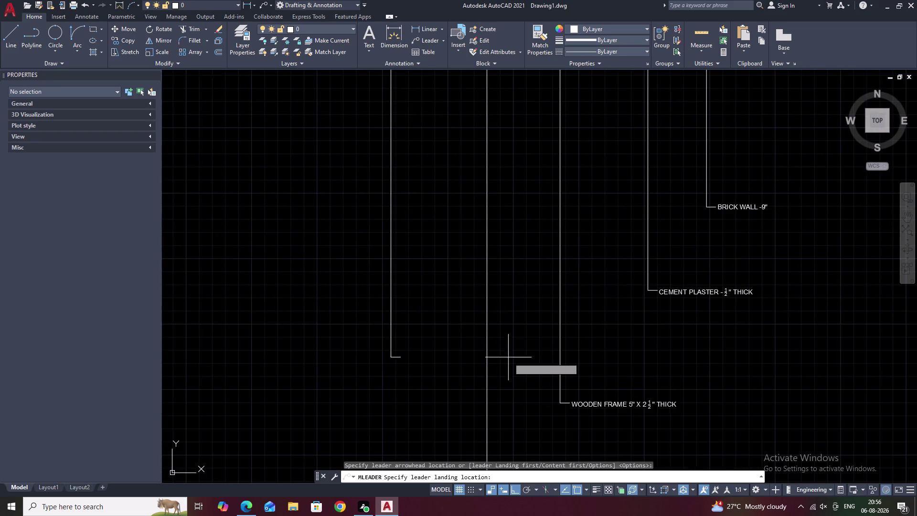
middle_drag(510, 366, 510, 147)
middle_click(534, 386)
click(562, 327)
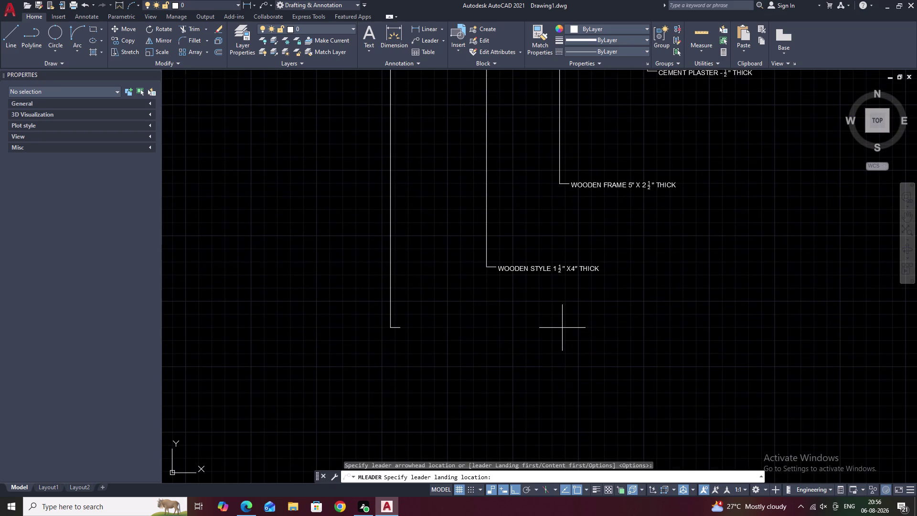
Type WOODEN BEADING 1/2" as the note's opening text.
text(W)
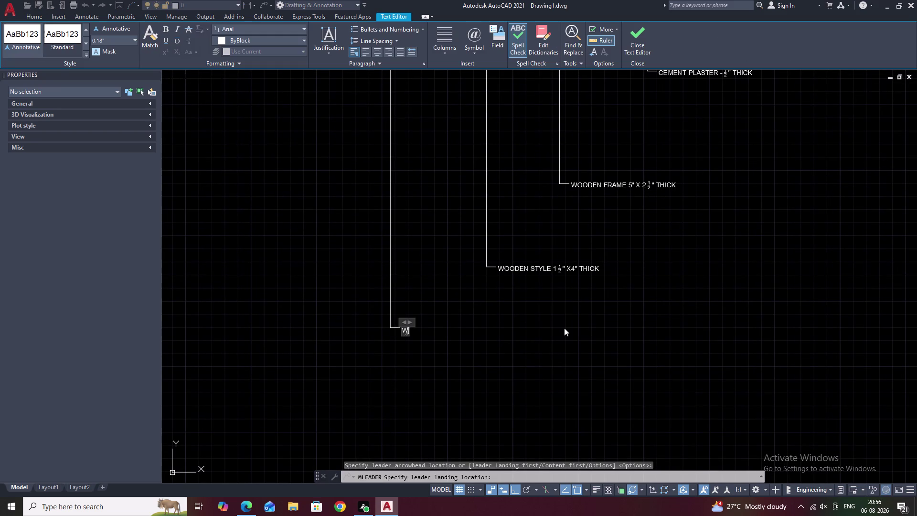
text(OODEN)
key(space)
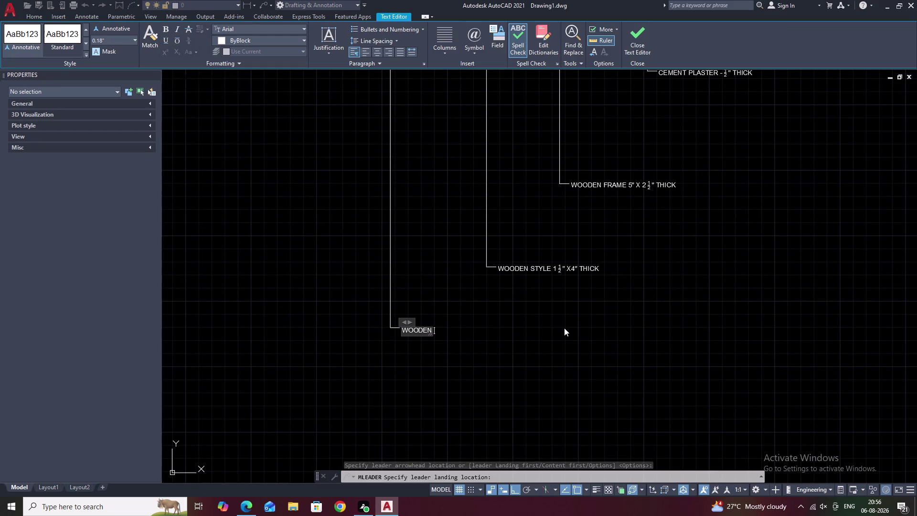
text(BEA)
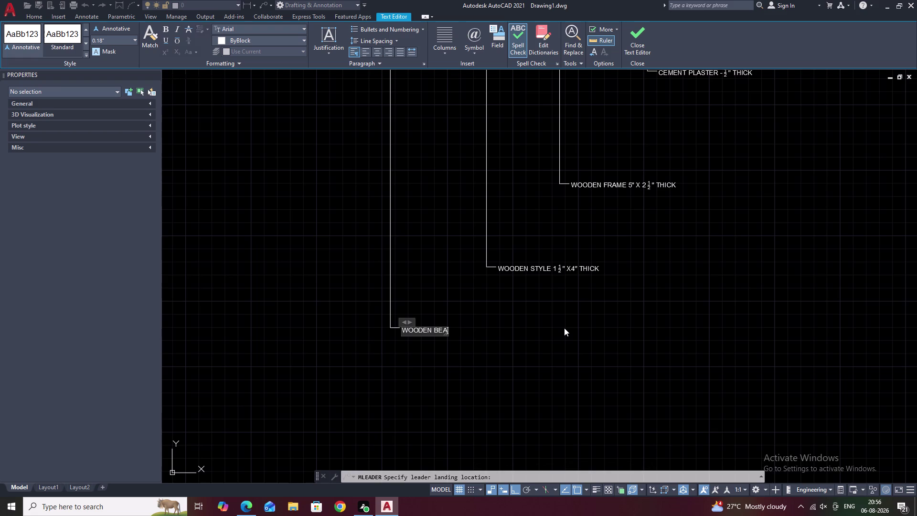
key(f)
key(BackSpace)
text(DIN)
text(G)
key(space)
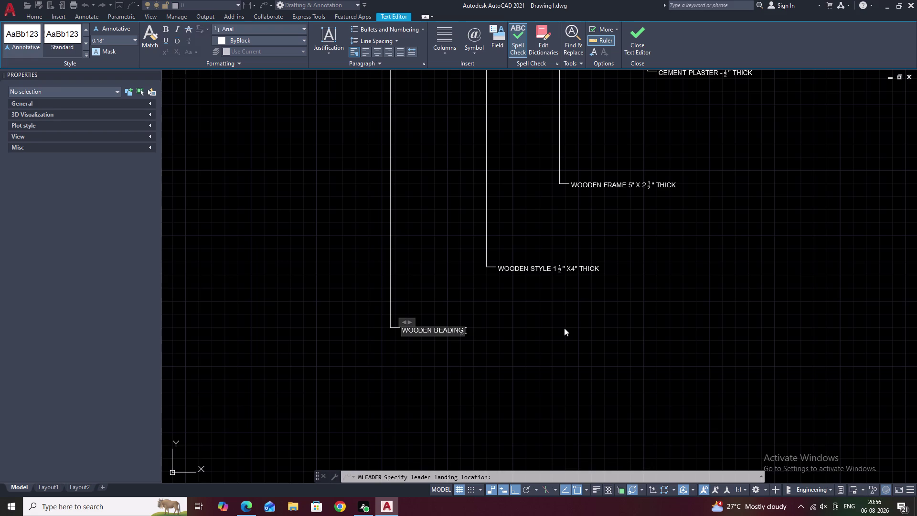
text(1/2)
text(")
Complete the note with X 2'-7" THICK, fixing typos, and close the editor.
key(space)
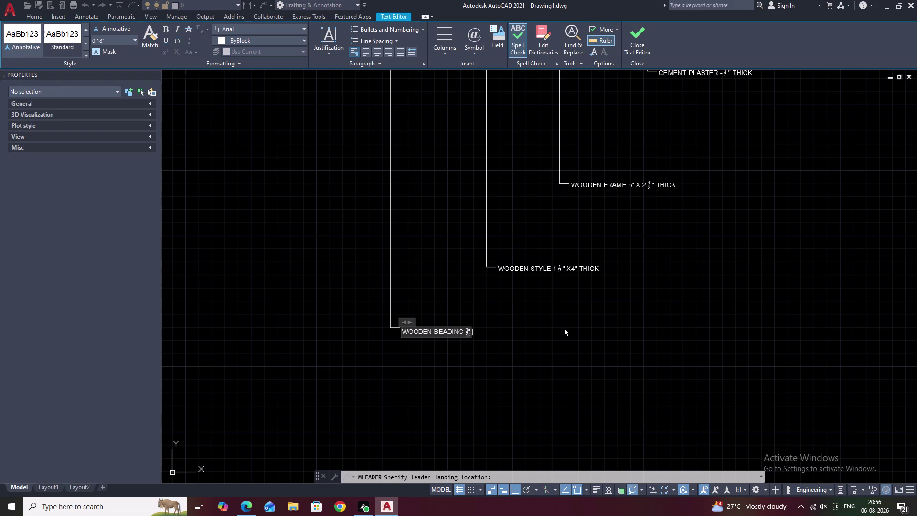
text(X)
key(space)
text(2)
text(-)
key(BackSpace)
key(apostrophe)
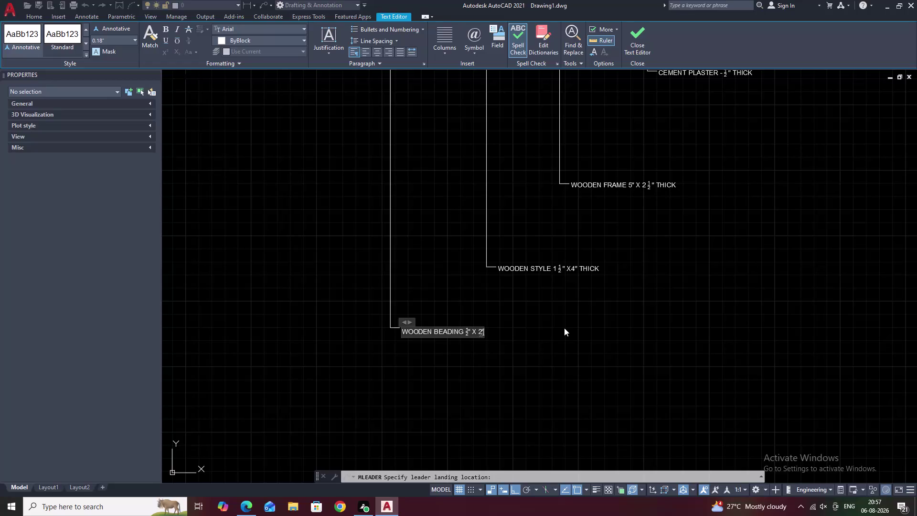
key(minus)
key(7)
key(shift+quotedbl)
key(space)
text(THI)
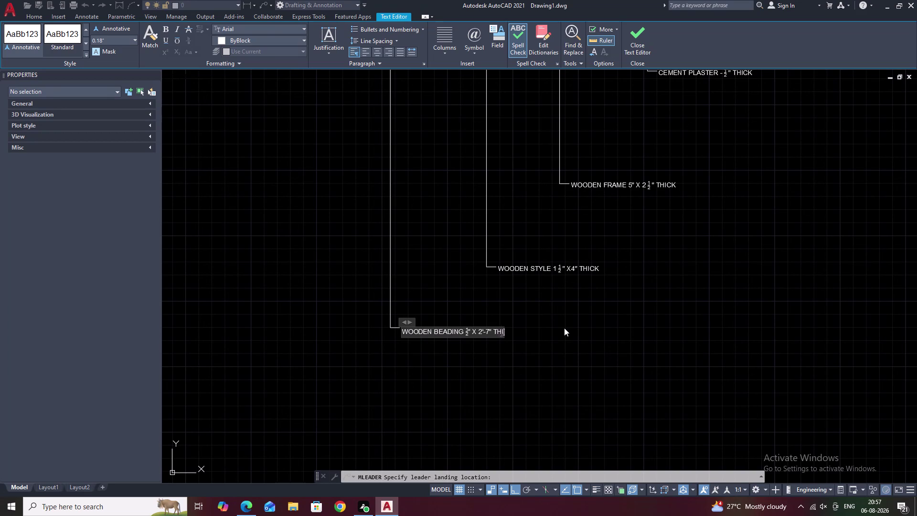
text(CL)
key(BackSpace)
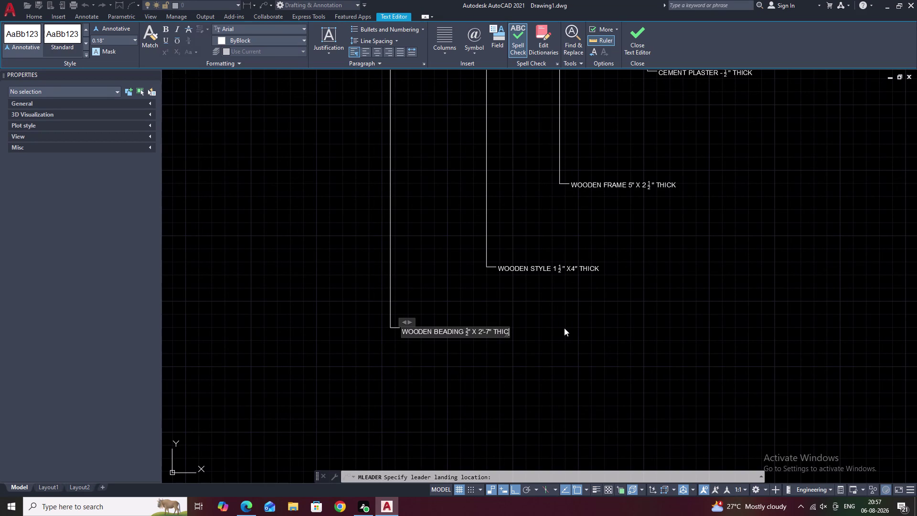
key(k)
click(564, 328)
scroll(down, 3)
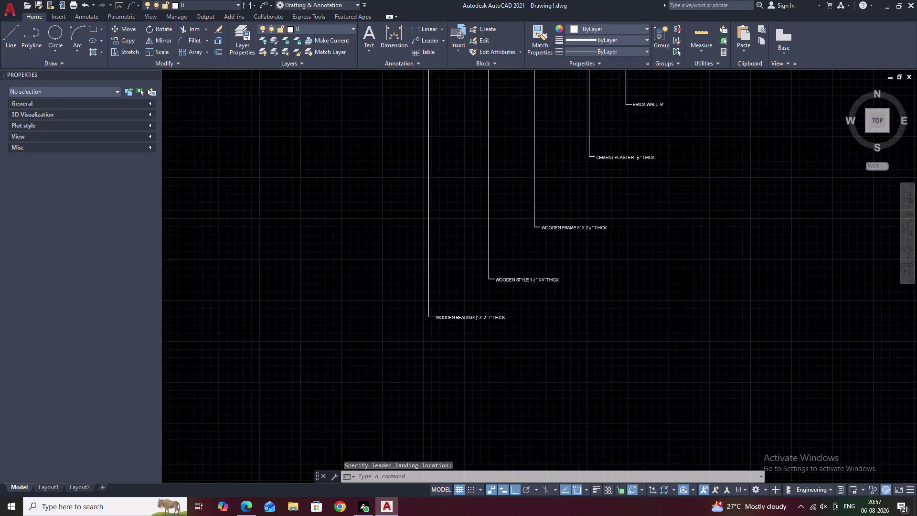
Try a leader near the middle bead, then cancel the misplaced arrow.
middle_drag(472, 243, 416, 386)
click(429, 39)
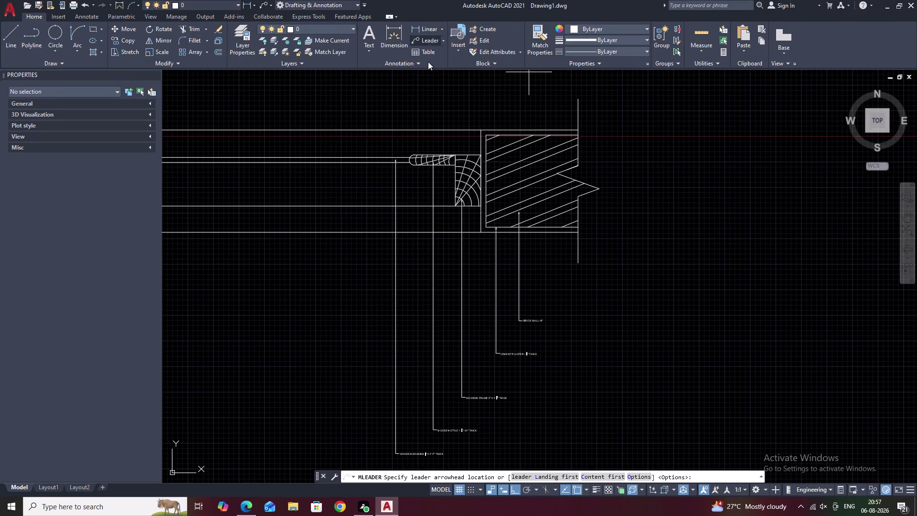
middle_drag(345, 231, 399, 197)
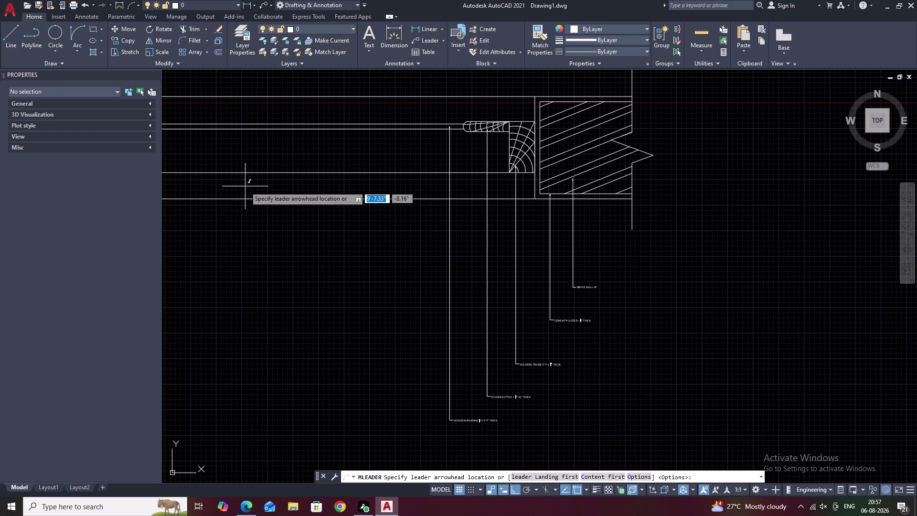
middle_drag(248, 187, 448, 195)
click(308, 140)
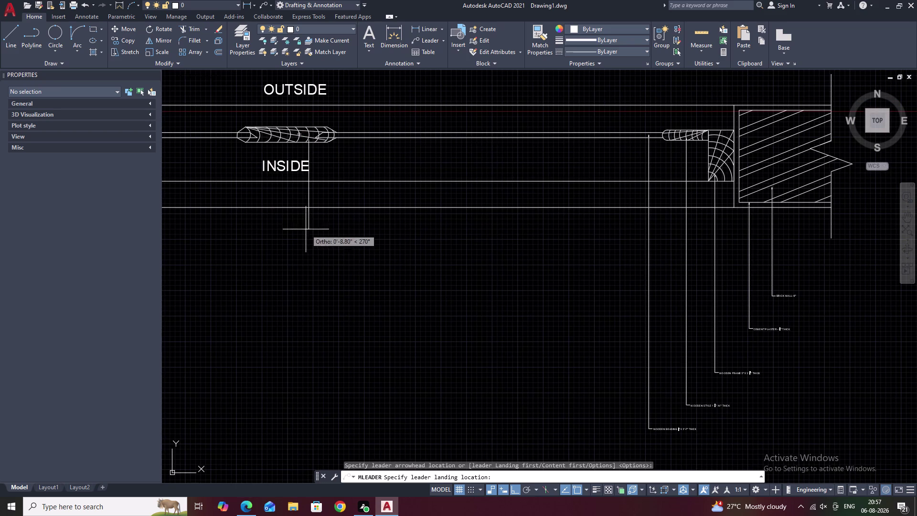
key(Escape)
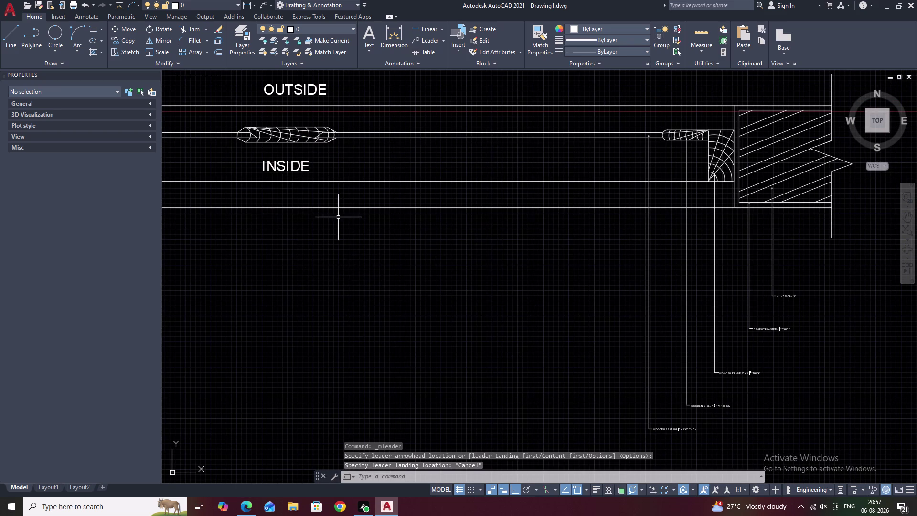
Anchor a new leader on the middle bead, land it below, and type MIDDLE STYEL.
click(429, 38)
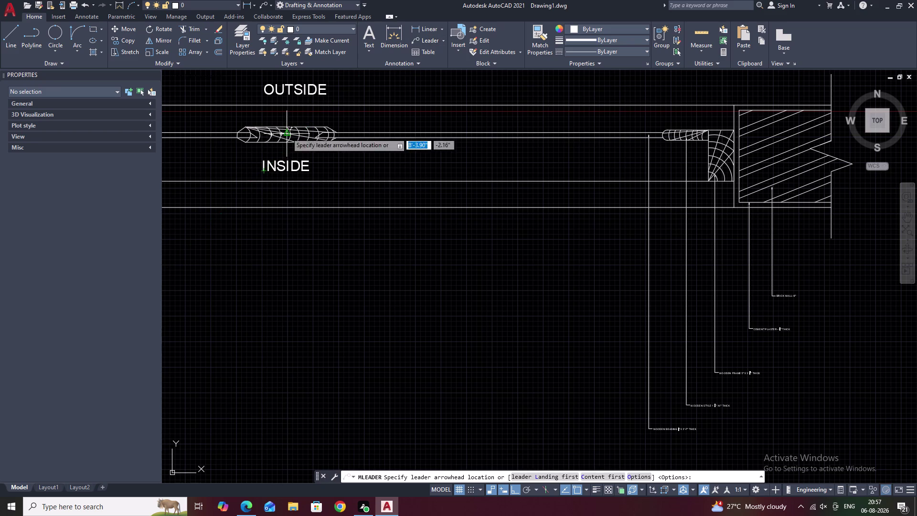
click(287, 130)
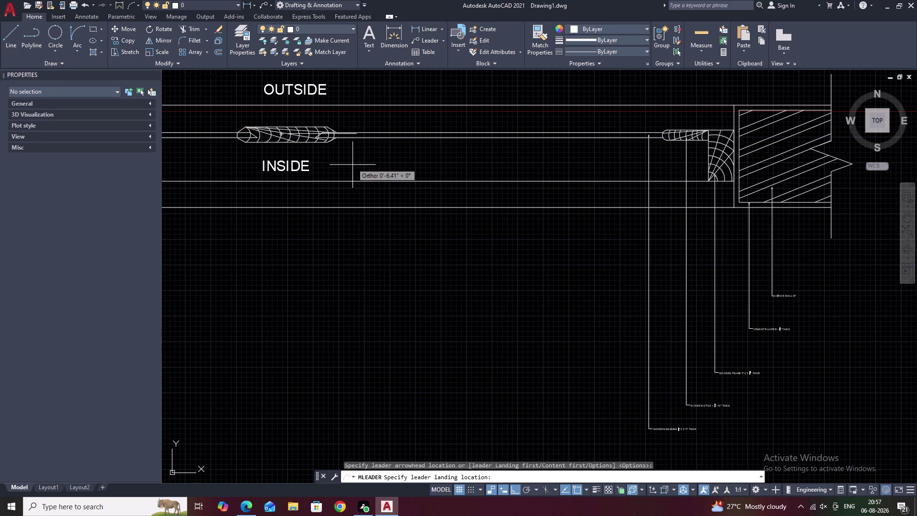
click(359, 268)
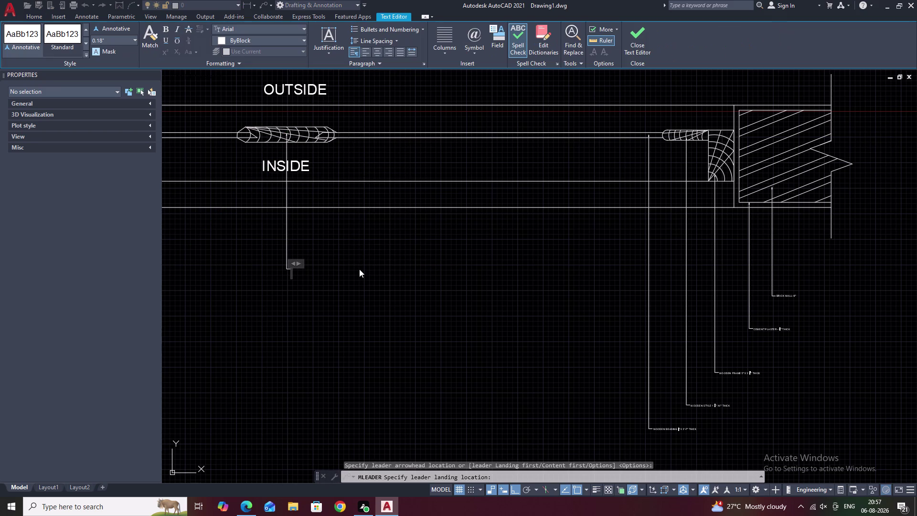
text(MID)
text(D)
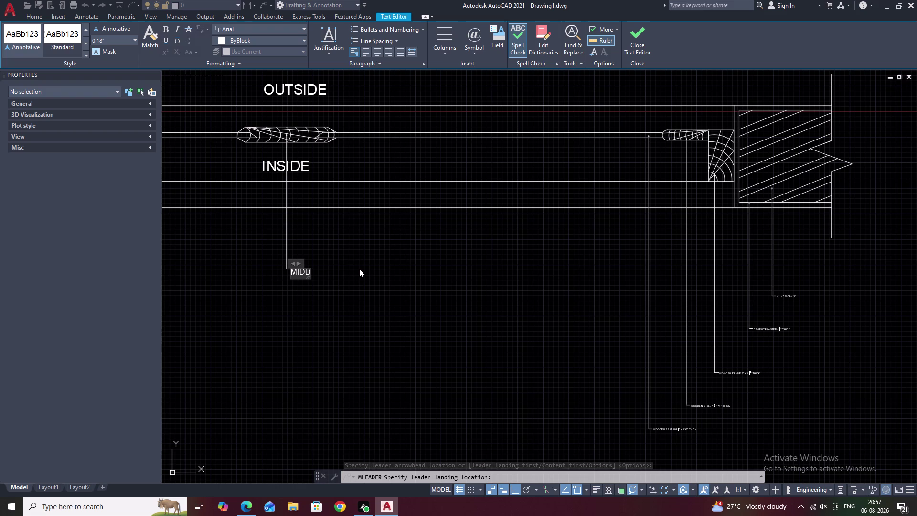
text(LE)
key(space)
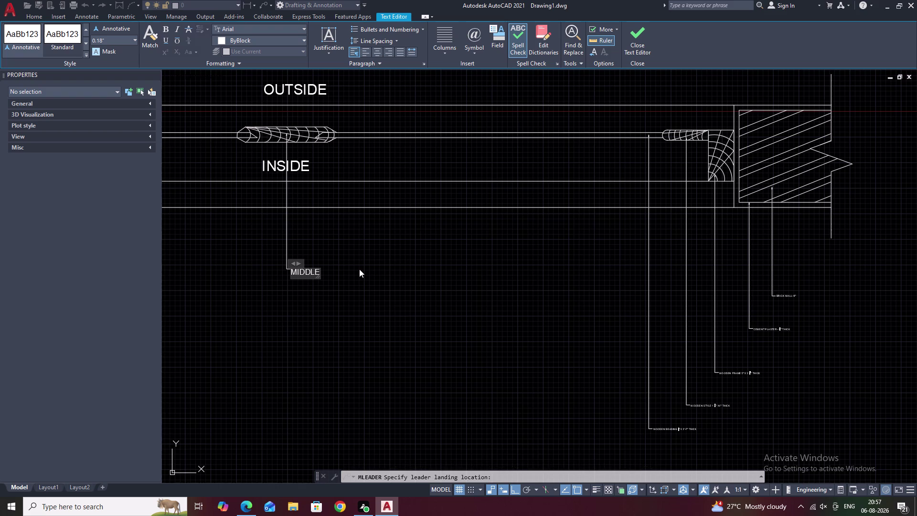
text(ST)
text(Y)
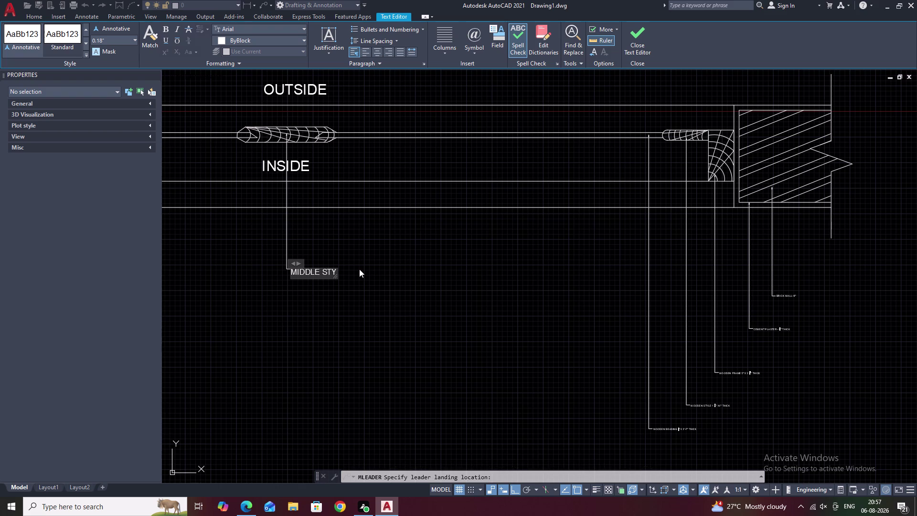
text(EL)
Finish the note with 1 1/2" X 4" THICK and close the editor.
key(space)
text(1 1/2)
key(shift+quotedbl)
key(space)
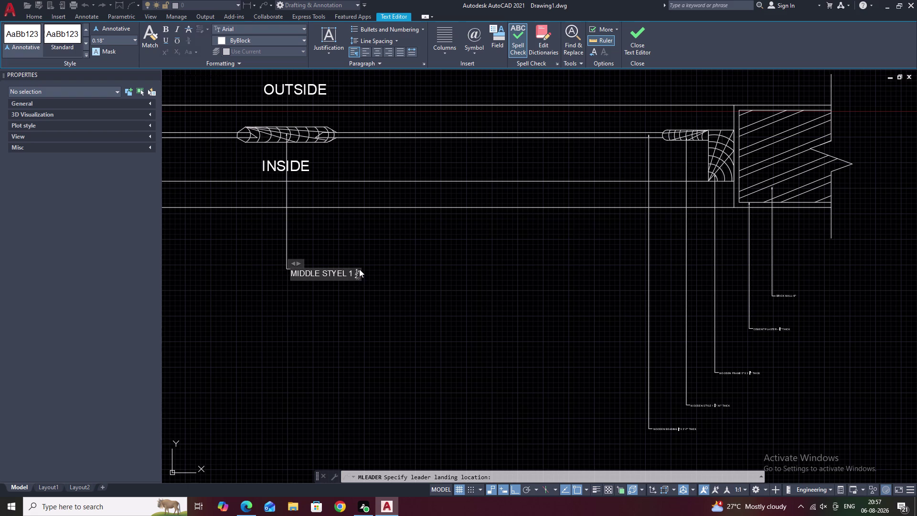
text(X)
key(space)
key(4)
key(shift+quotedbl)
key(space)
text(TH)
text(ICK)
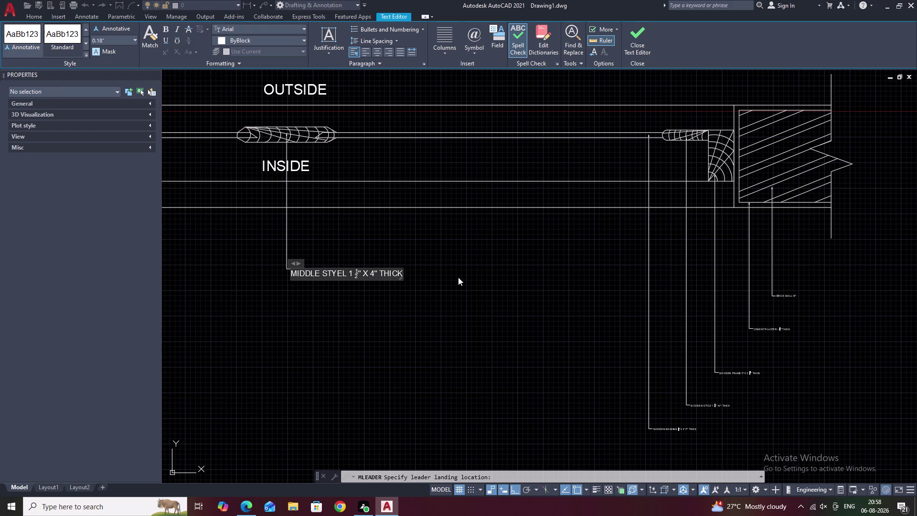
click(458, 277)
click(288, 242)
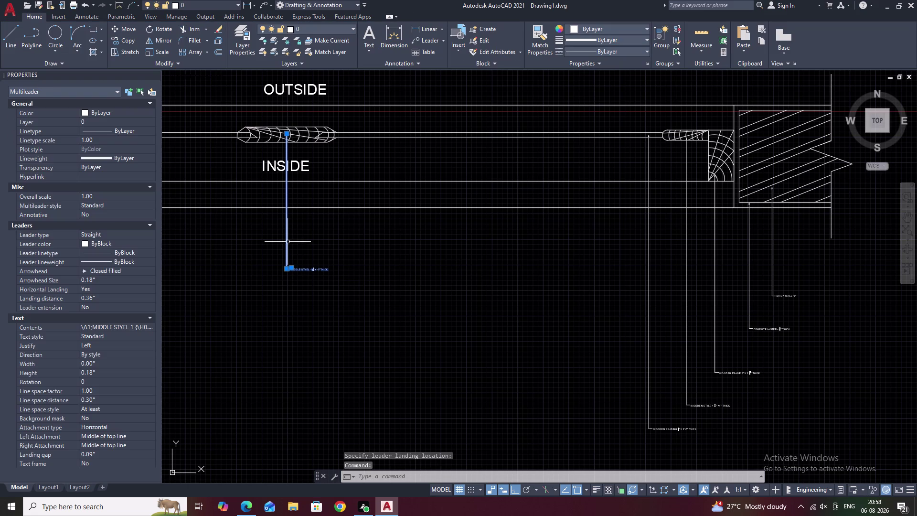
Select the other leader notes and set their text height to 1.
click(649, 403)
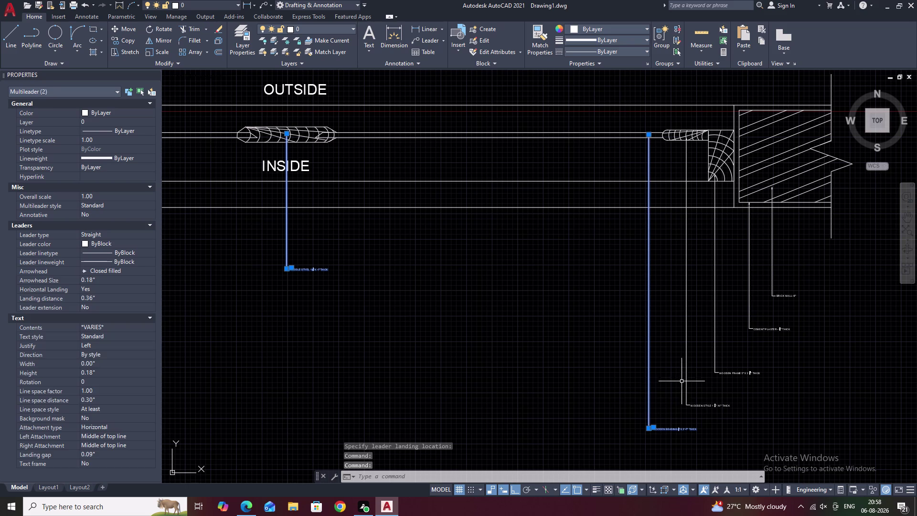
click(688, 370)
click(715, 345)
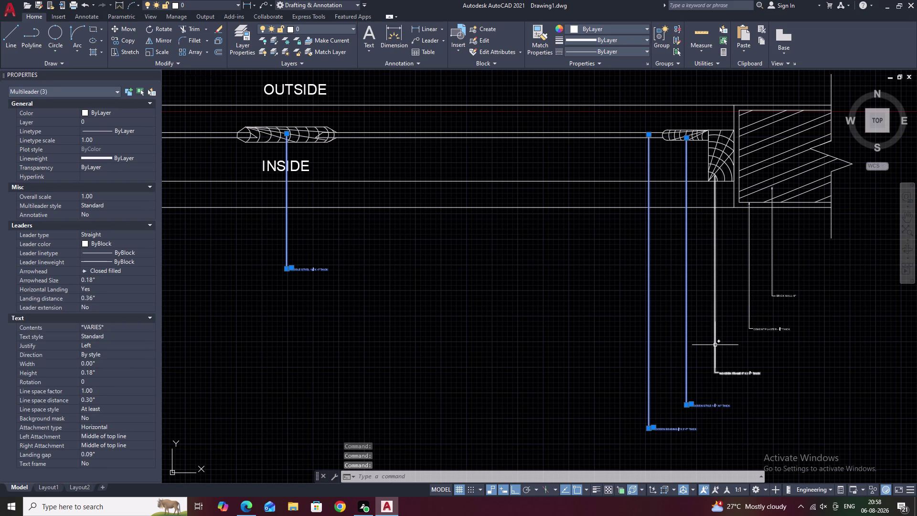
click(751, 298)
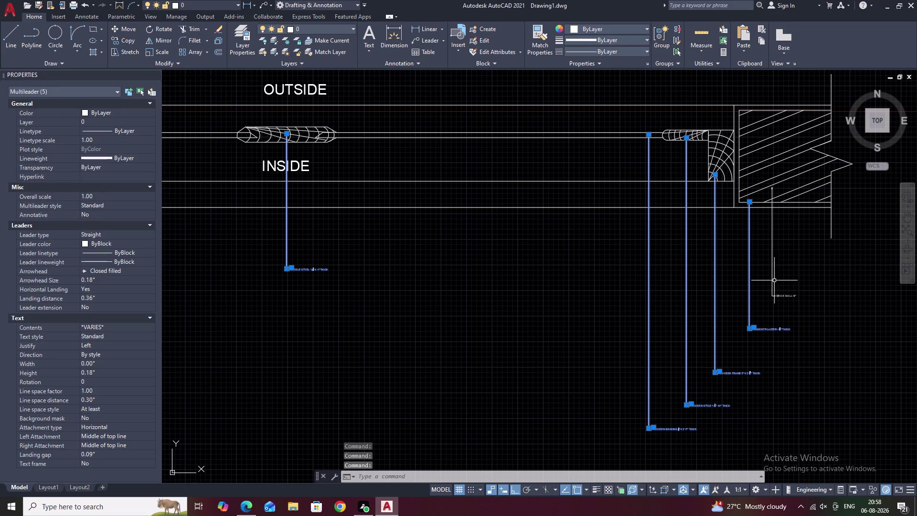
click(773, 280)
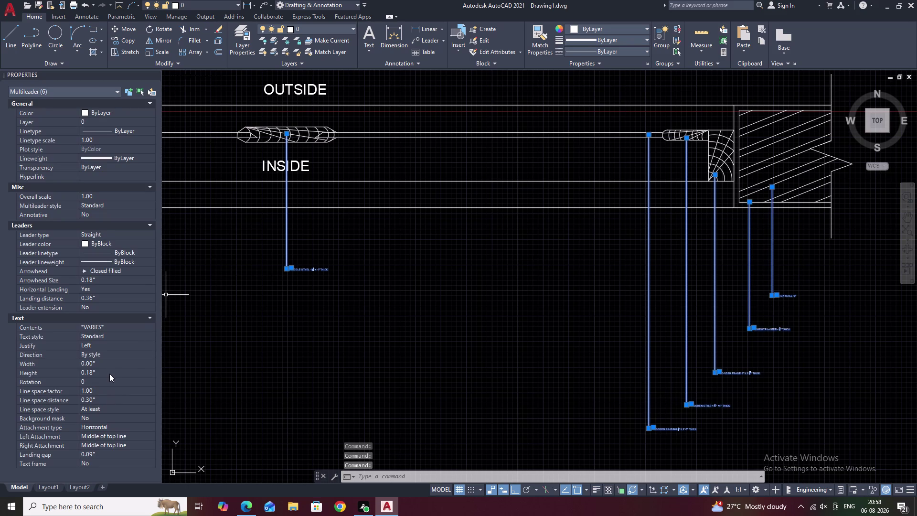
drag(110, 371, 75, 376)
key(BackSpace)
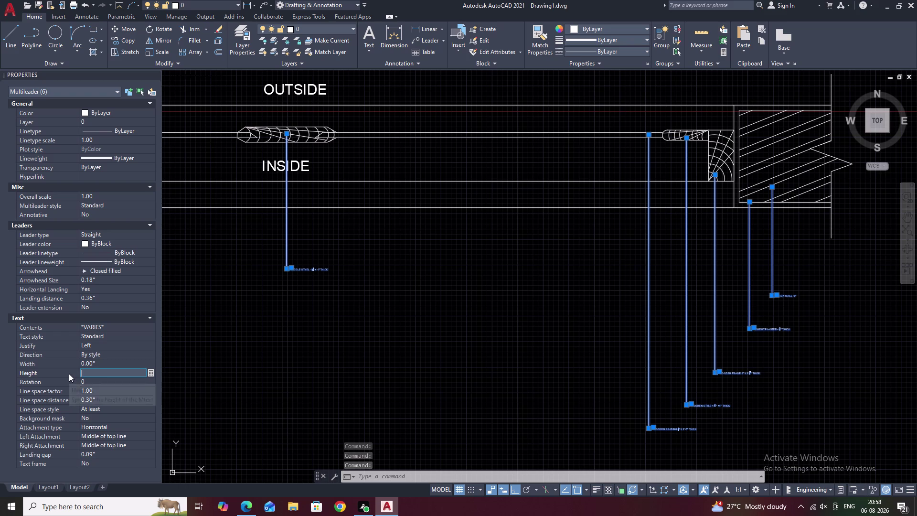
key(1)
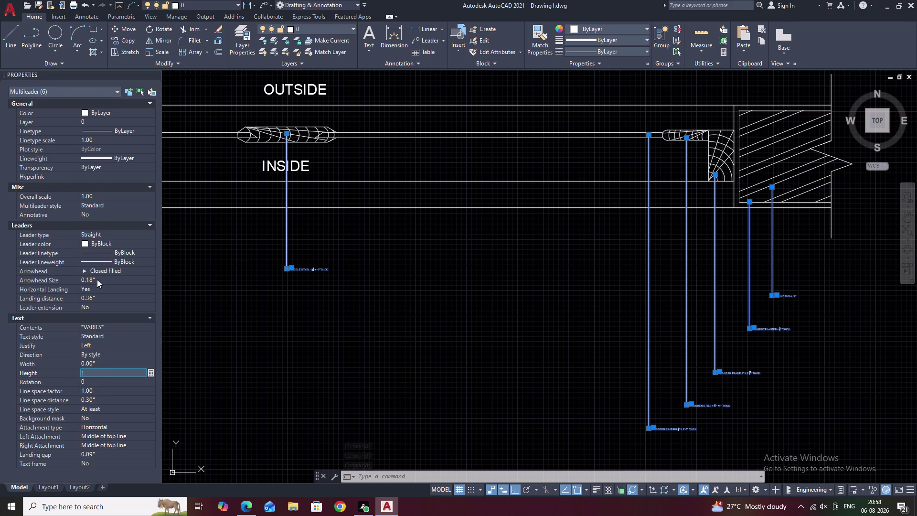
click(98, 279)
Set the leaders' arrowhead size to 1.00" and clear the selection.
drag(98, 278, 73, 278)
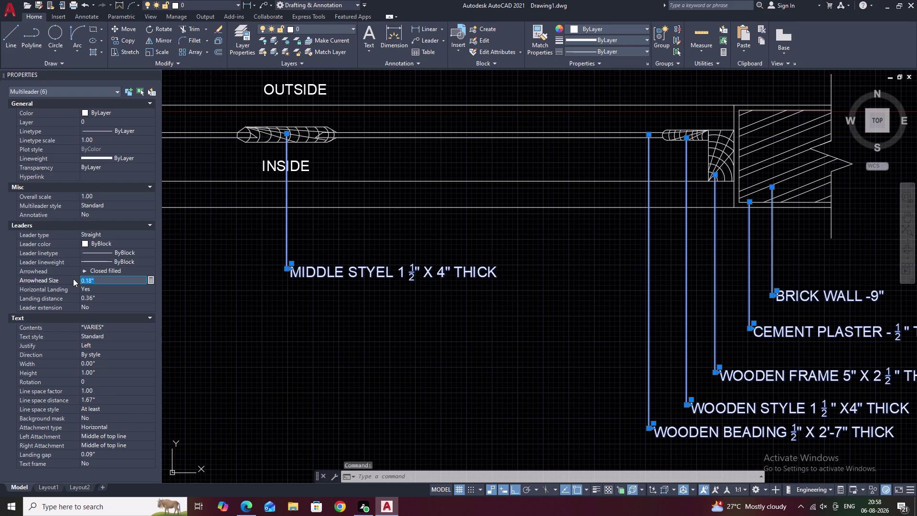
key(BackSpace)
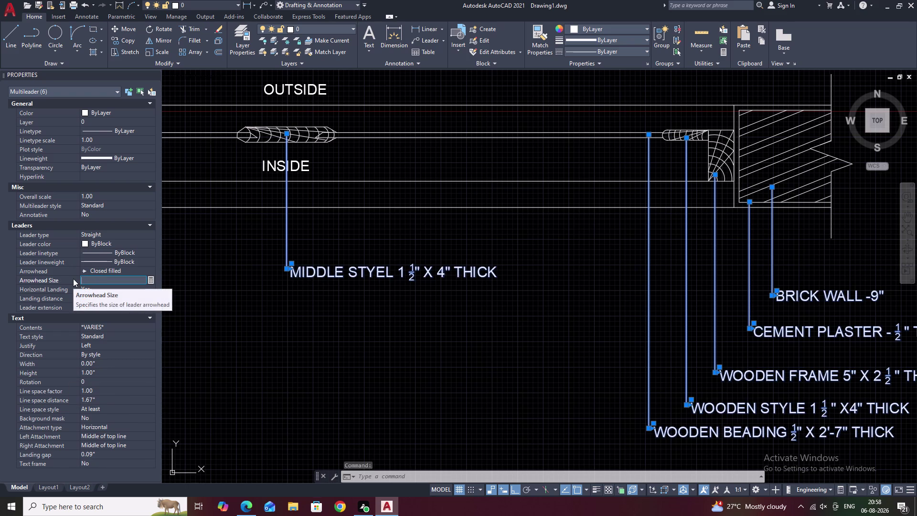
key(1)
click(180, 344)
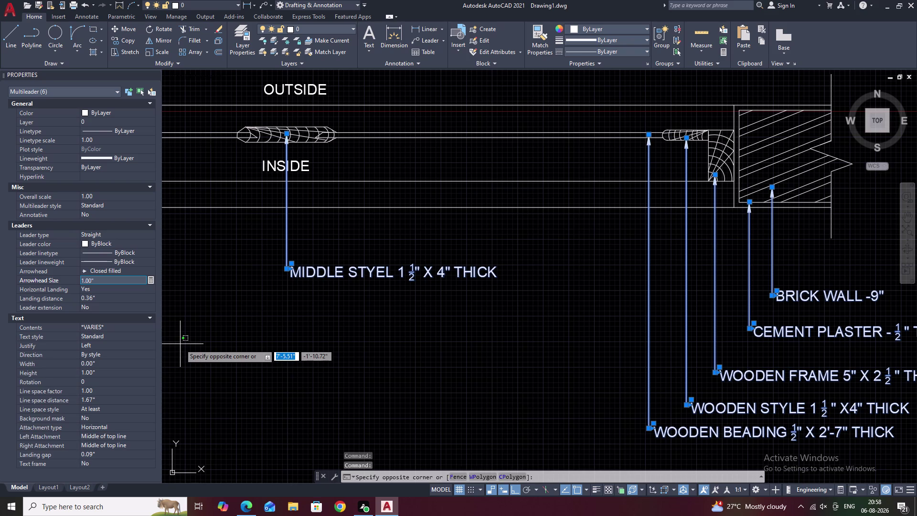
key(Escape)
key(Escape)
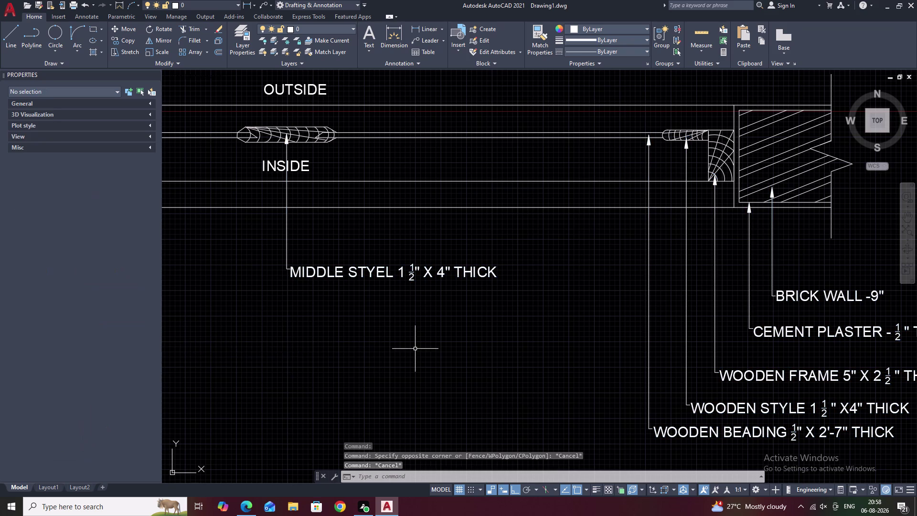
middle_drag(421, 347, 289, 360)
drag(679, 296, 669, 446)
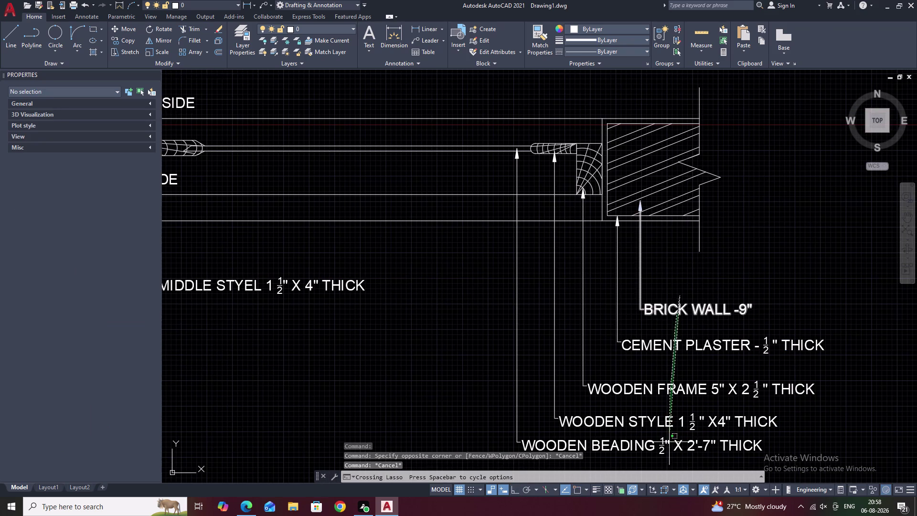
drag(669, 446, 669, 448)
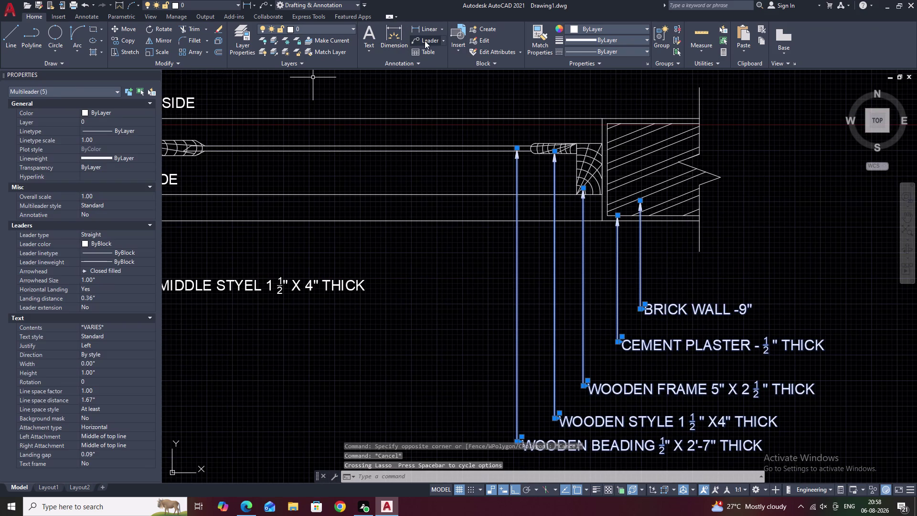
click(425, 40)
click(644, 312)
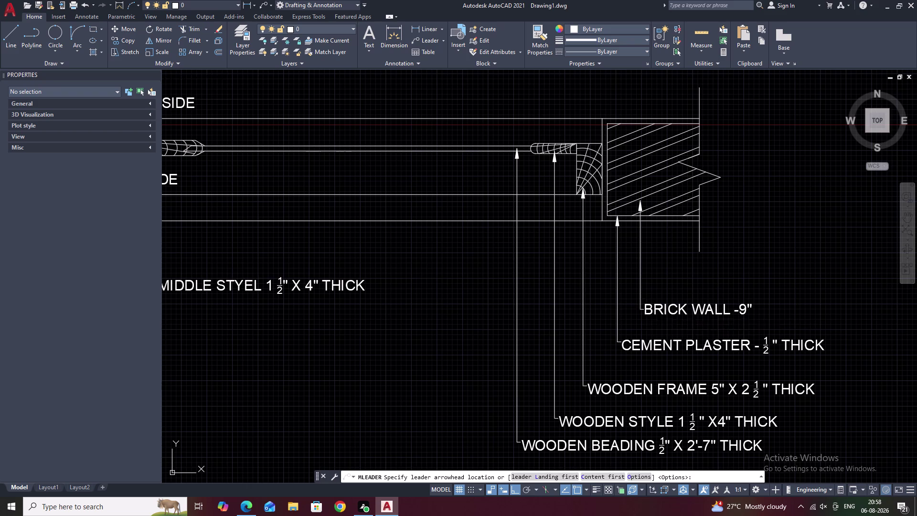
click(646, 314)
key(Escape)
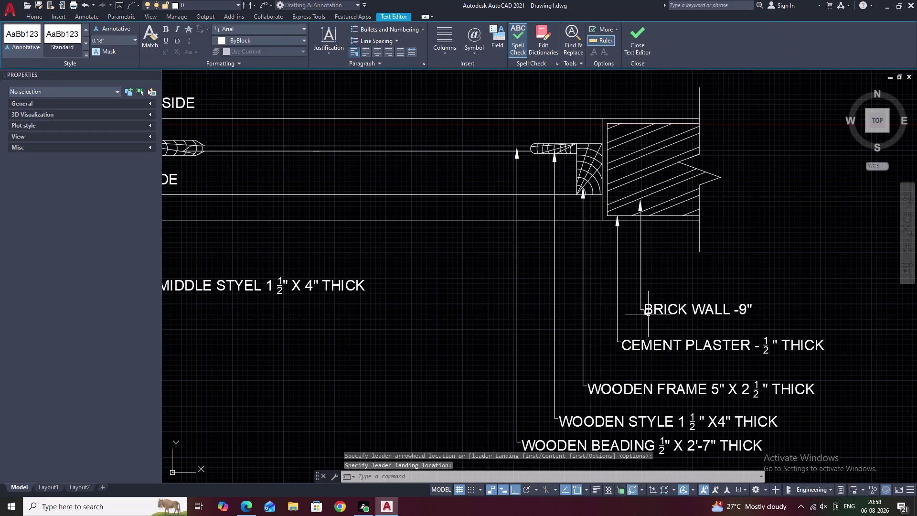
key(Escape)
middle_drag(620, 290, 603, 235)
drag(667, 222, 645, 263)
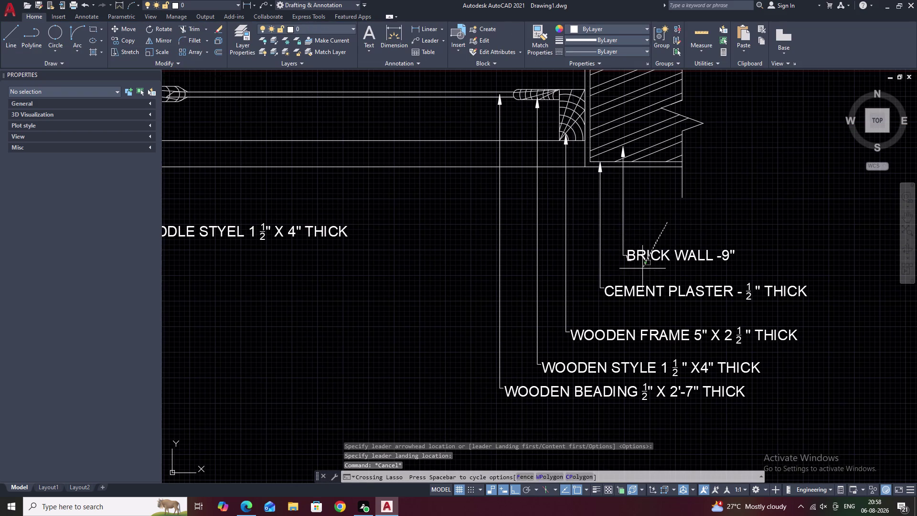
drag(645, 263, 576, 412)
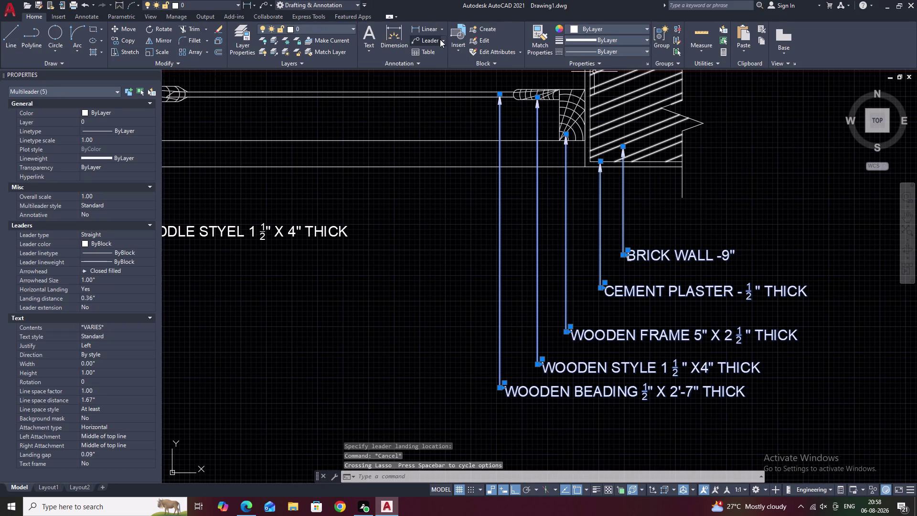
click(442, 39)
click(441, 117)
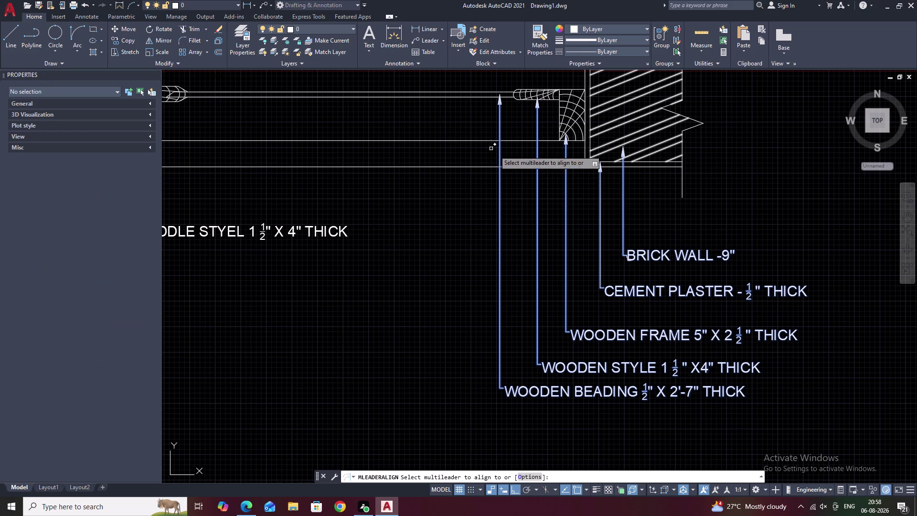
drag(628, 256, 631, 70)
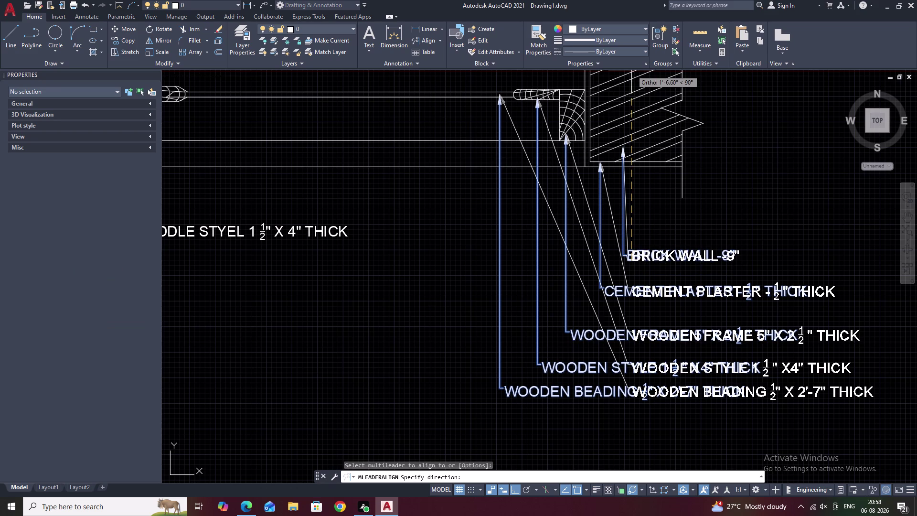
click(633, 77)
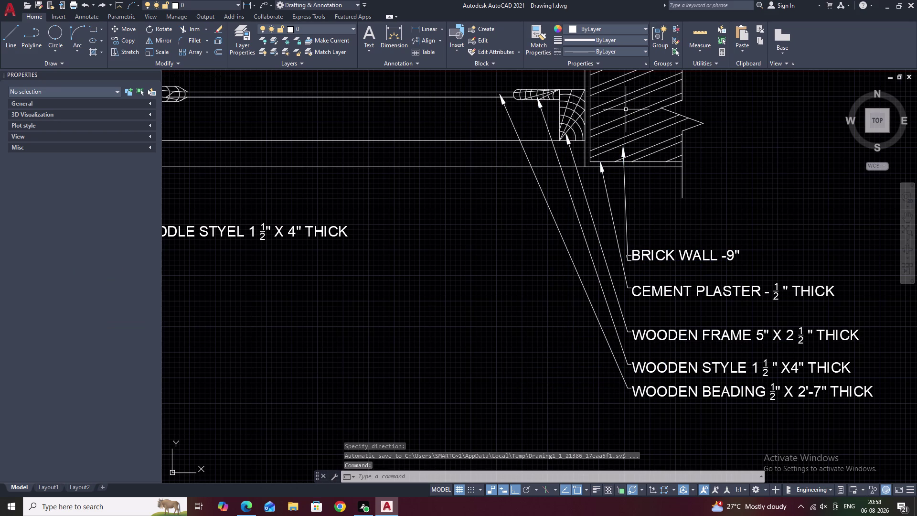
key(z)
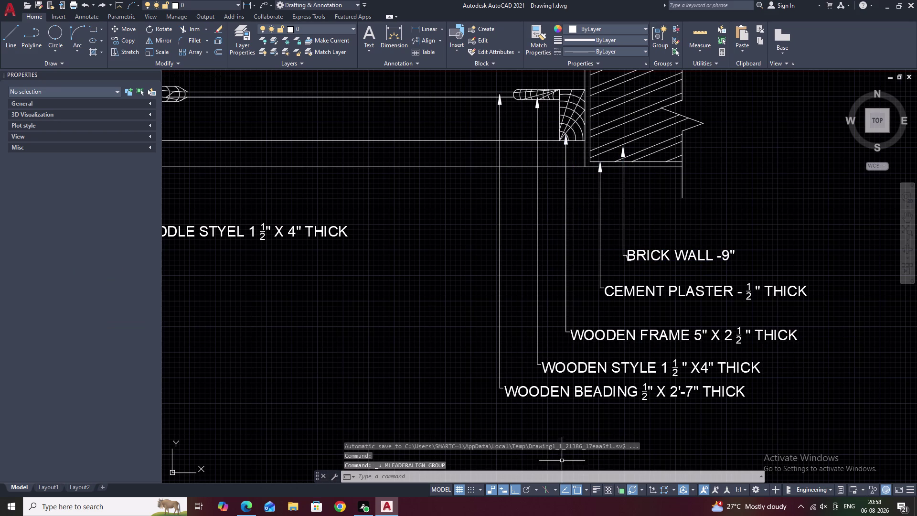
scroll(down, 3)
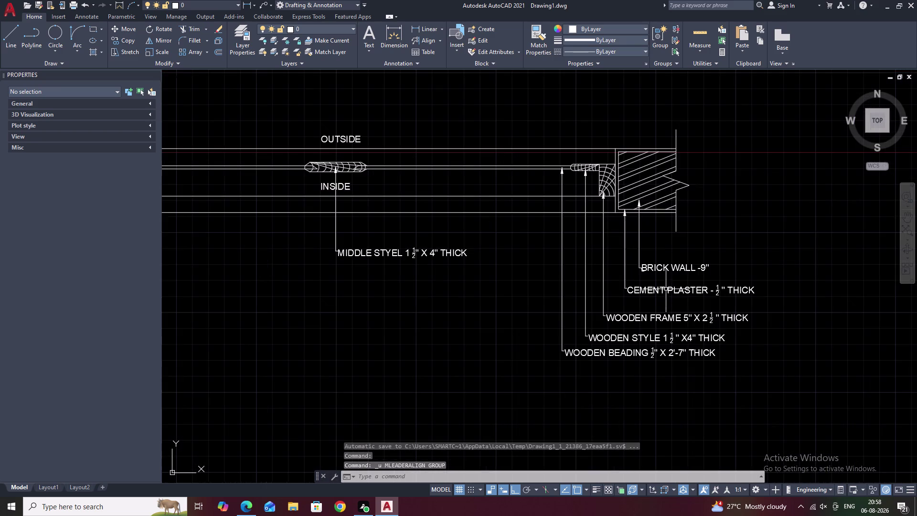
scroll(up, 3)
middle_drag(685, 337, 683, 286)
scroll(down, 3)
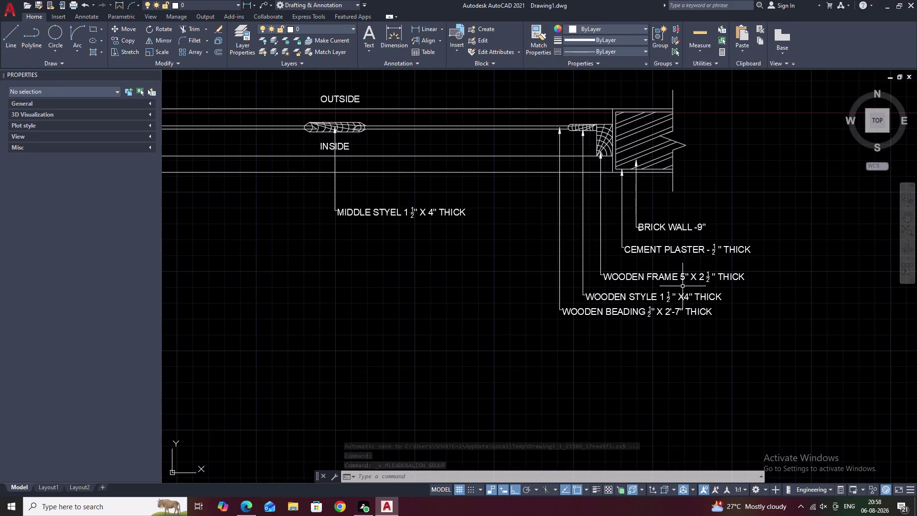
middle_drag(682, 286, 623, 289)
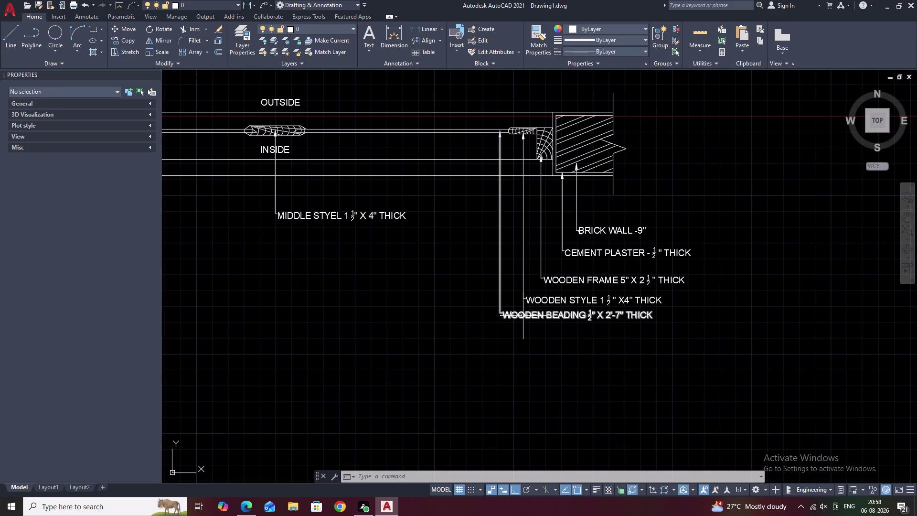
scroll(up, 3)
scroll(down, 3)
scroll(down, 3)
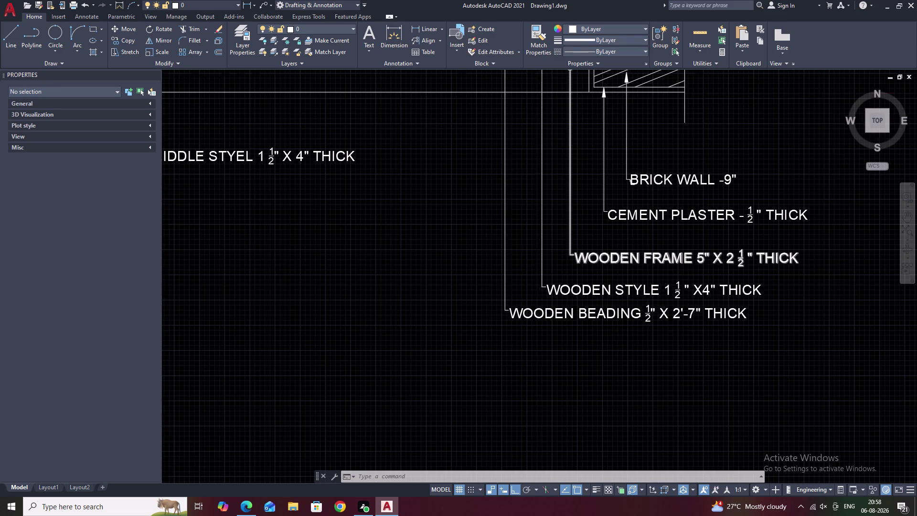
scroll(up, 3)
scroll(up, 3)
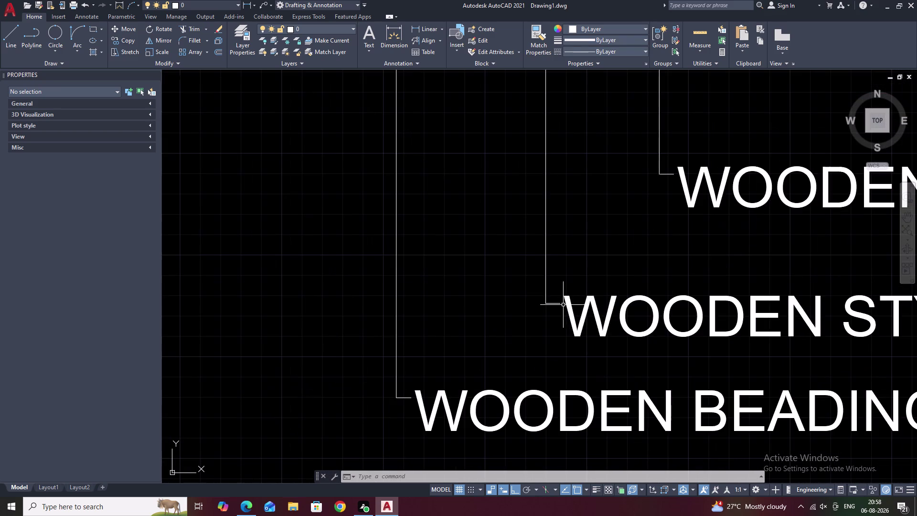
Stretch the landing lines of the WOODEN STYLE and WOODEN FRAME leaders outward.
click(554, 304)
click(560, 302)
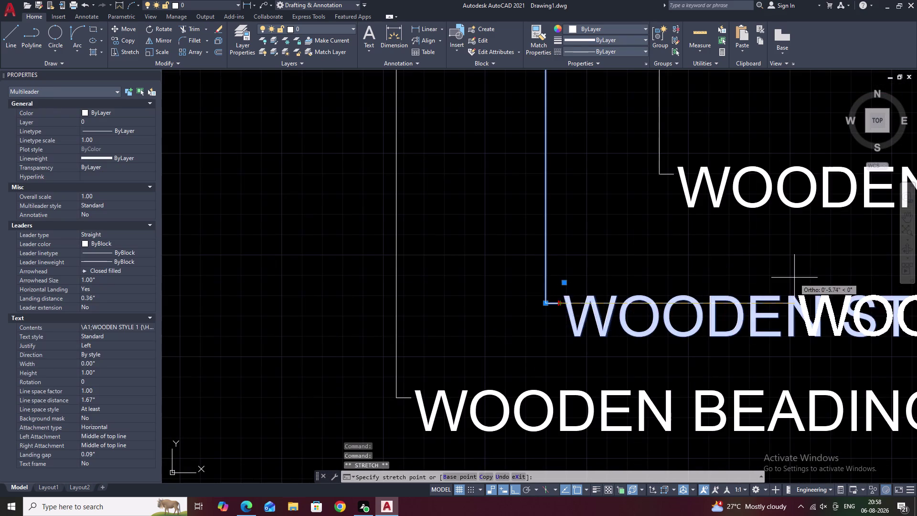
click(794, 278)
middle_drag(794, 278, 526, 332)
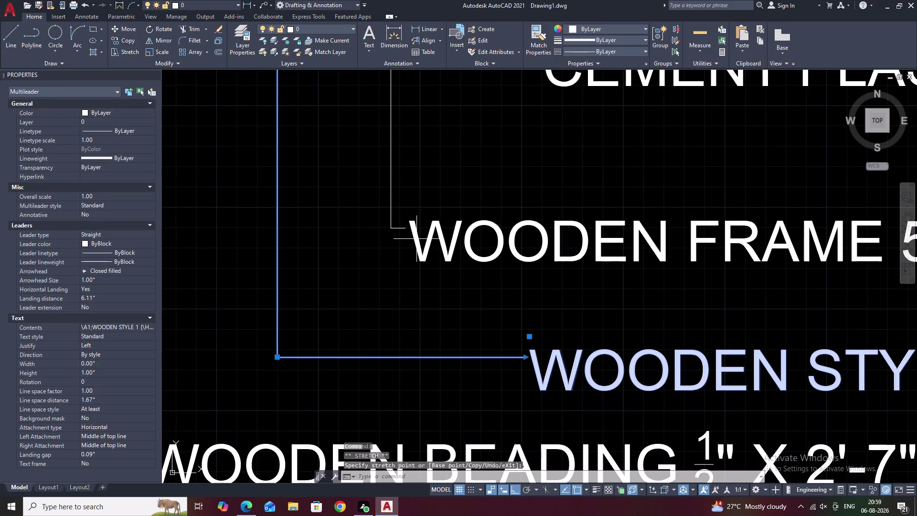
click(406, 228)
drag(407, 228, 415, 228)
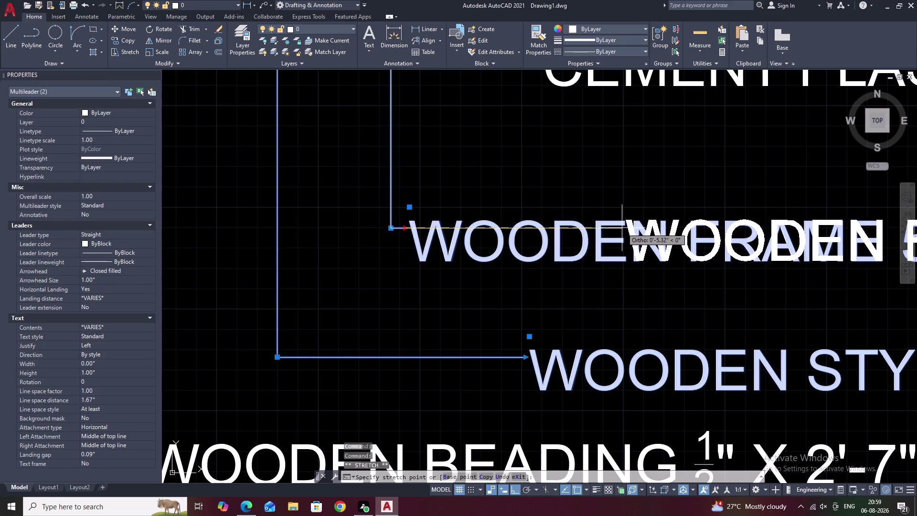
click(622, 228)
scroll(down, 3)
Move CEMENT PLASTER into the label column and align WOODEN FRAME and WOODEN STYLE beneath it.
middle_drag(622, 228, 558, 283)
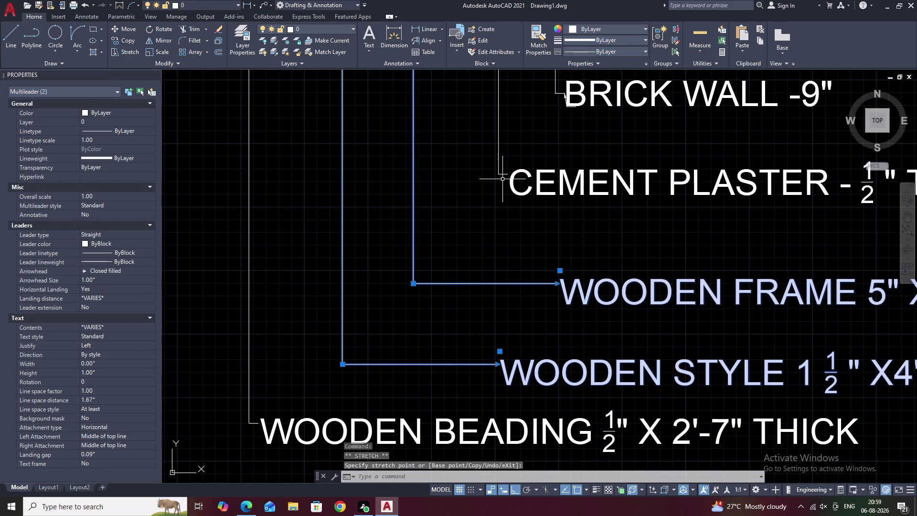
click(505, 174)
click(509, 174)
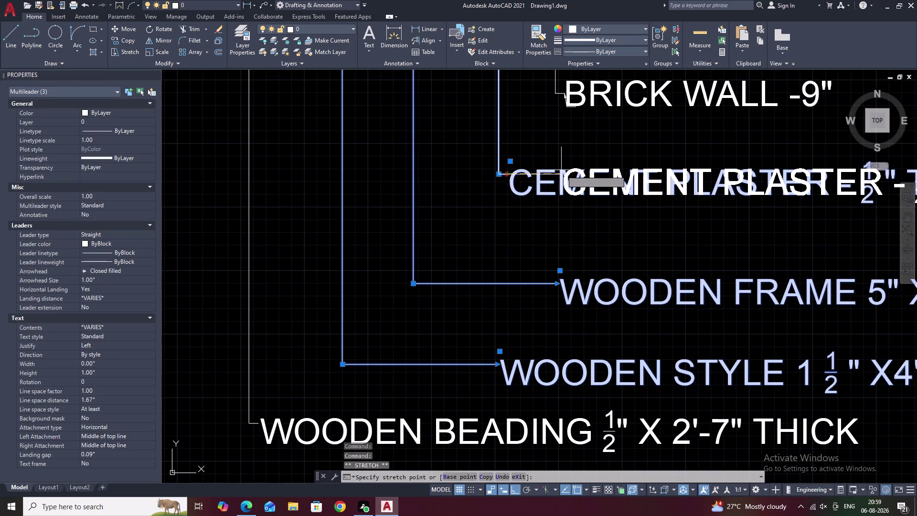
click(566, 170)
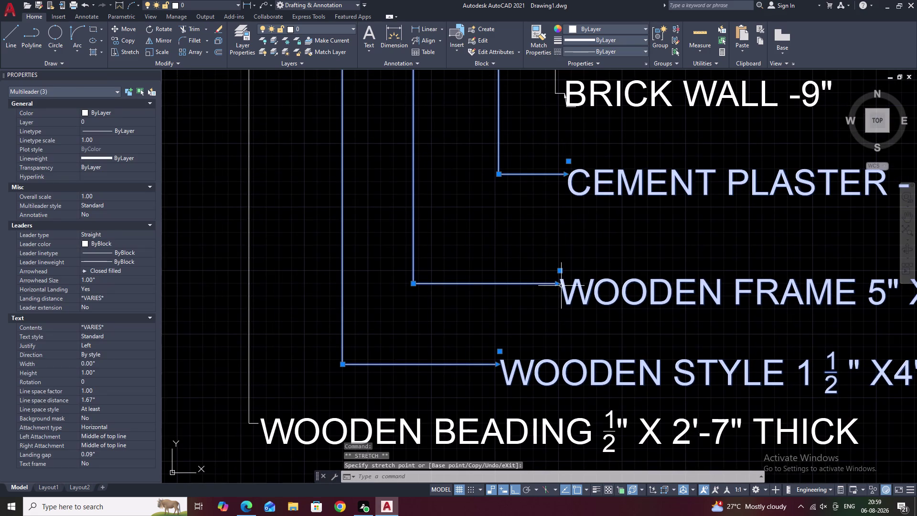
click(558, 286)
click(566, 283)
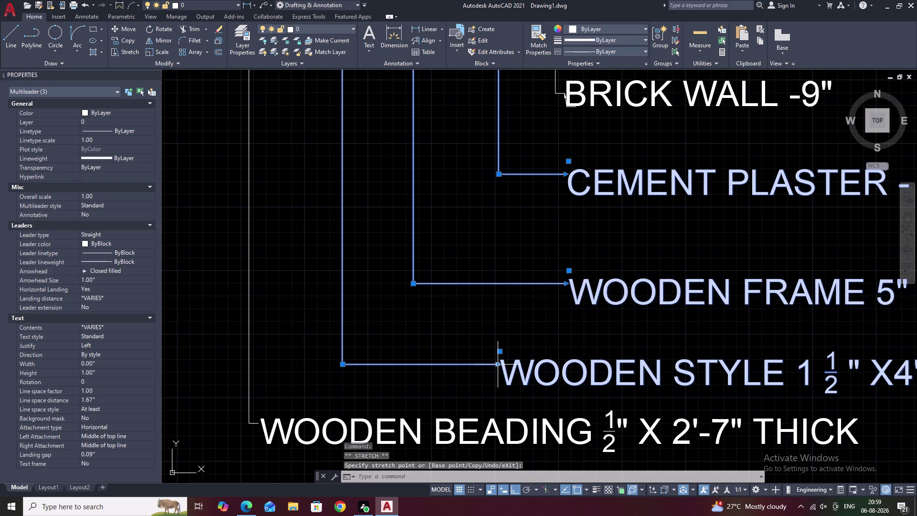
click(496, 367)
click(567, 366)
Align the WOODEN BEADING label with the column, then clear the selection and reframe the detail.
middle_drag(543, 381, 546, 371)
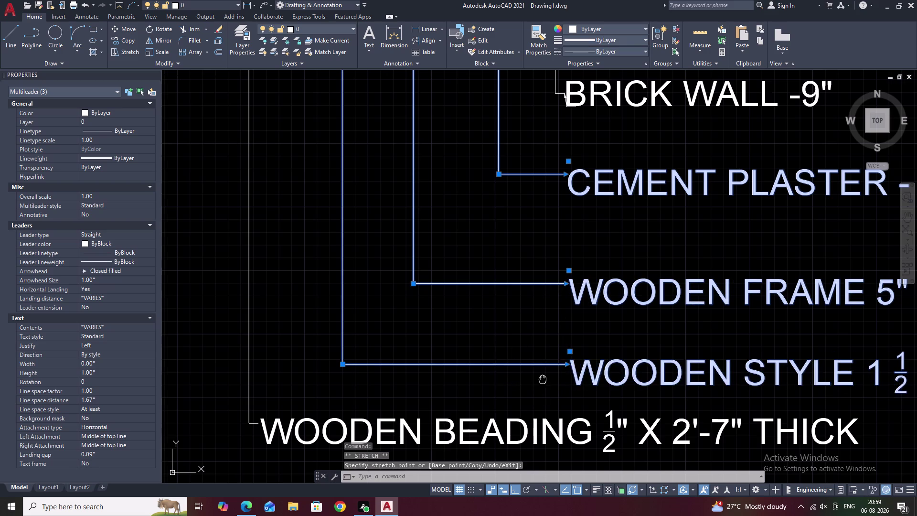
middle_drag(546, 370, 568, 309)
click(282, 352)
click(285, 351)
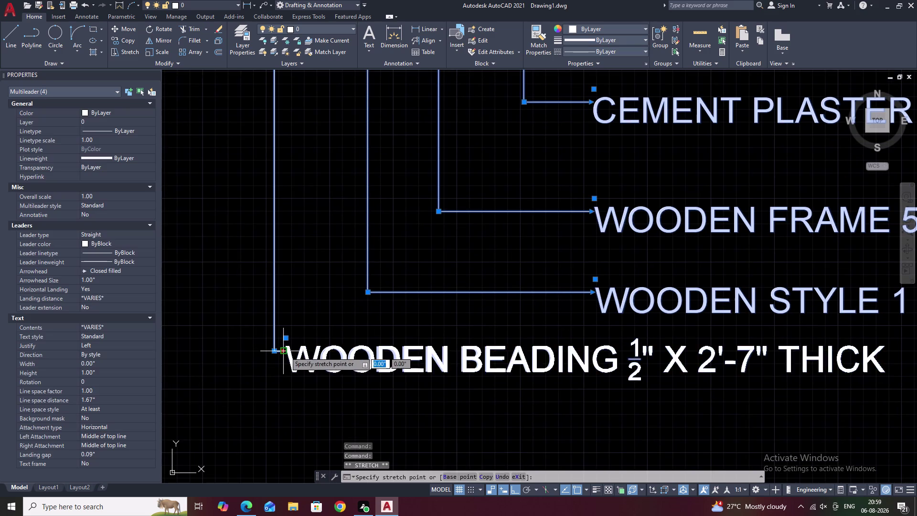
click(595, 347)
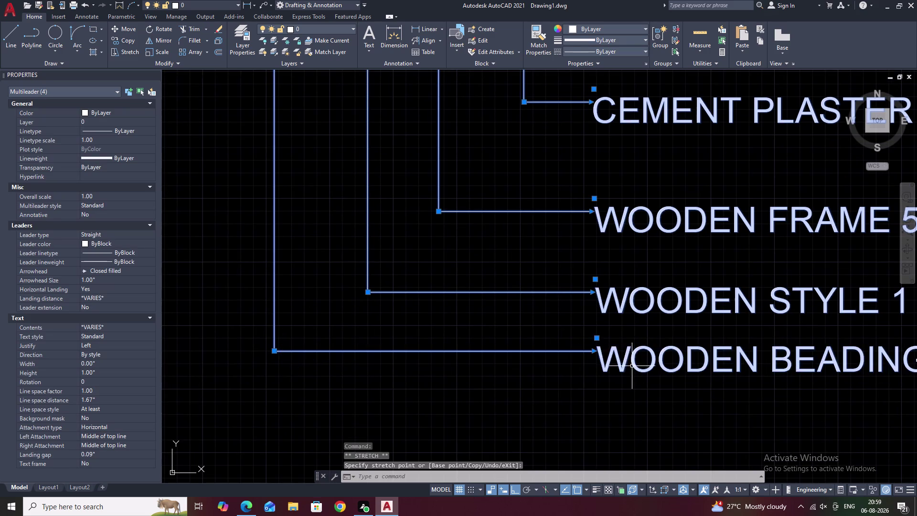
scroll(down, 3)
key(Escape)
scroll(down, 3)
middle_drag(675, 316, 556, 330)
scroll(down, 3)
middle_drag(558, 292, 609, 256)
middle_drag(568, 248, 576, 276)
scroll(up, 3)
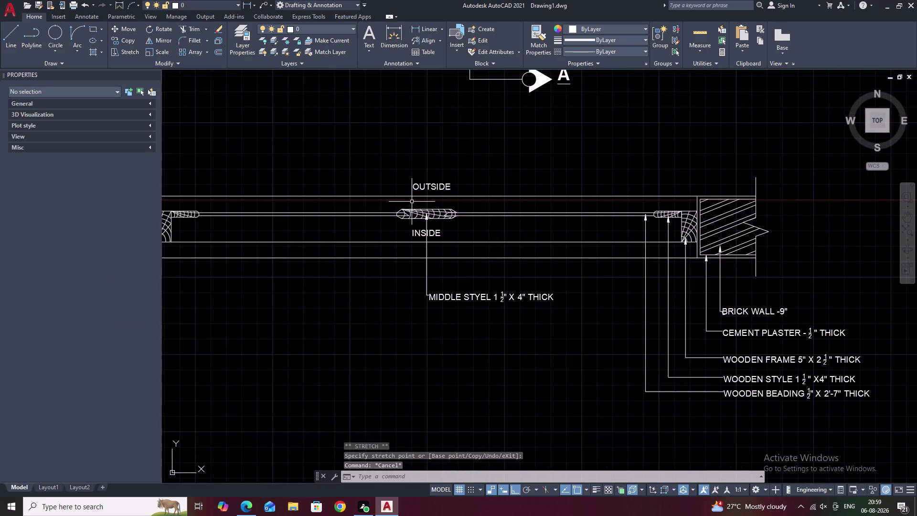
Draw a short vertical line beside the rounded glazing bead end.
middle_drag(309, 225, 503, 240)
scroll(up, 3)
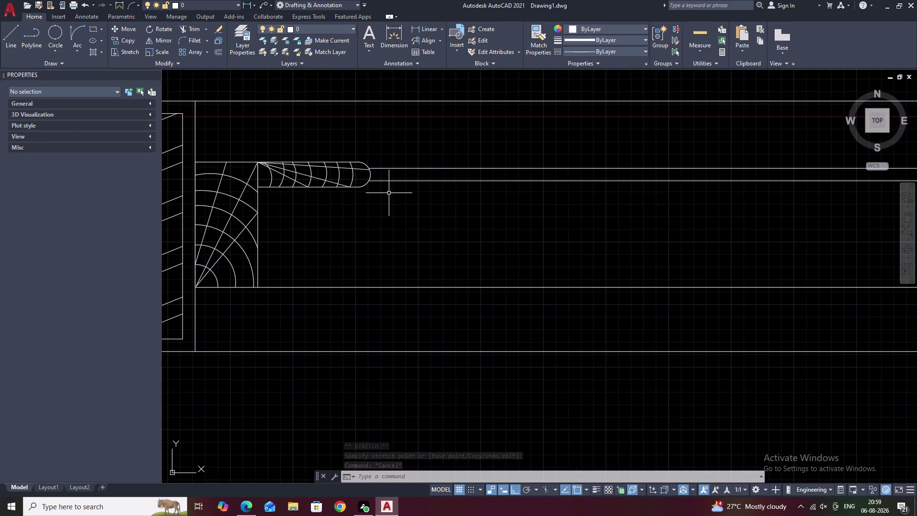
text(L)
key(space)
scroll(up, 3)
click(359, 145)
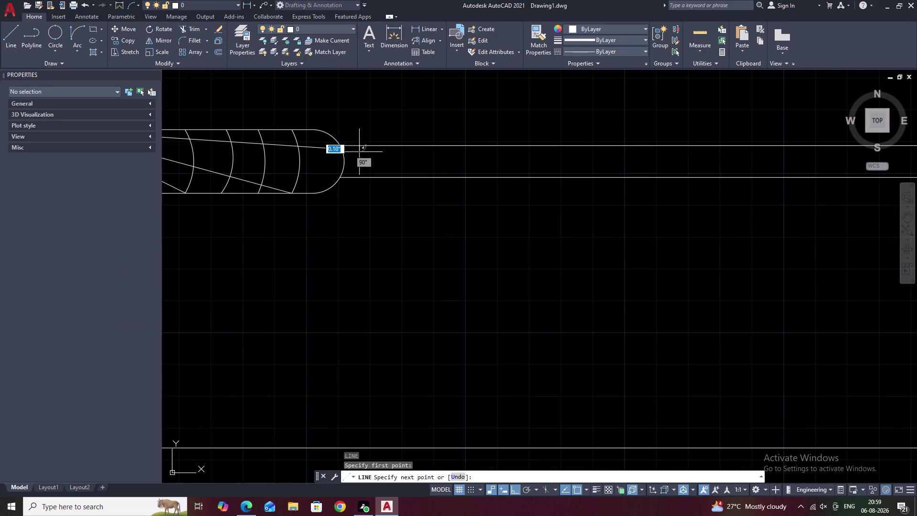
click(359, 175)
Select the new short line and bring up the Array choices on the Home tab.
key(Escape)
key(Escape)
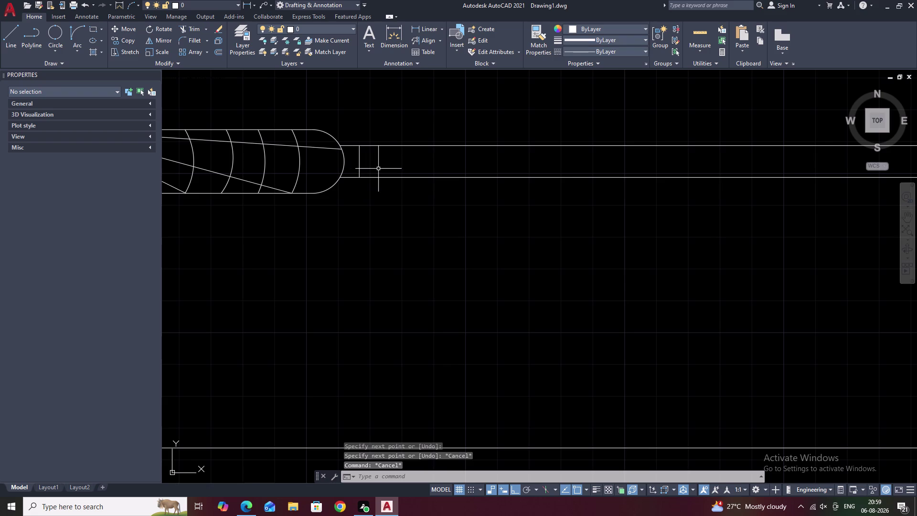
click(359, 163)
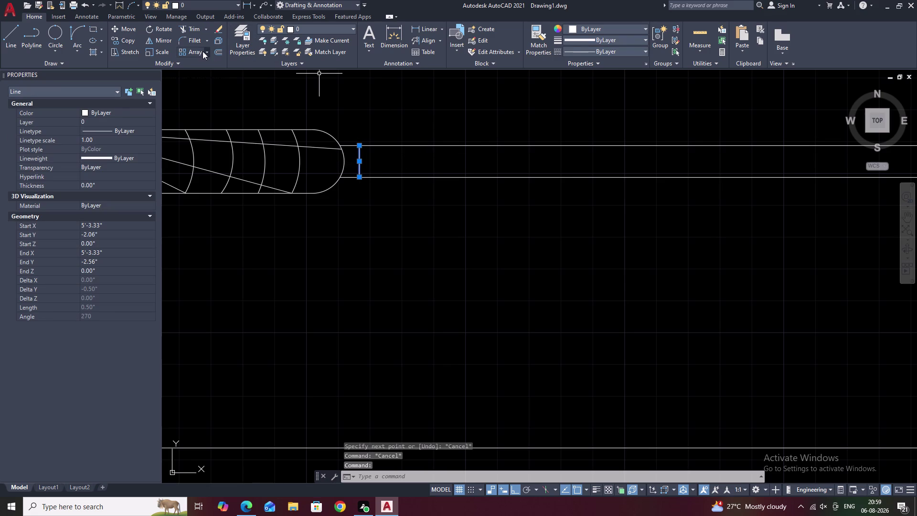
click(205, 51)
Start a rectangular array of the line with 1 row and 20 columns.
click(198, 71)
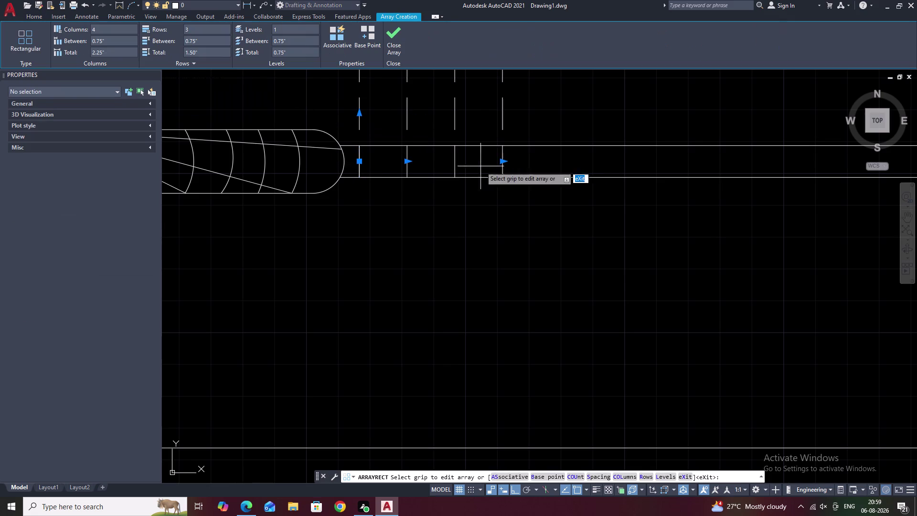
click(200, 30)
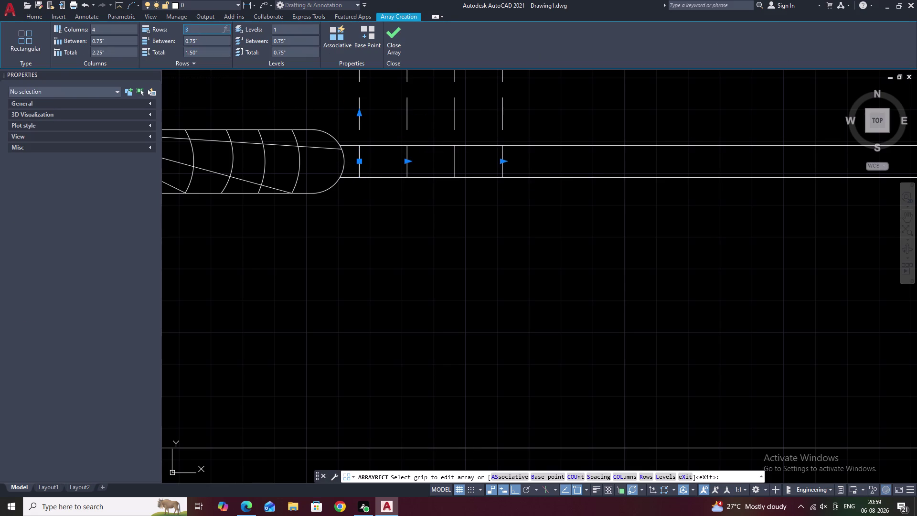
key(BackSpace)
key(1)
click(195, 64)
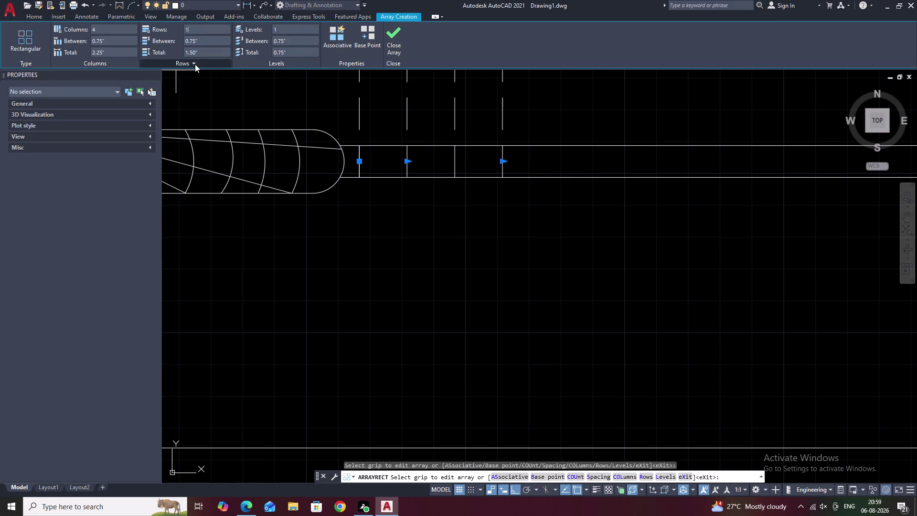
click(111, 29)
key(BackSpace)
text(20)
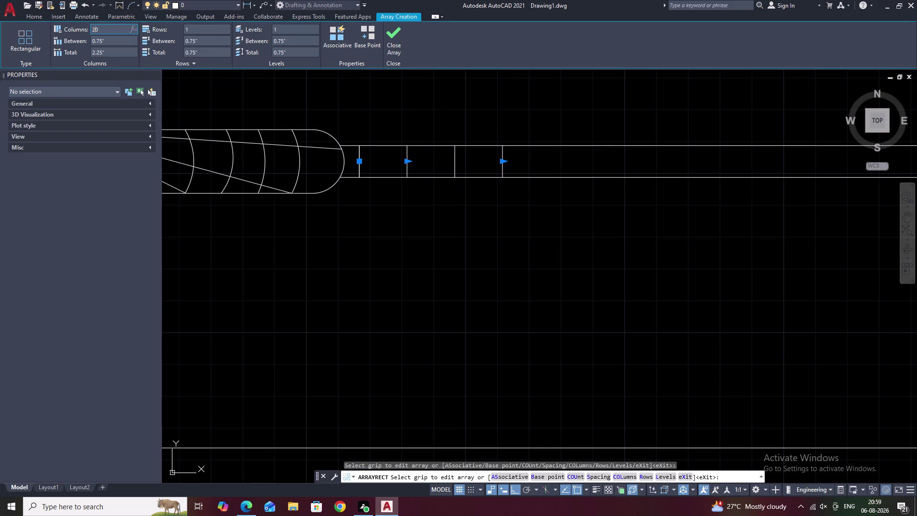
click(153, 77)
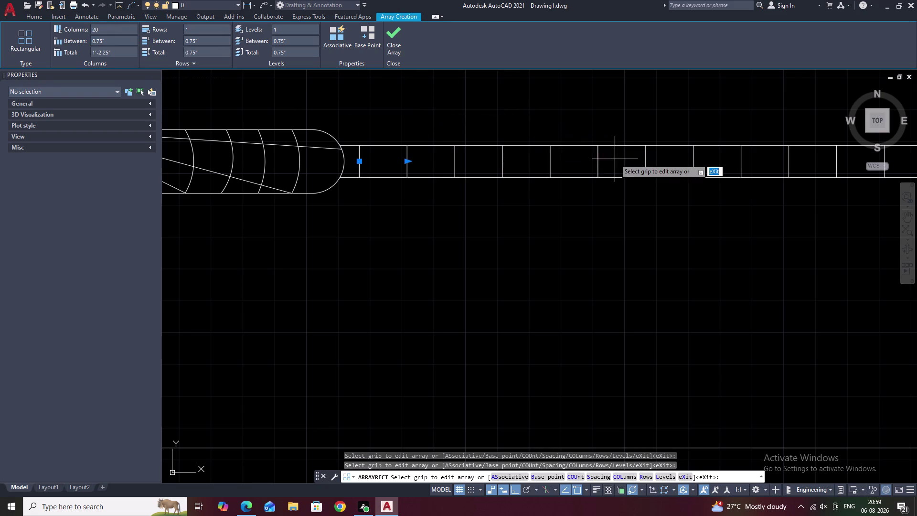
Increase the array to 50 columns after checking the row.
scroll(down, 3)
middle_drag(626, 158, 336, 181)
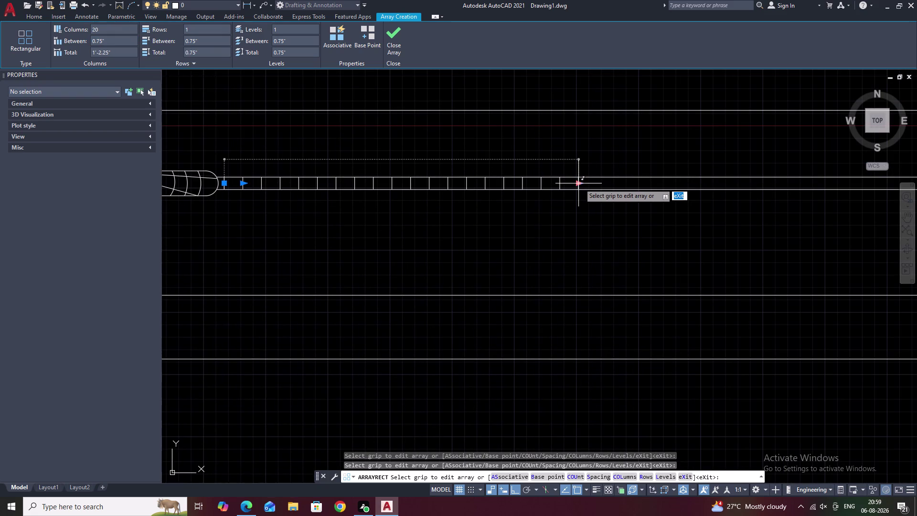
click(113, 31)
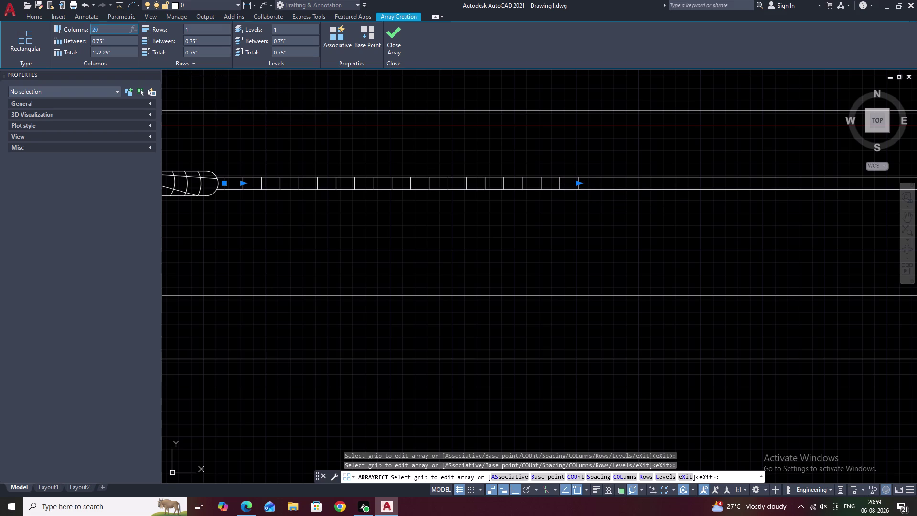
key(BackSpace)
text(30)
key(BackSpace)
key(BackSpace)
text(50)
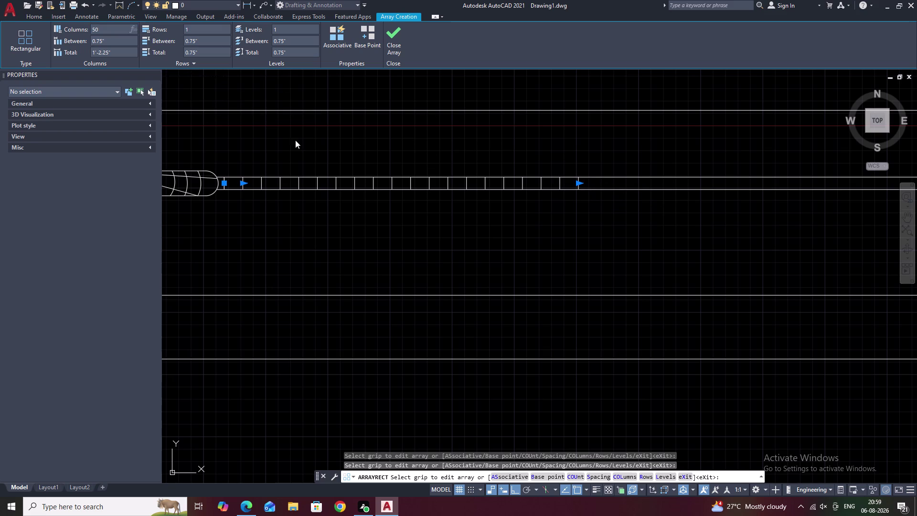
click(295, 140)
Check the row reaches the far bead and end the array command.
middle_drag(555, 161, 436, 183)
scroll(down, 3)
middle_drag(611, 195, 540, 205)
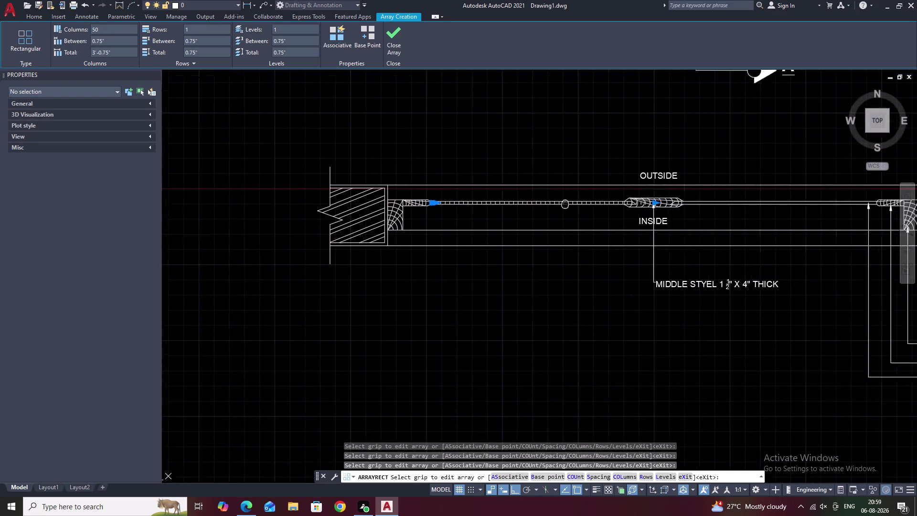
middle_drag(539, 206, 518, 208)
scroll(up, 3)
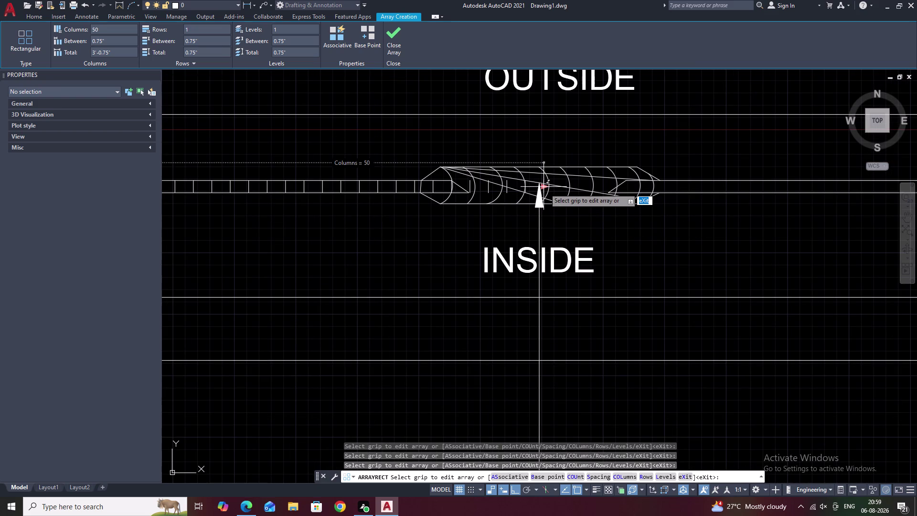
click(543, 187)
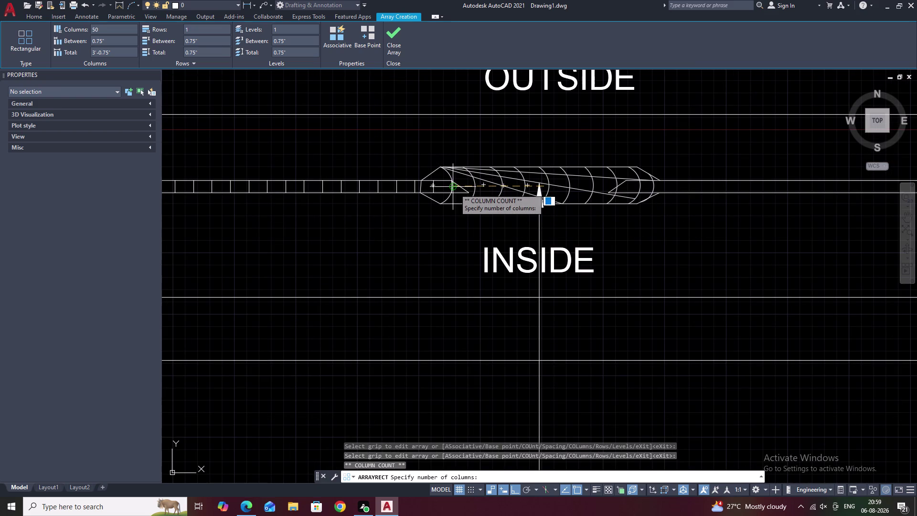
key(Escape)
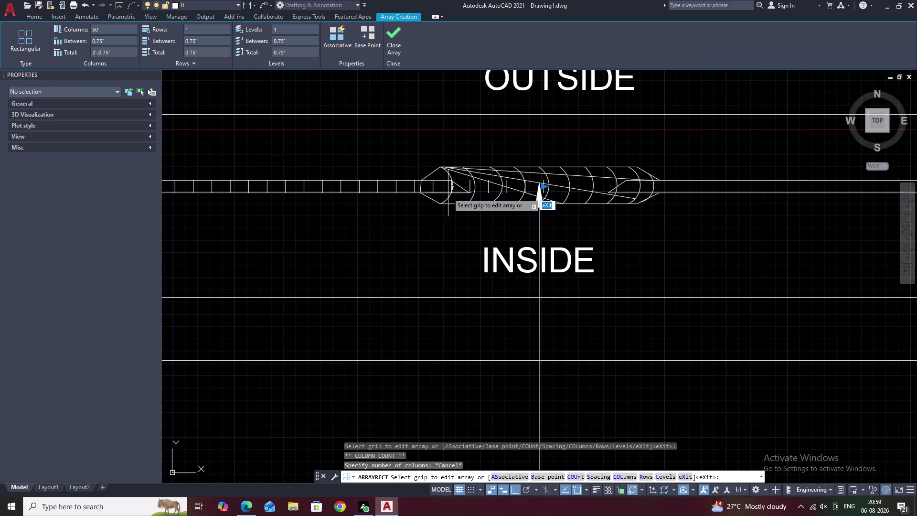
click(410, 224)
key(Escape)
scroll(up, 3)
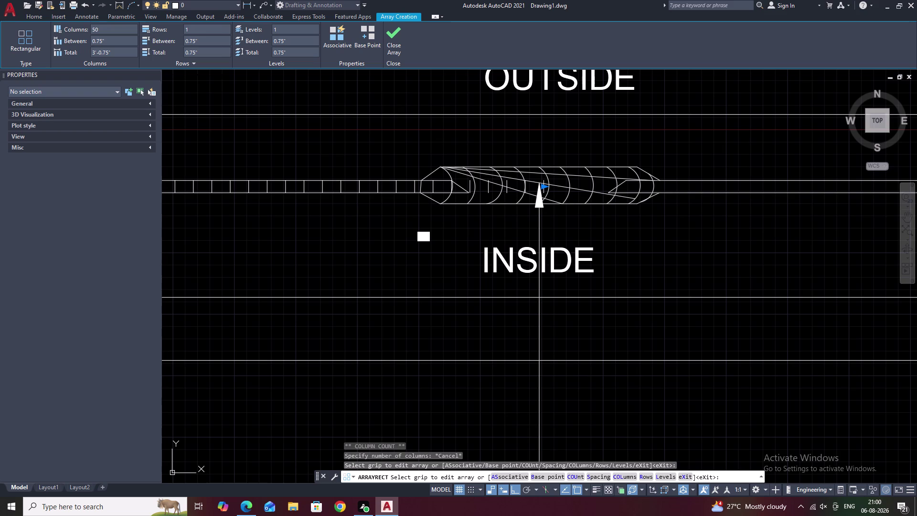
key(Escape)
scroll(up, 3)
key(Escape)
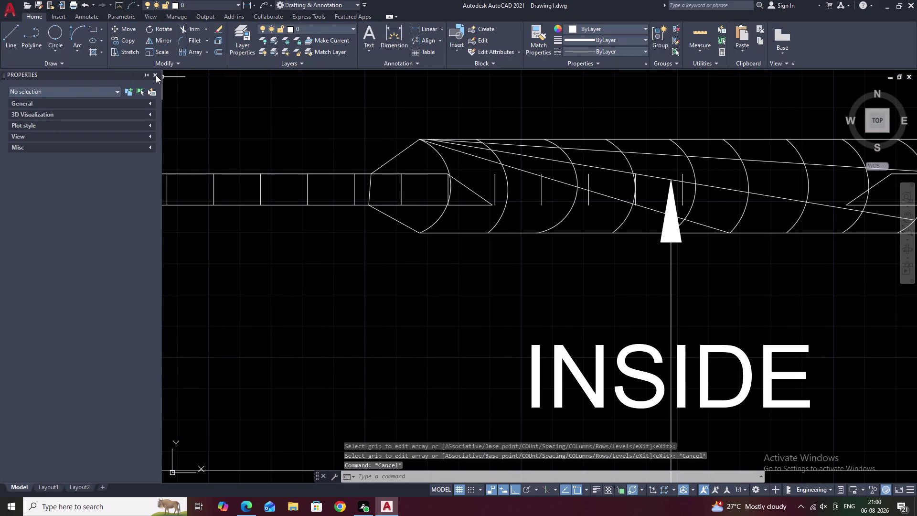
Close the Properties palette and abandon an attempted trim.
click(153, 75)
text(T)
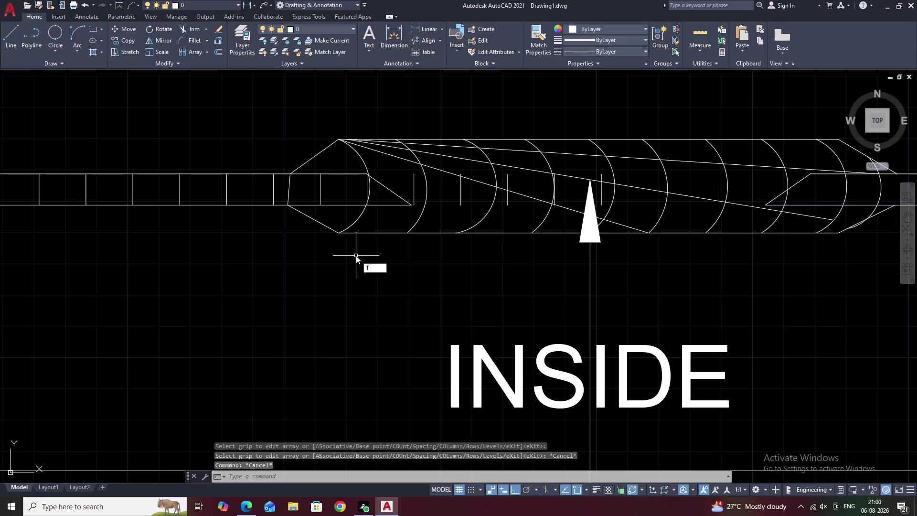
text(R)
key(space)
click(414, 191)
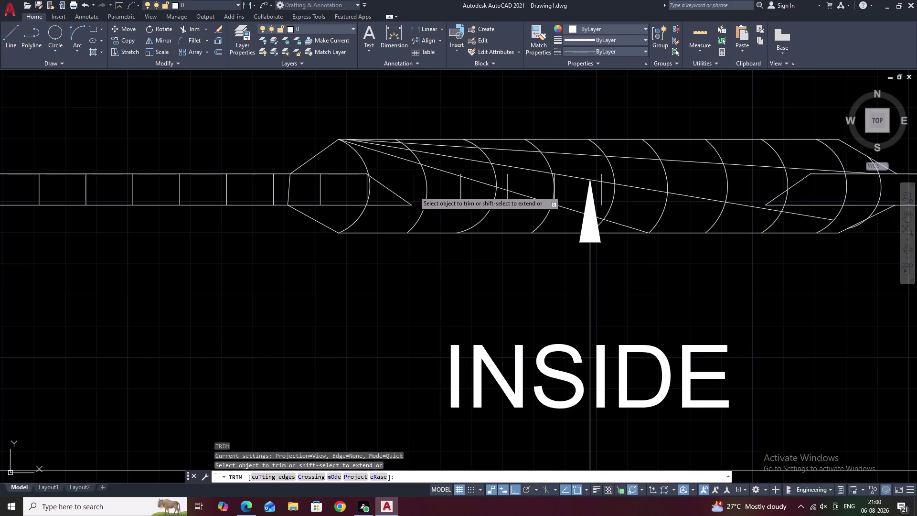
click(460, 193)
middle_drag(459, 195, 359, 225)
key(Escape)
Erase the four copied lines overlapping the bead.
click(408, 213)
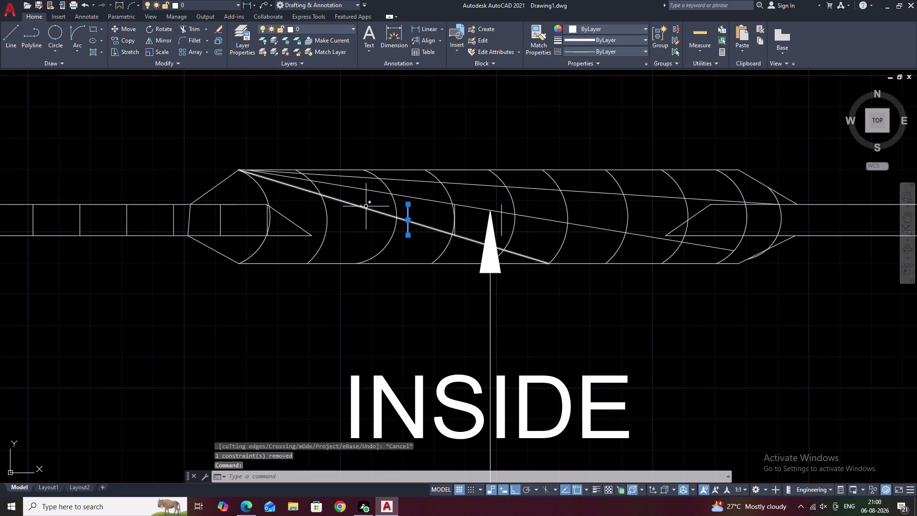
click(502, 220)
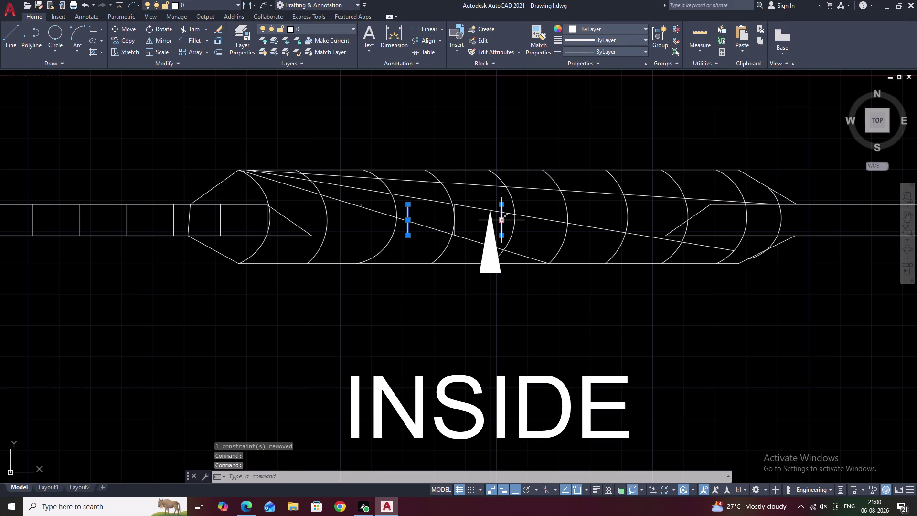
scroll(up, 3)
click(458, 233)
middle_drag(372, 228, 590, 274)
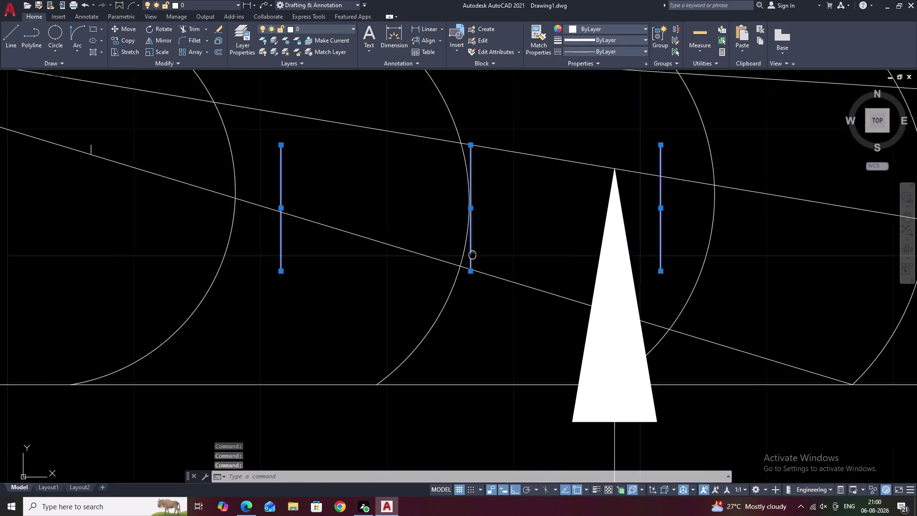
middle_drag(589, 274, 673, 288)
click(380, 203)
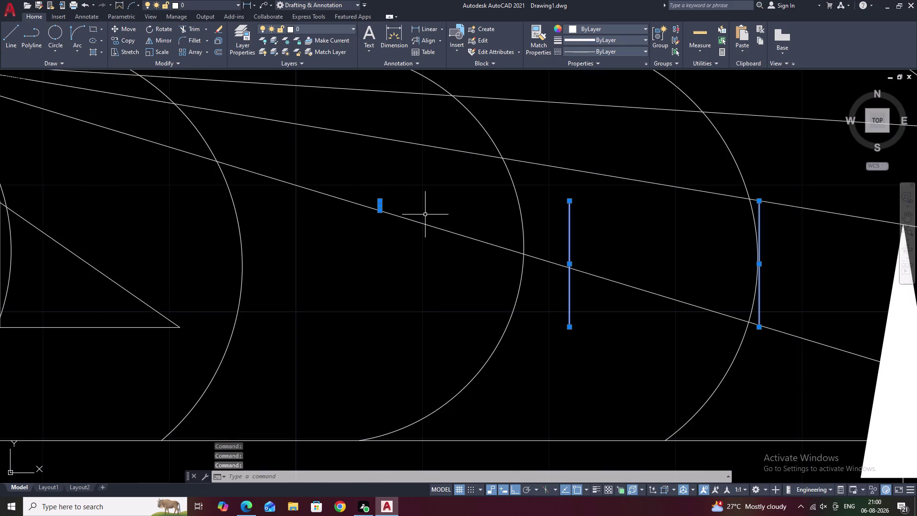
text(E)
key(space)
Draw a short vertical line from top rail to bottom rail beside the far bead.
scroll(down, 3)
middle_drag(471, 239, 325, 264)
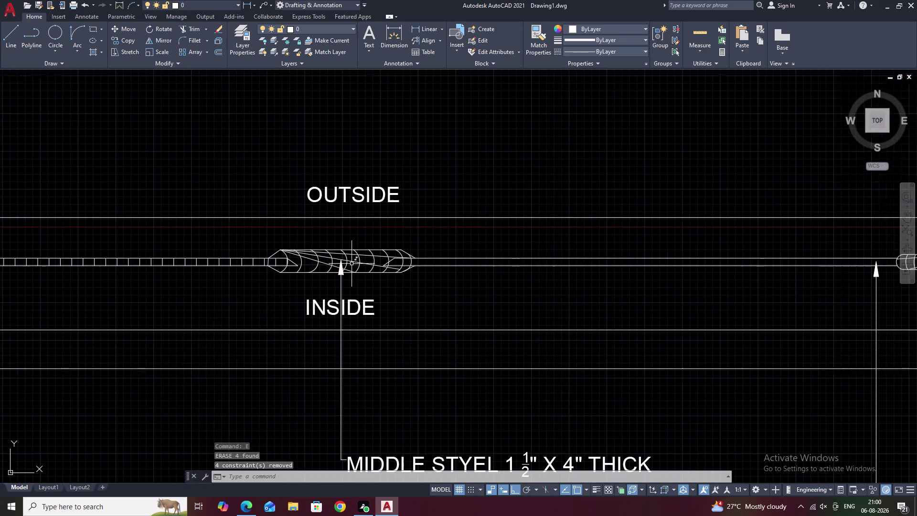
middle_drag(568, 266, 410, 265)
scroll(up, 3)
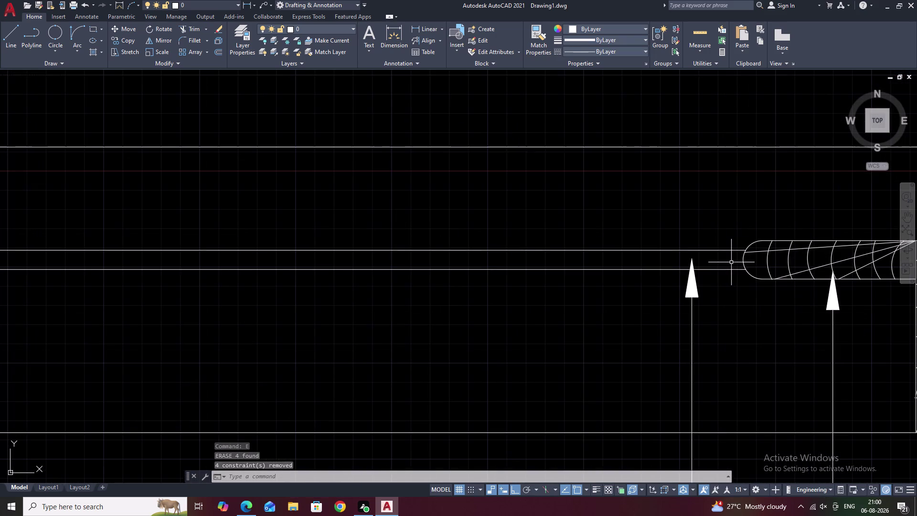
text(L)
key(space)
scroll(up, 3)
key(Escape)
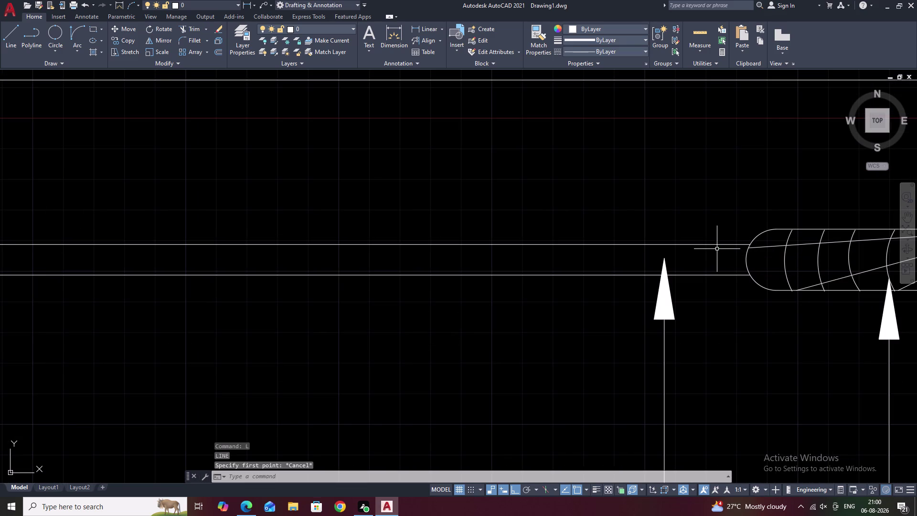
text(L)
key(space)
click(710, 245)
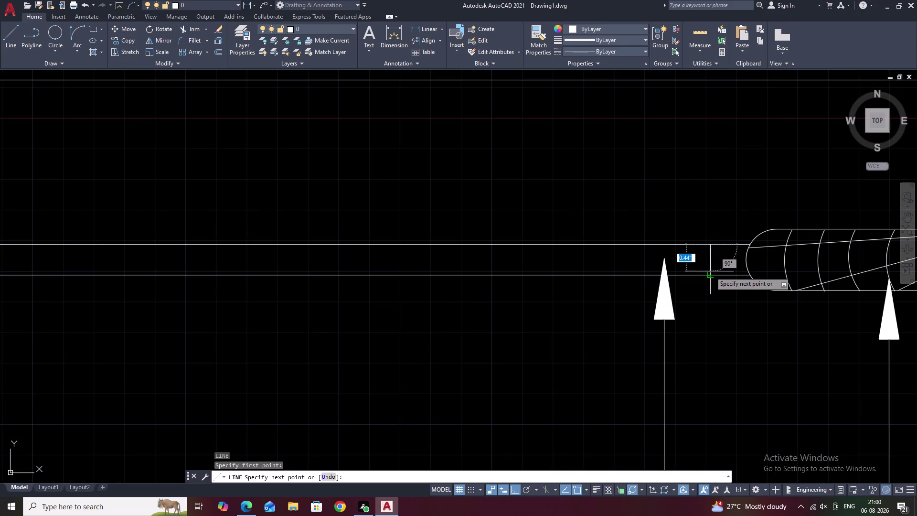
click(710, 271)
key(Escape)
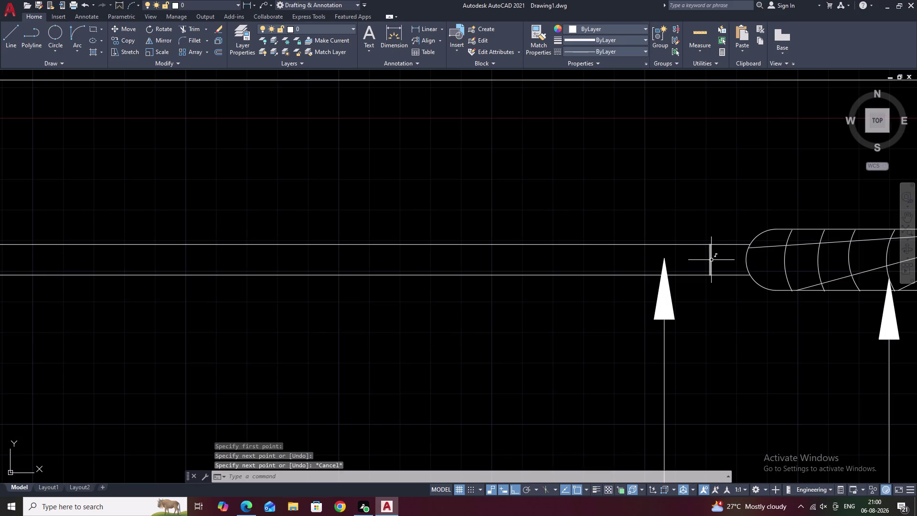
click(711, 260)
Start a rectangular array of the new line with 20 columns.
click(208, 52)
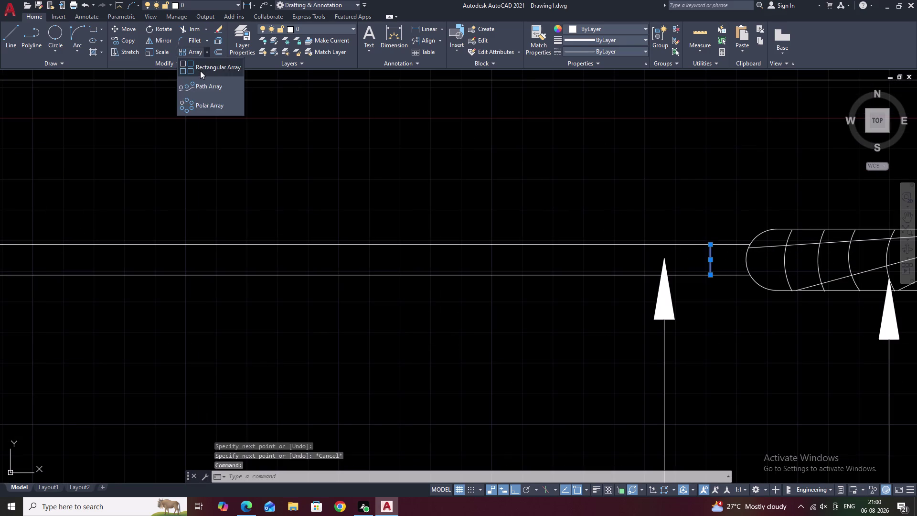
click(200, 71)
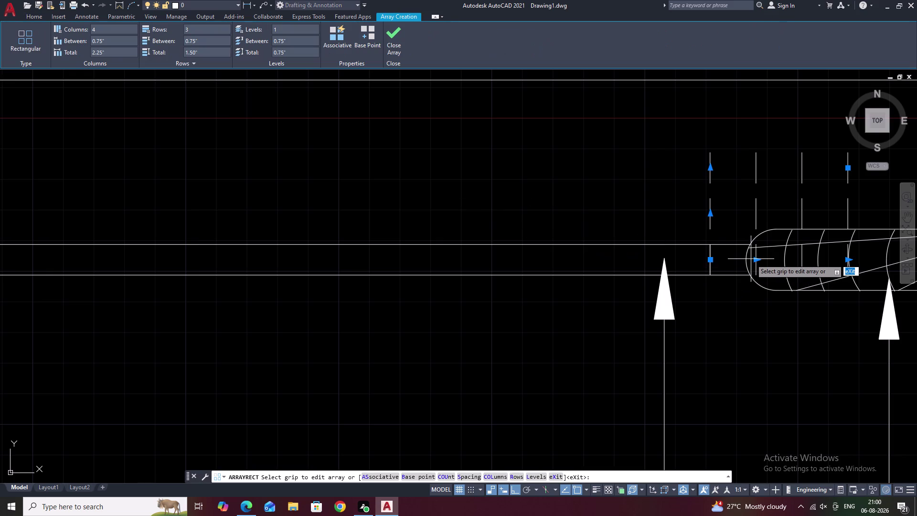
click(757, 260)
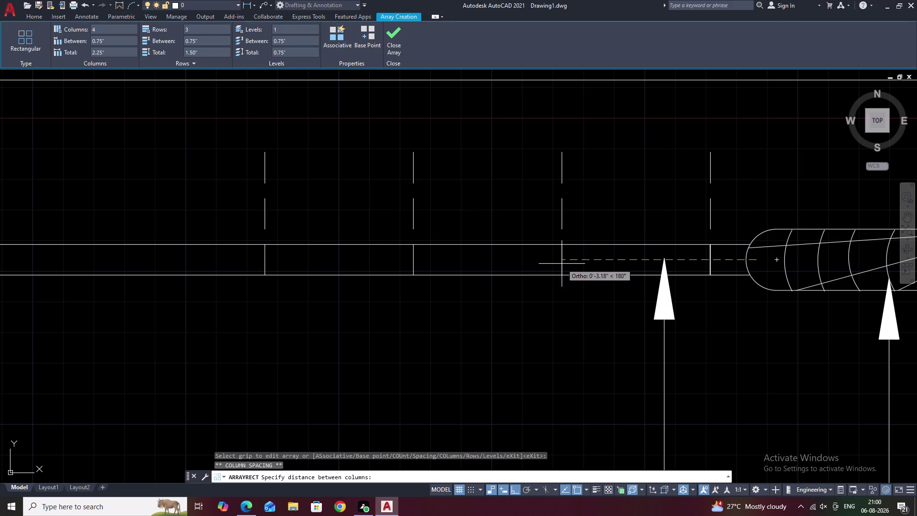
click(103, 31)
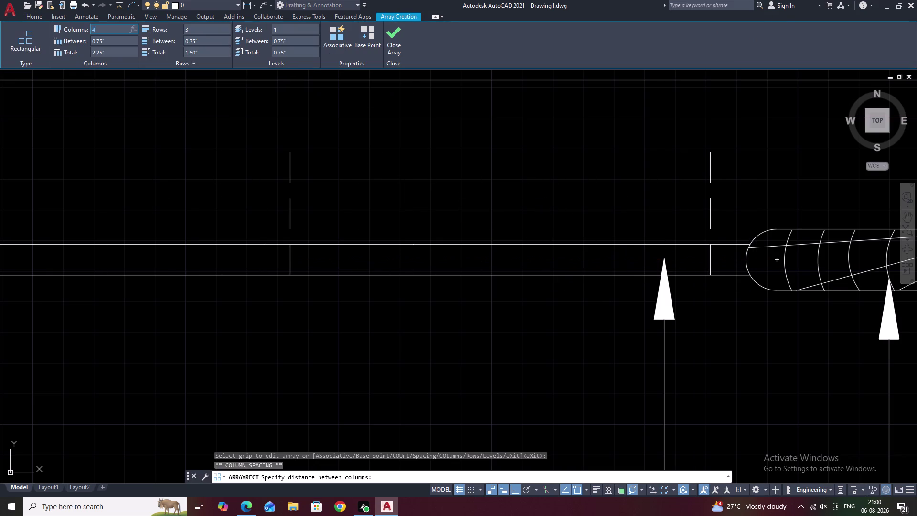
key(BackSpace)
text(20)
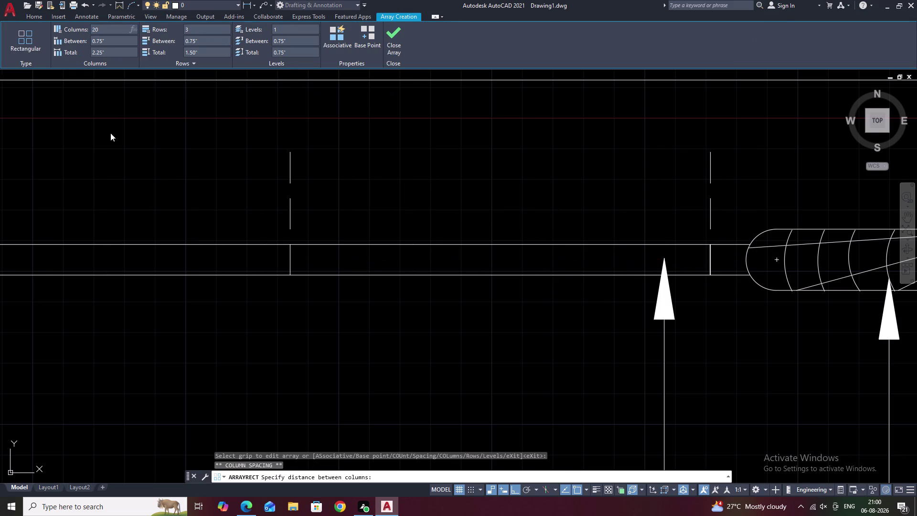
click(110, 134)
Set the new array to a single row.
click(754, 260)
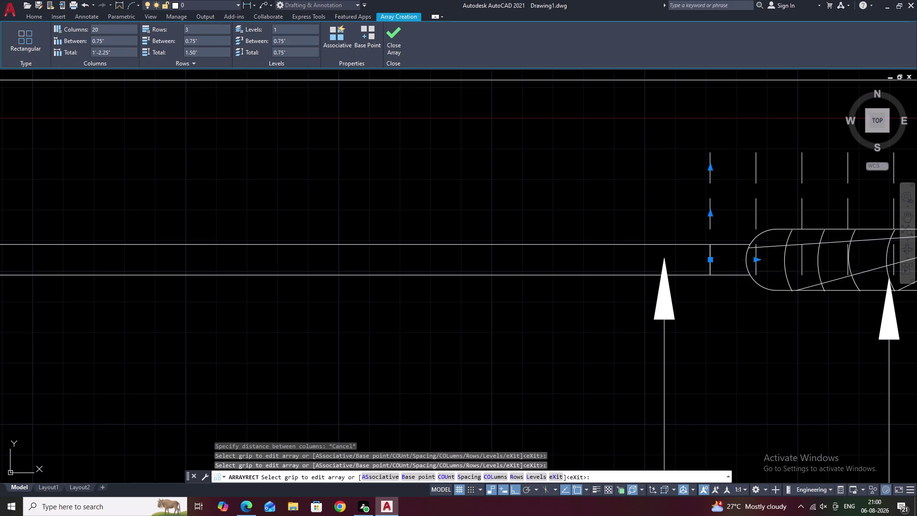
click(194, 25)
key(BackSpace)
key(1)
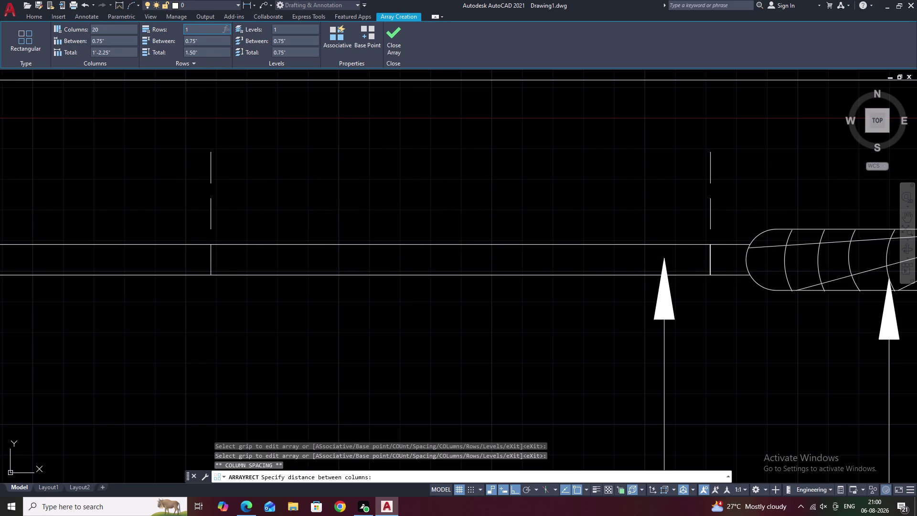
click(248, 134)
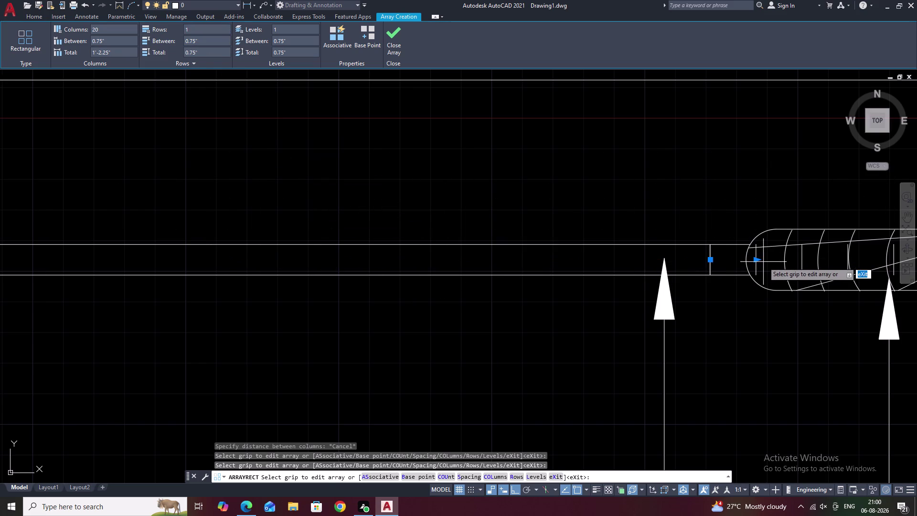
Stretch the column spacing so the lines reach the beading end, then finish the array.
click(754, 258)
scroll(down, 3)
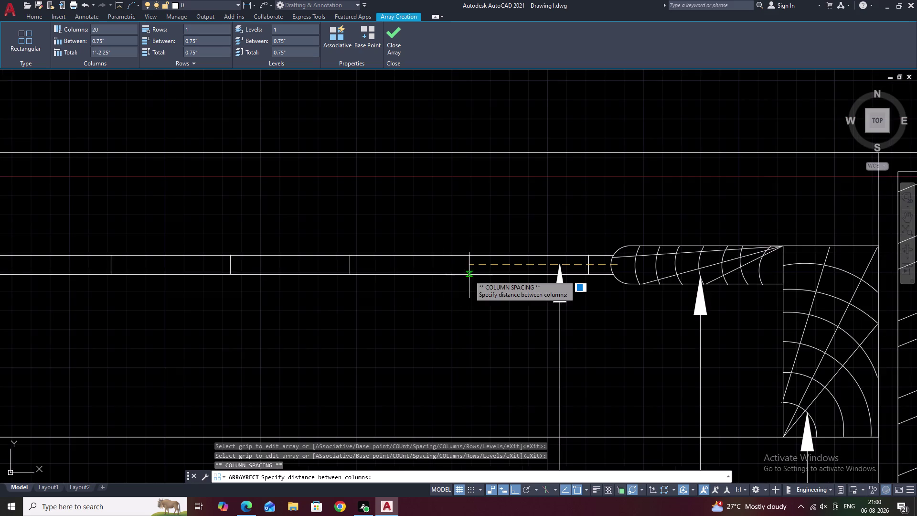
scroll(down, 3)
middle_drag(469, 275, 539, 279)
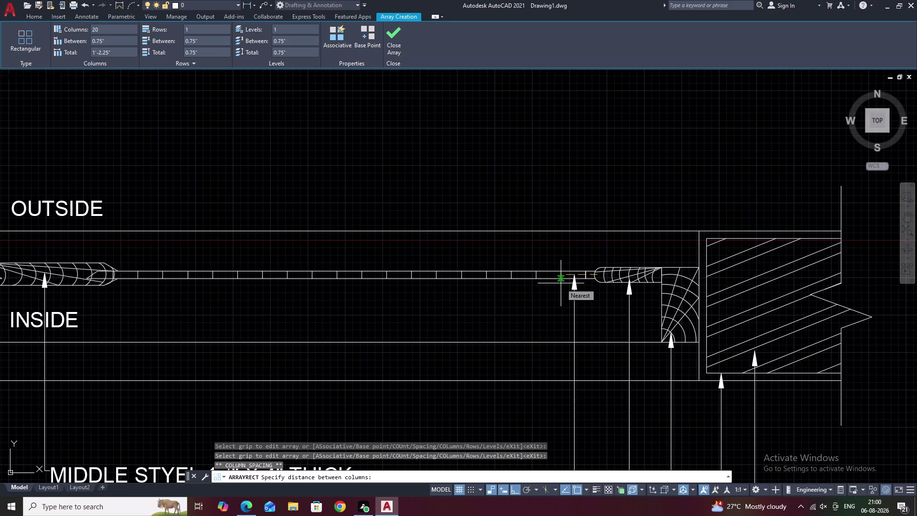
click(561, 284)
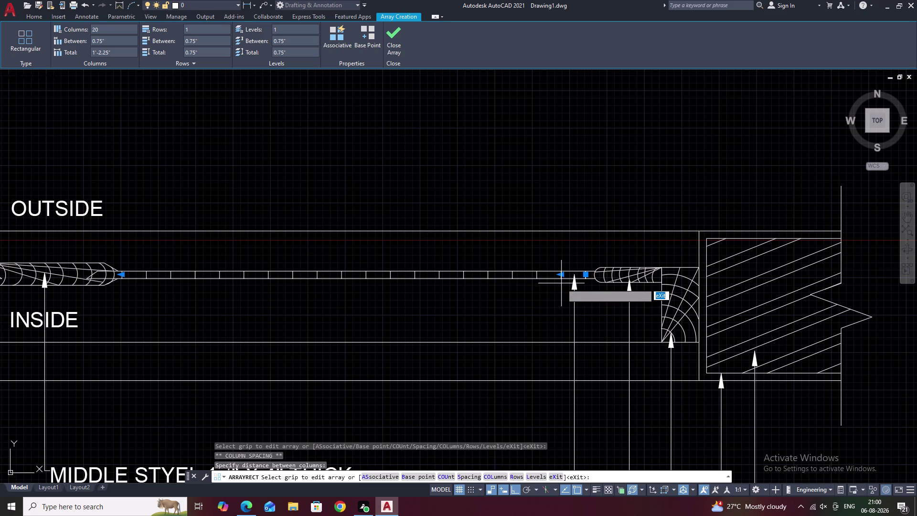
key(Escape)
key(Escape)
scroll(down, 3)
key(Escape)
key(Escape)
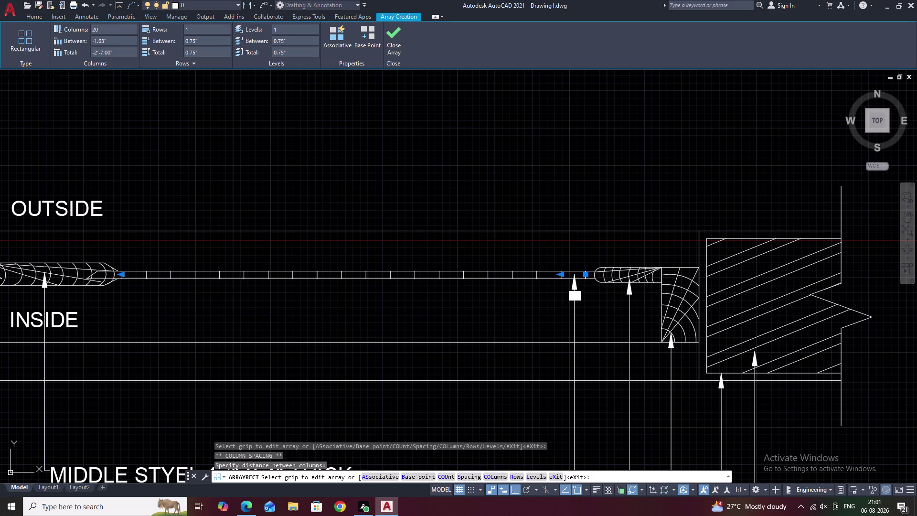
key(Escape)
scroll(down, 3)
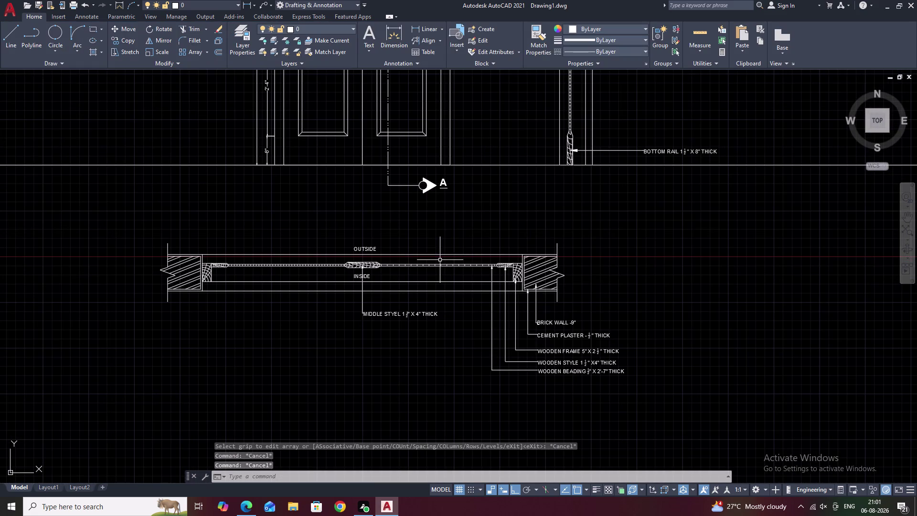
middle_drag(440, 260, 457, 294)
scroll(down, 3)
middle_drag(506, 273, 516, 318)
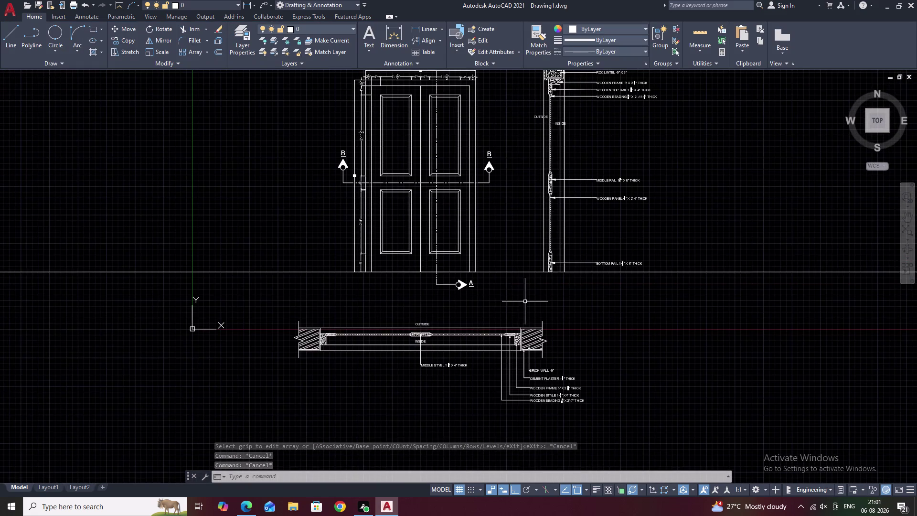
middle_drag(525, 302, 525, 335)
middle_drag(547, 318, 545, 332)
middle_drag(564, 336, 564, 329)
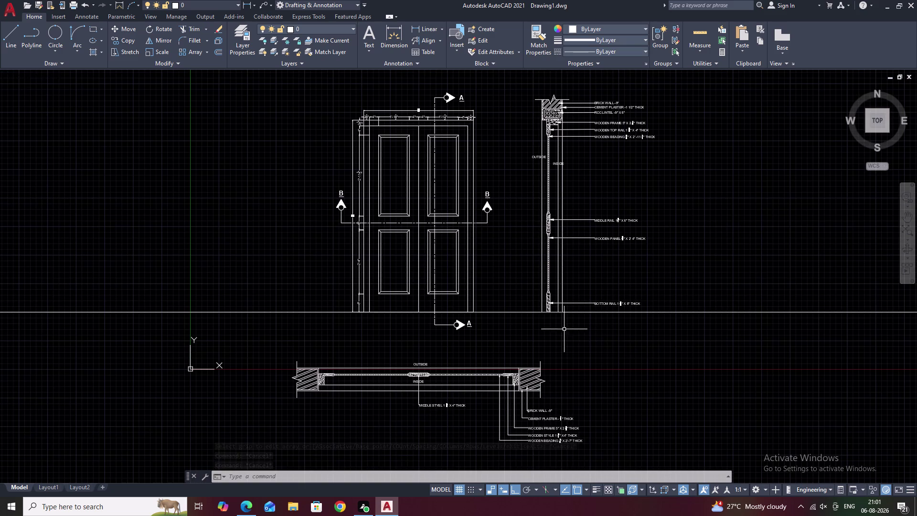
middle_drag(614, 333, 548, 333)
middle_drag(608, 342, 594, 348)
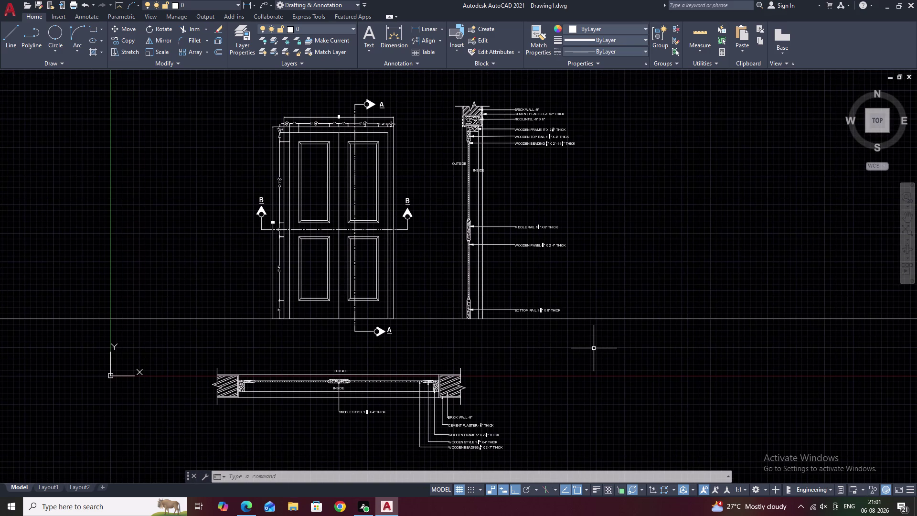
key(ctrl+s)
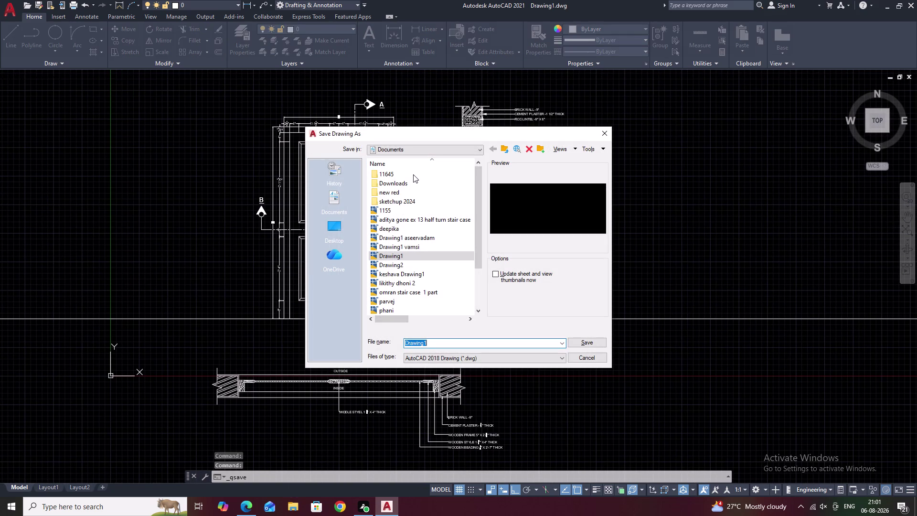
Save the drawing into the 11645 folder with the file name DOOR.
triple_click(413, 174)
drag(443, 345, 388, 348)
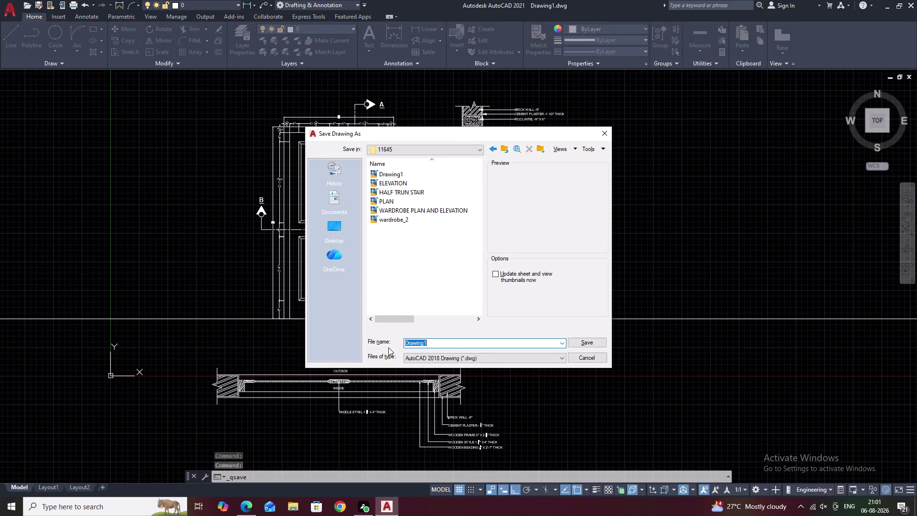
key(BackSpace)
text(DOO)
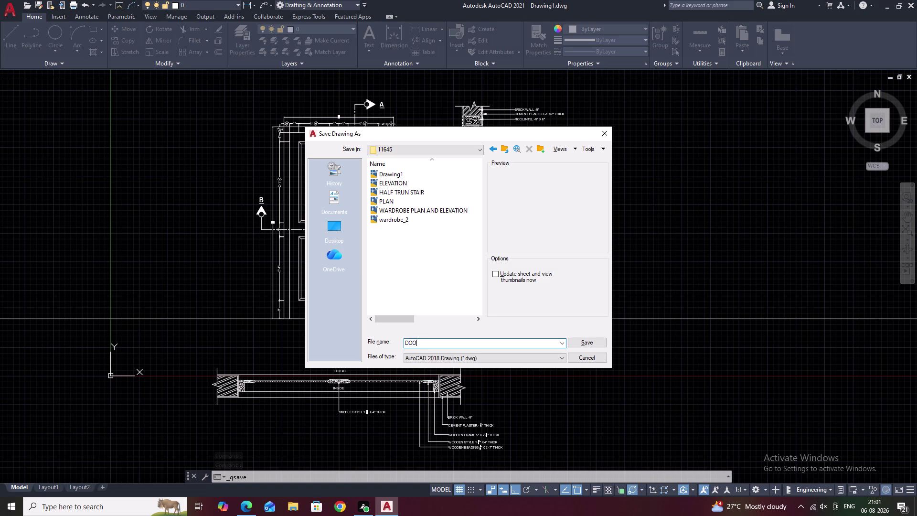
text(R)
key(space)
click(591, 344)
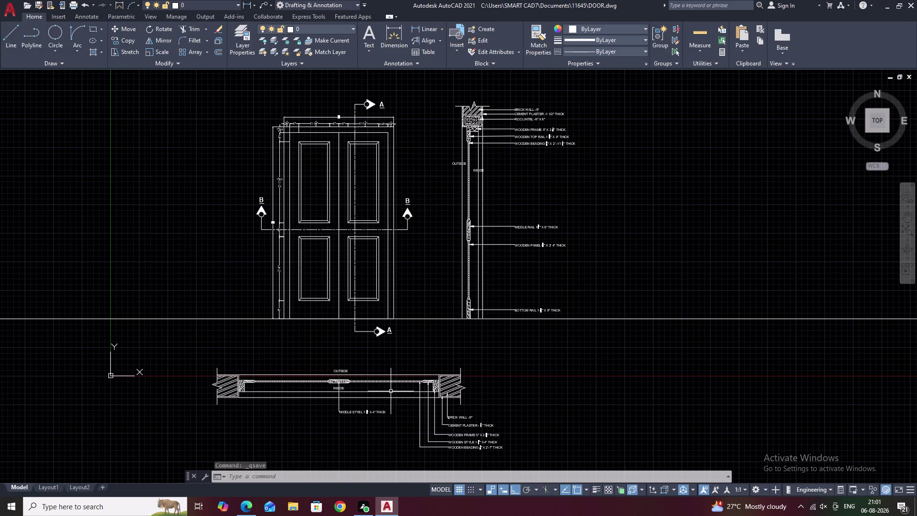
key(ctrl+p)
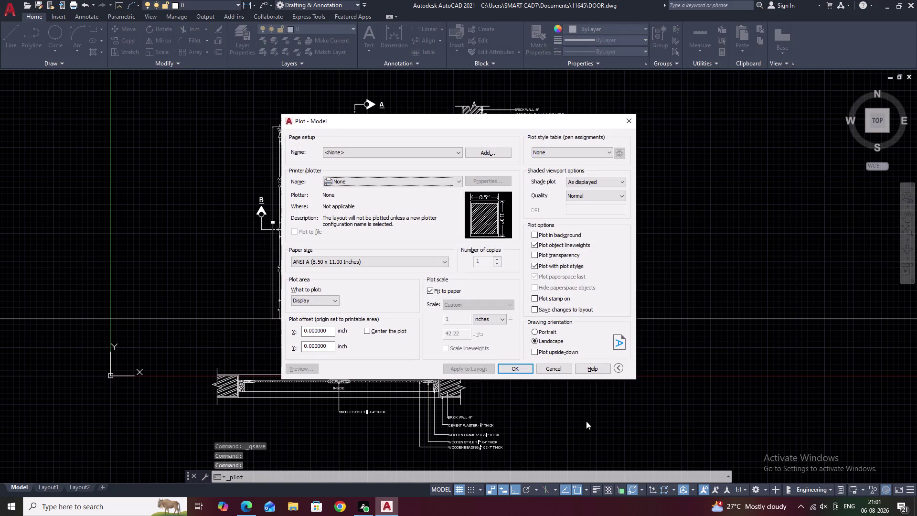
Make a first, abandoned attempt at a high-quality PDF window plot, cancelling and closing the dialog.
click(372, 182)
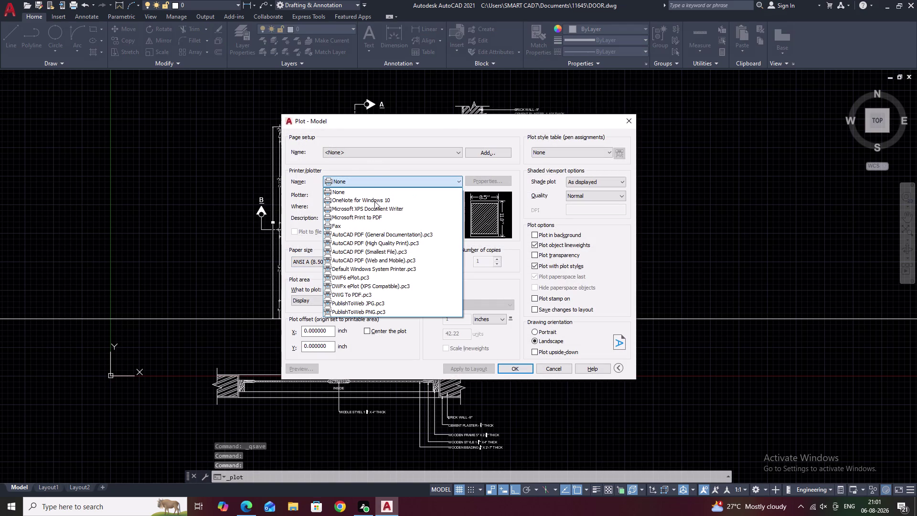
click(378, 246)
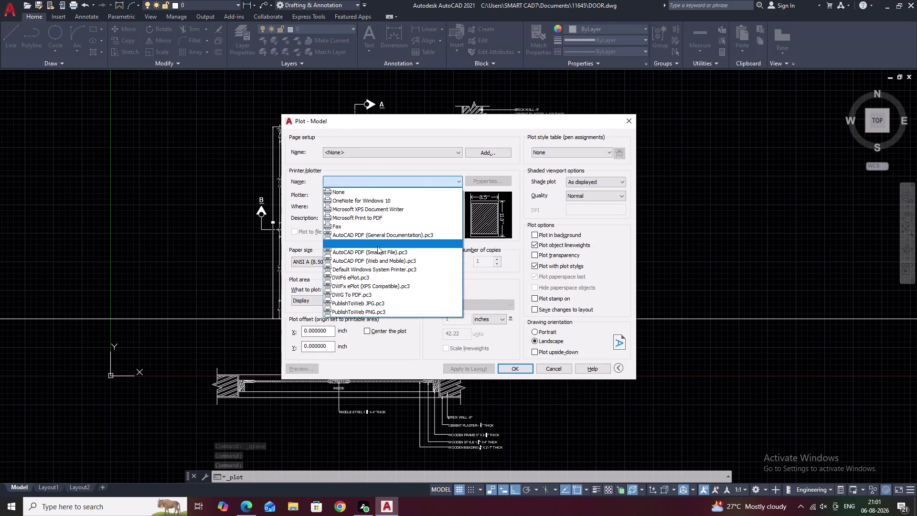
click(318, 299)
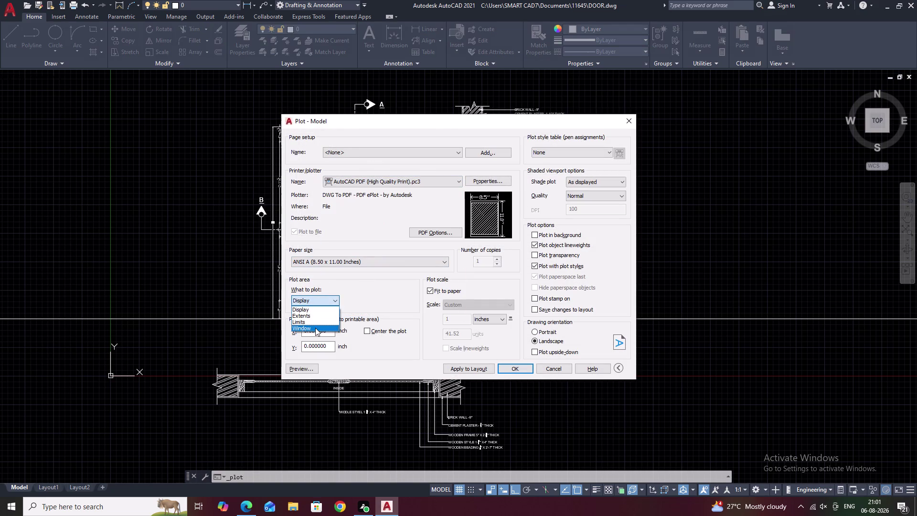
click(315, 328)
drag(233, 81, 600, 160)
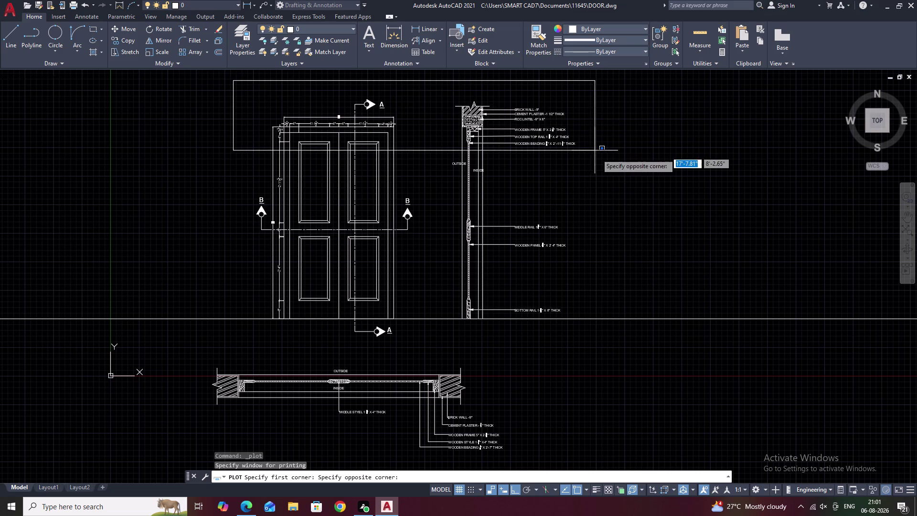
drag(600, 160, 626, 456)
key(Escape)
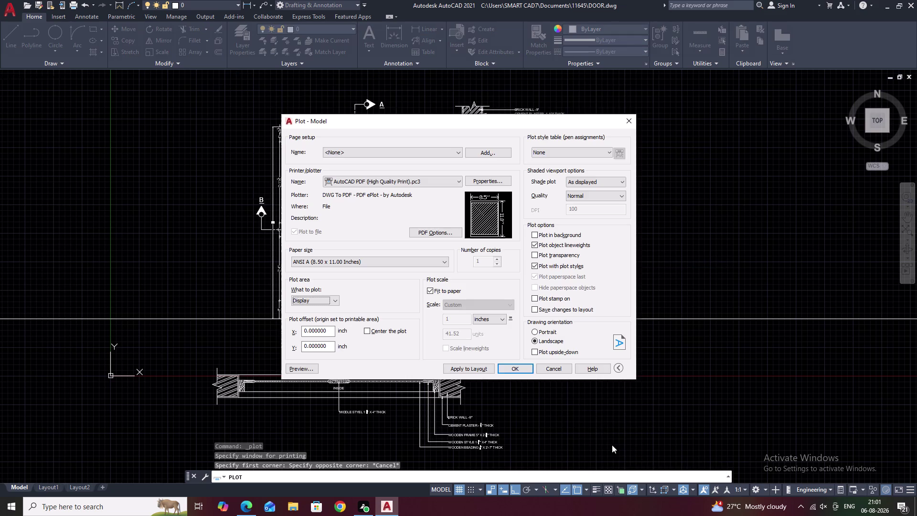
click(626, 121)
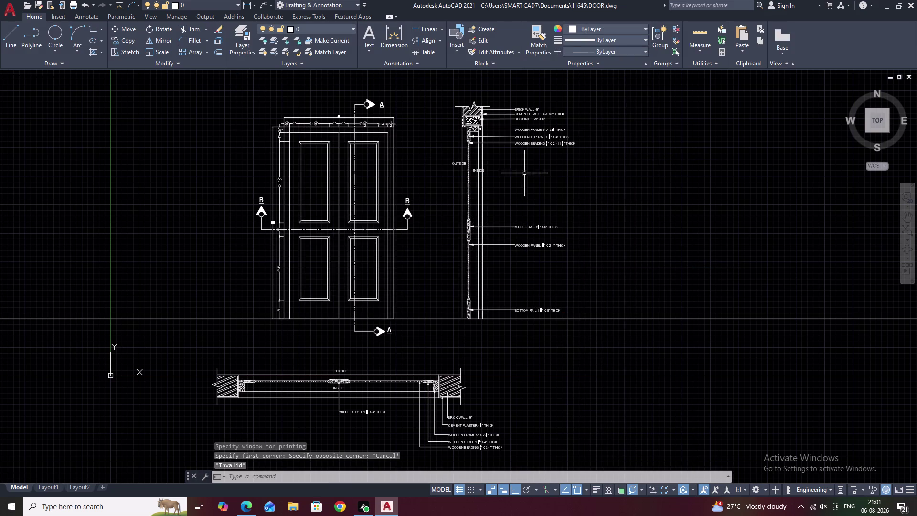
Restart the plot with AutoCAD PDF (High Quality Print).pc3 and What to plot set to Window.
key(ctrl+p)
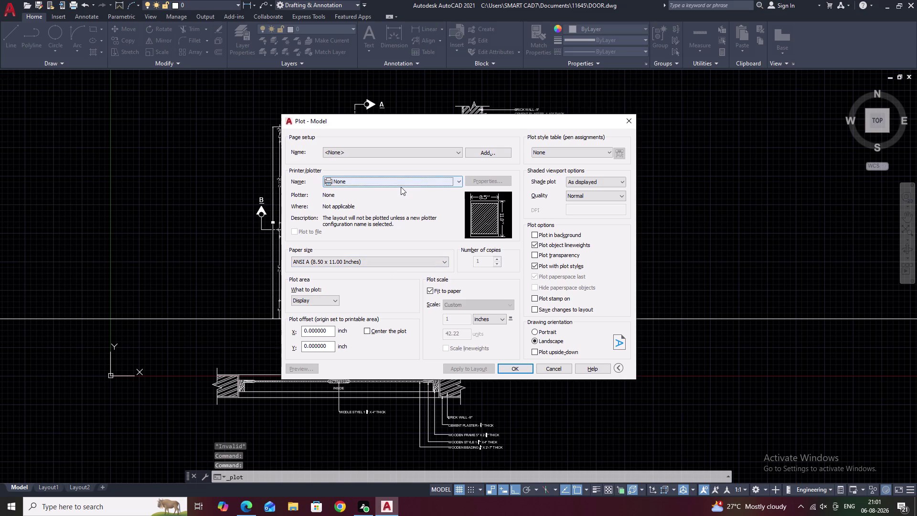
click(401, 182)
click(395, 244)
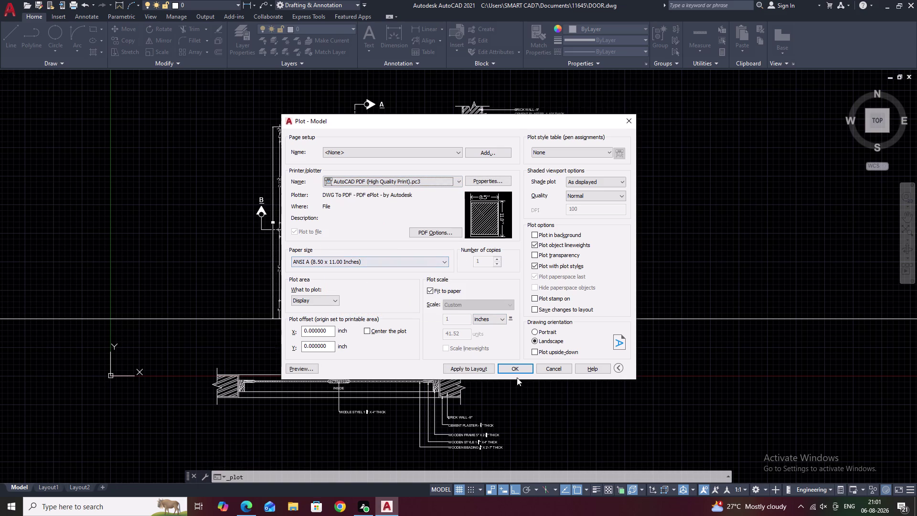
click(308, 300)
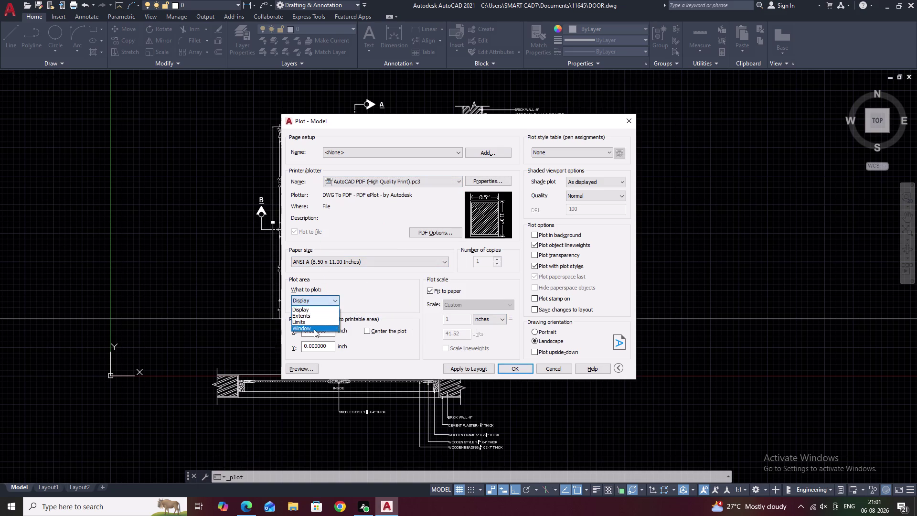
click(314, 329)
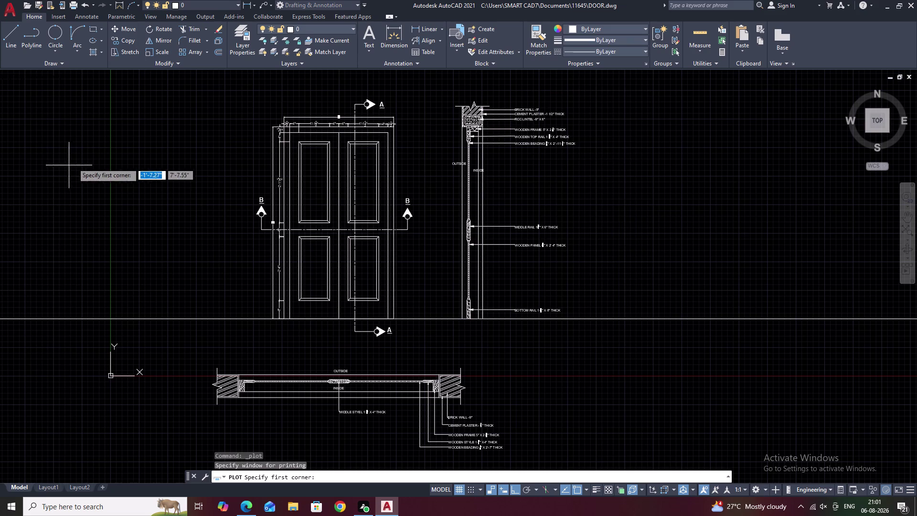
Window from above-left of the elevation to below the plan section, then save as DOOR-Model.pdf.
click(118, 92)
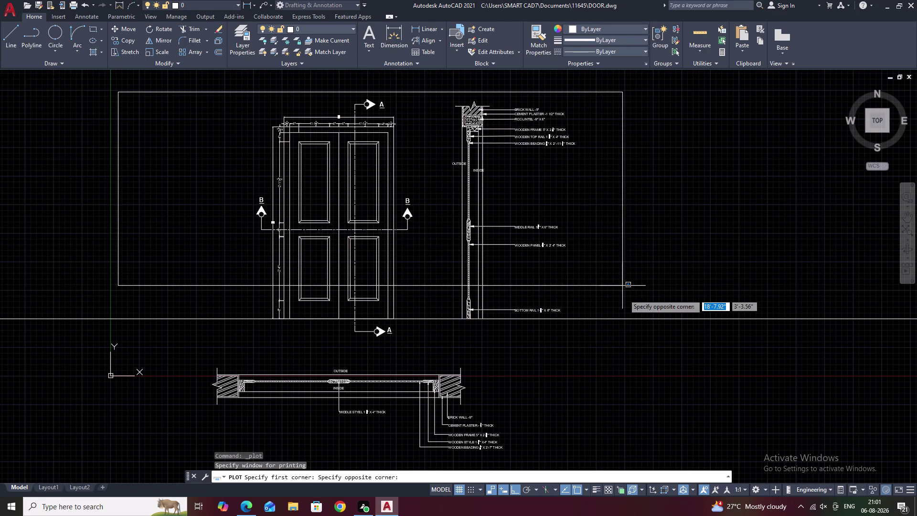
middle_drag(639, 444, 626, 405)
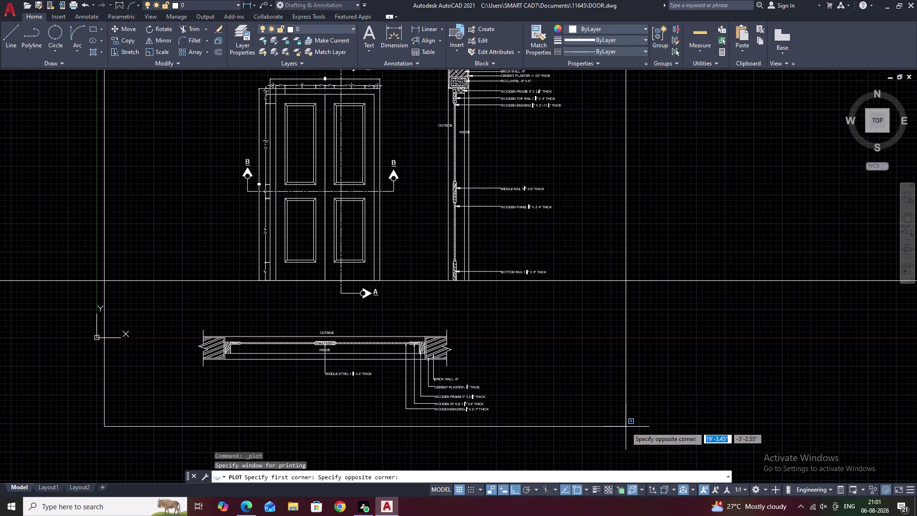
click(607, 430)
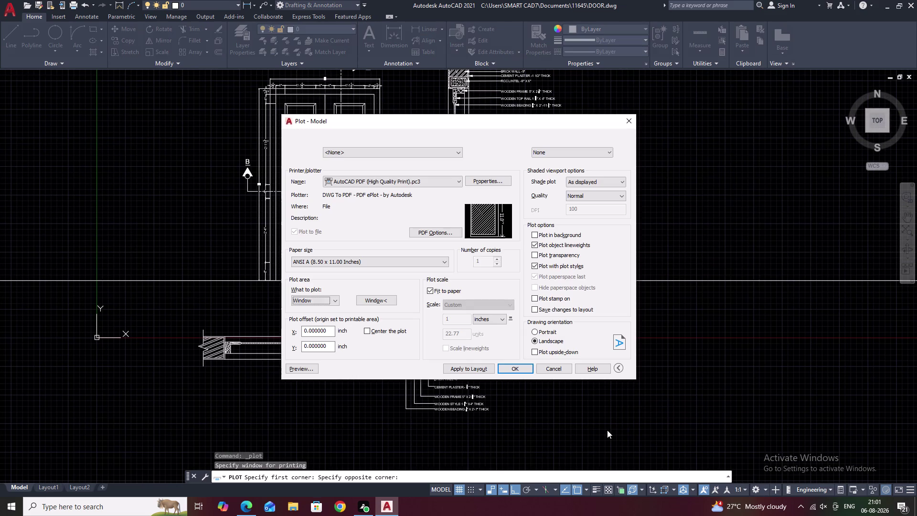
click(515, 368)
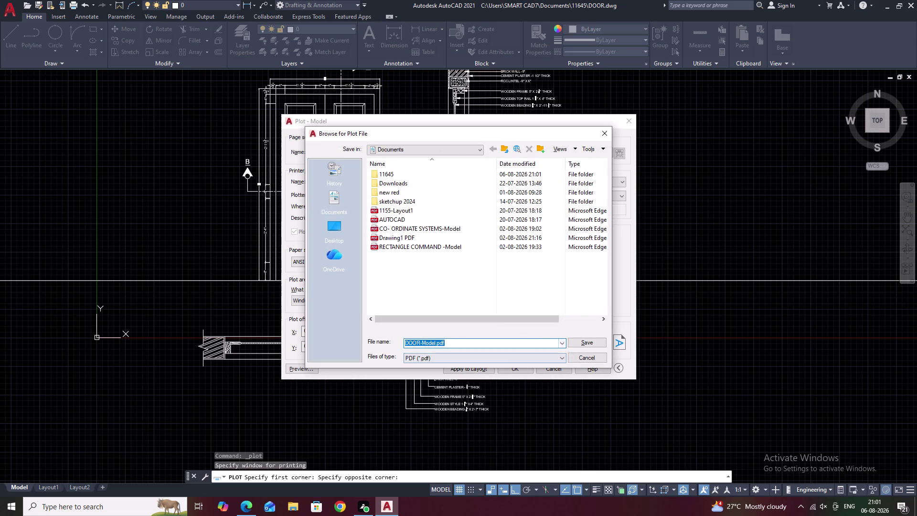
click(582, 342)
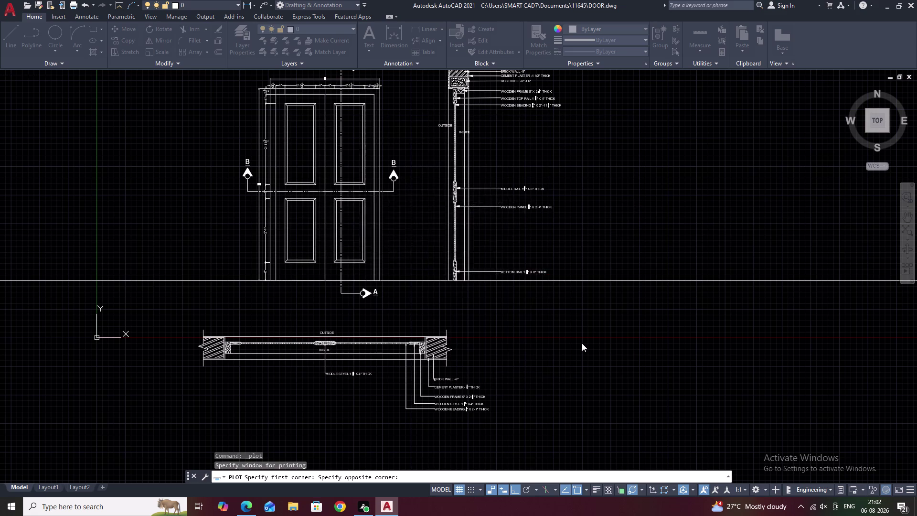